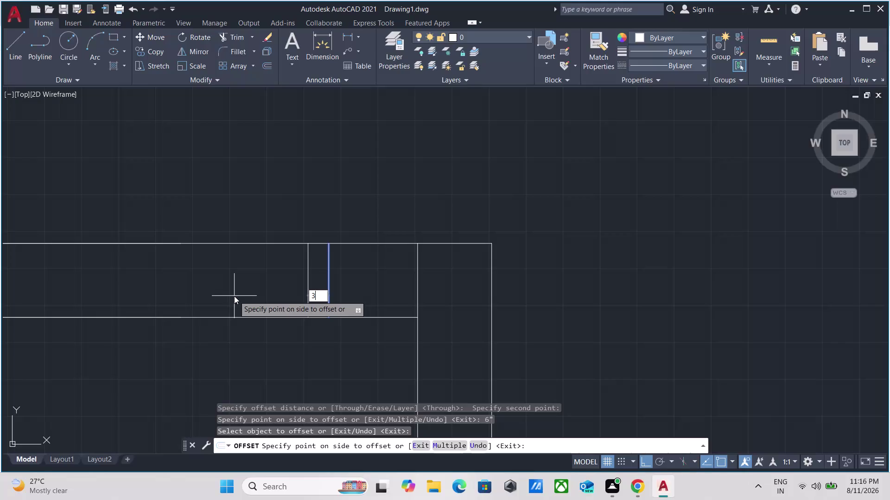
Confirm the 3' offset distance to place the parallel wall line.
key(Return)
scroll(down, 3)
middle_drag(235, 296, 264, 296)
key(Escape)
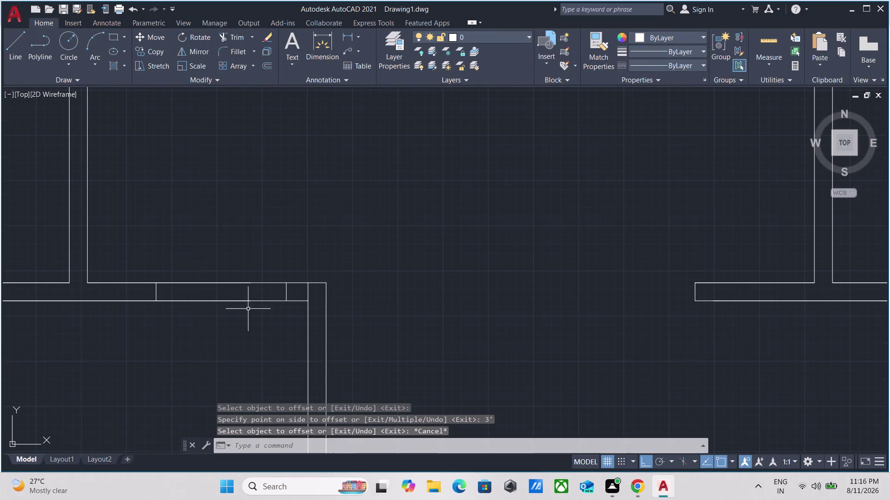
Trim the wall lines between the cross lines to open the doorway.
text(TR)
key(Return)
drag(229, 347, 225, 340)
click(243, 224)
scroll(up, 3)
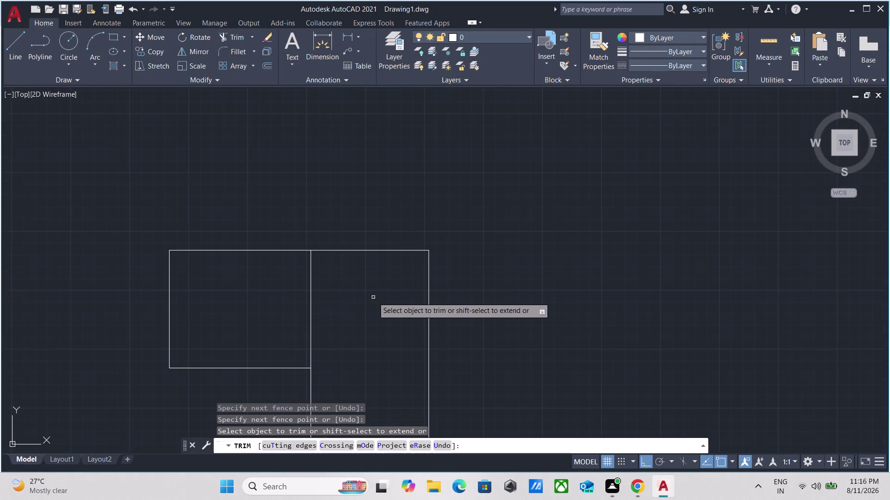
click(373, 298)
click(267, 300)
scroll(down, 3)
key(Escape)
Pan to the next interior wall and start a LINE command there.
scroll(down, 3)
middle_drag(311, 254, 373, 246)
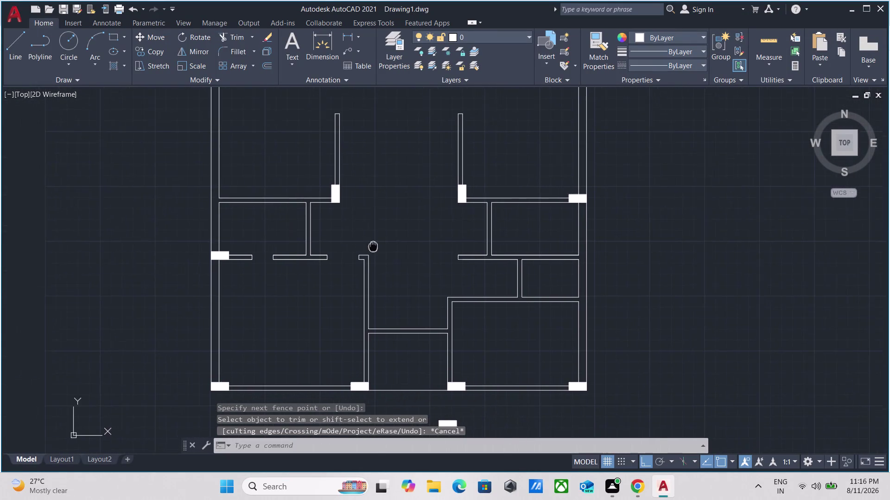
middle_drag(373, 246, 382, 247)
scroll(up, 3)
scroll(down, 3)
middle_drag(481, 278, 389, 344)
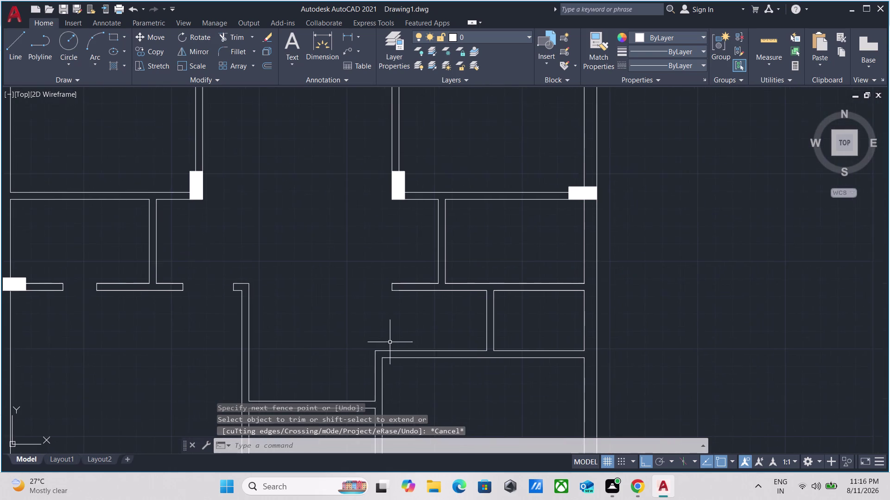
scroll(down, 3)
scroll(up, 3)
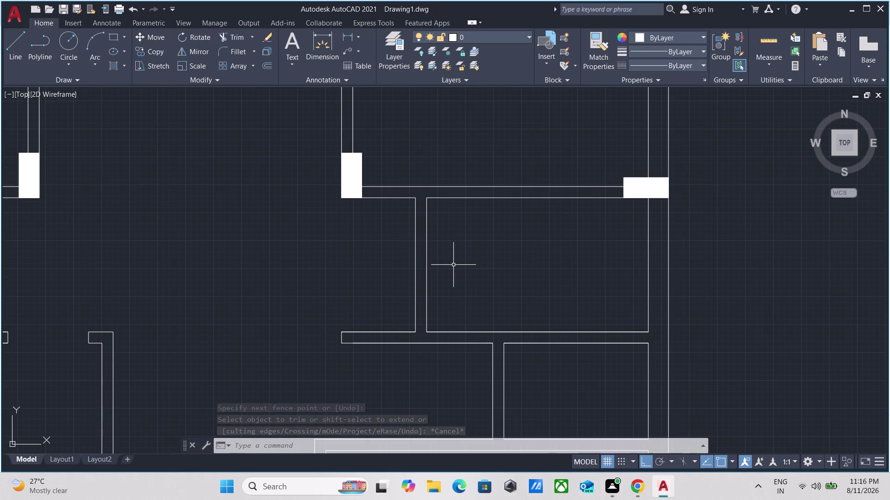
key(l)
key(Return)
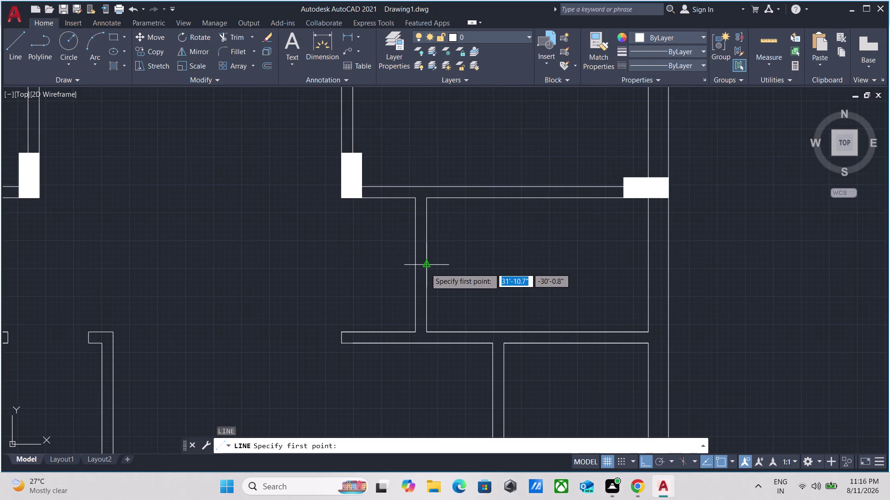
Draw a cross line across the short vertical wall's thickness.
click(425, 268)
scroll(up, 3)
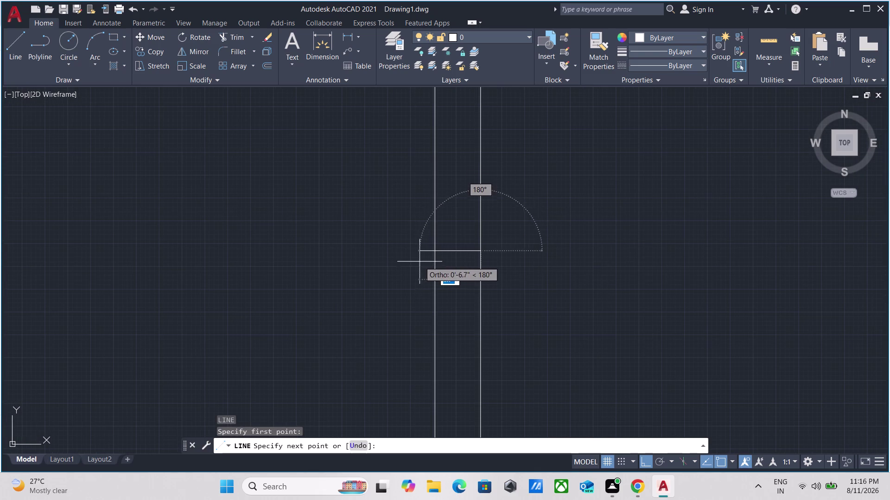
click(433, 253)
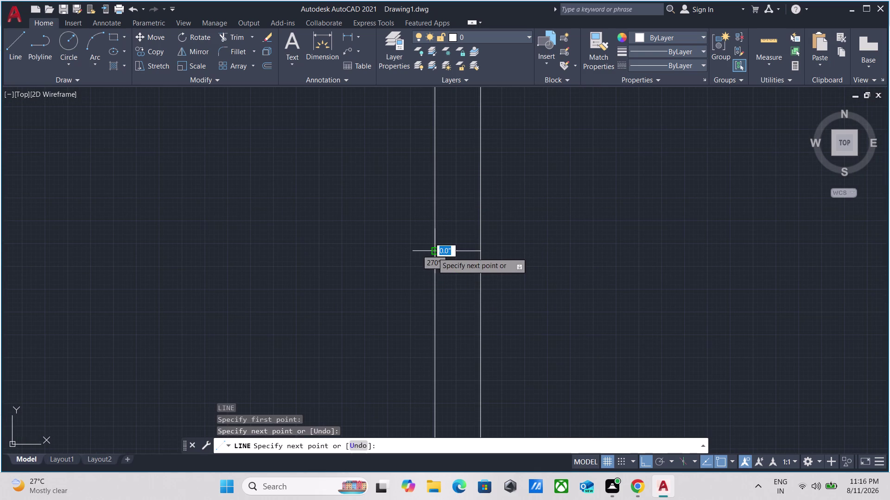
key(Escape)
scroll(up, 3)
drag(468, 273, 467, 264)
click(432, 171)
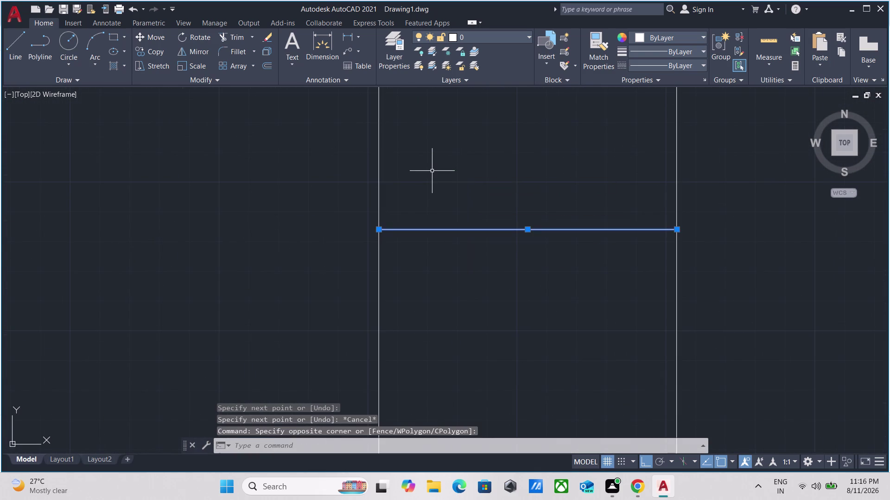
Offset the cross line 1' twice to mark the opening edges.
key(o)
key(Return)
scroll(down, 3)
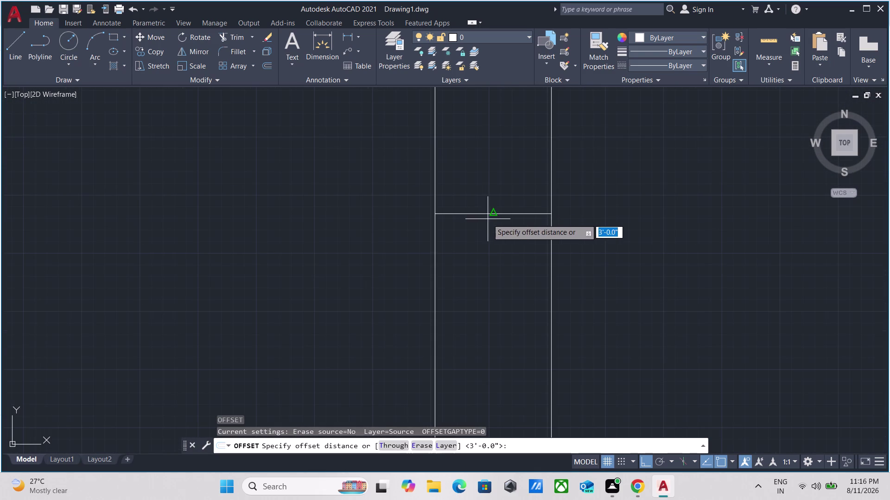
click(490, 216)
click(480, 146)
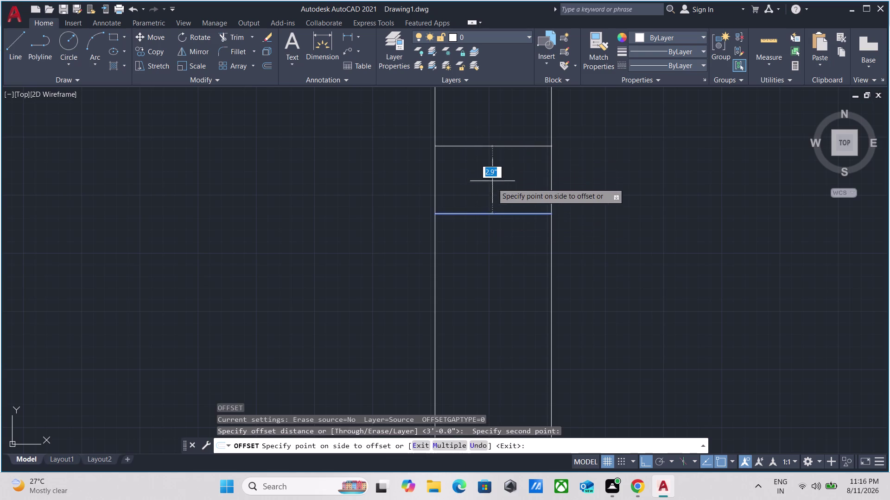
middle_drag(491, 169, 473, 284)
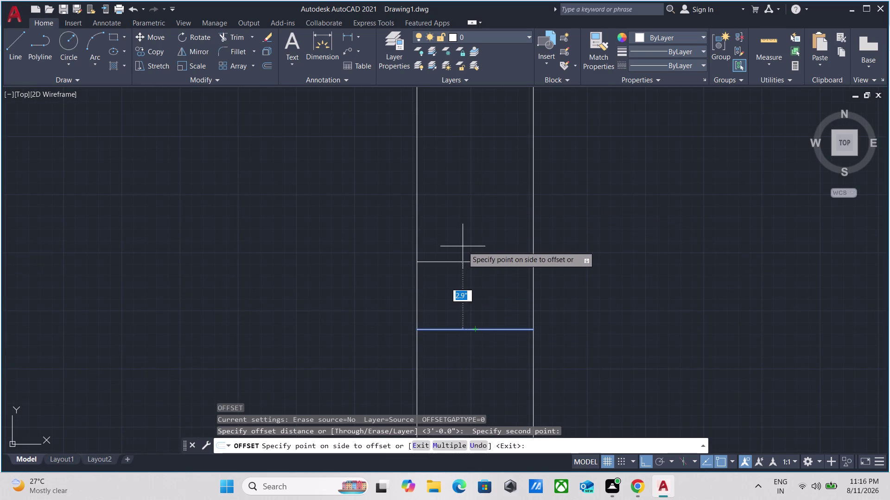
key(1)
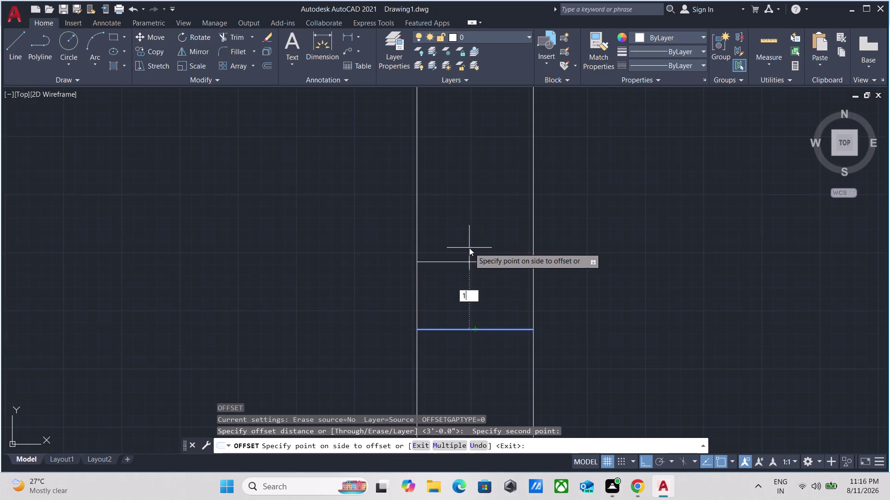
key(apostrophe)
key(Return)
scroll(down, 3)
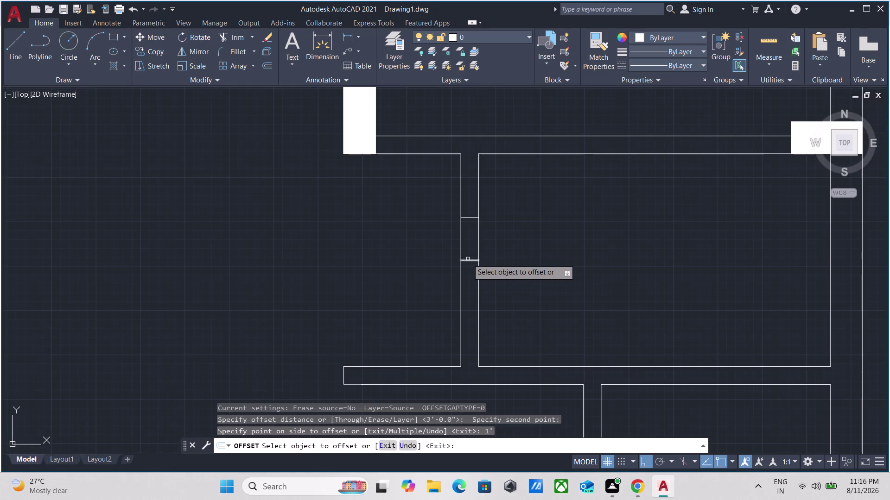
click(468, 261)
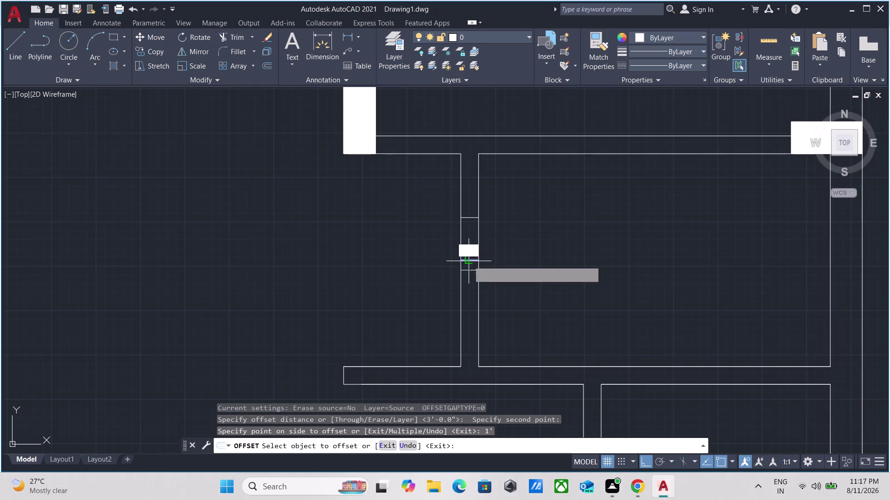
text(1')
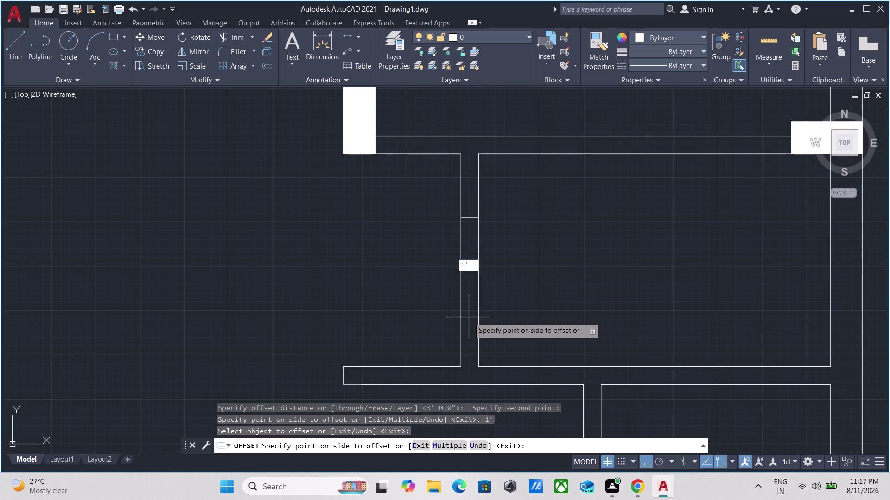
key(Return)
key(Escape)
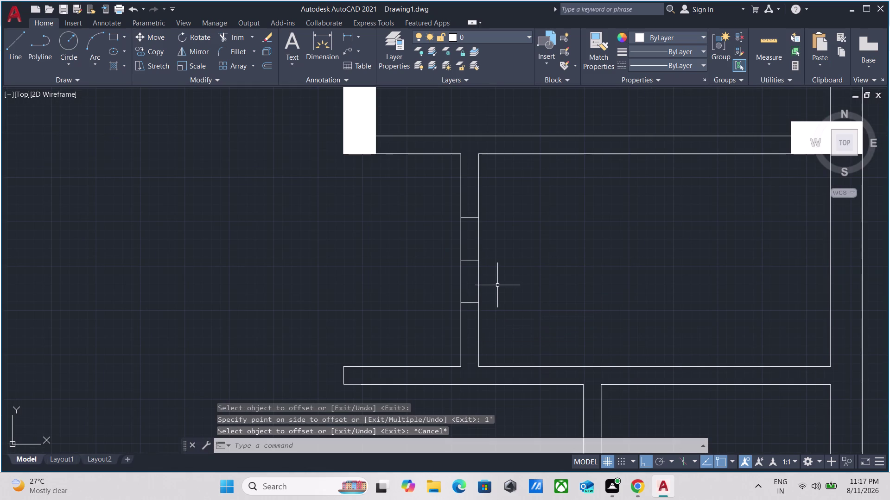
Trim the wall edges and the middle line with a fence to open the gap.
text(TR)
key(Return)
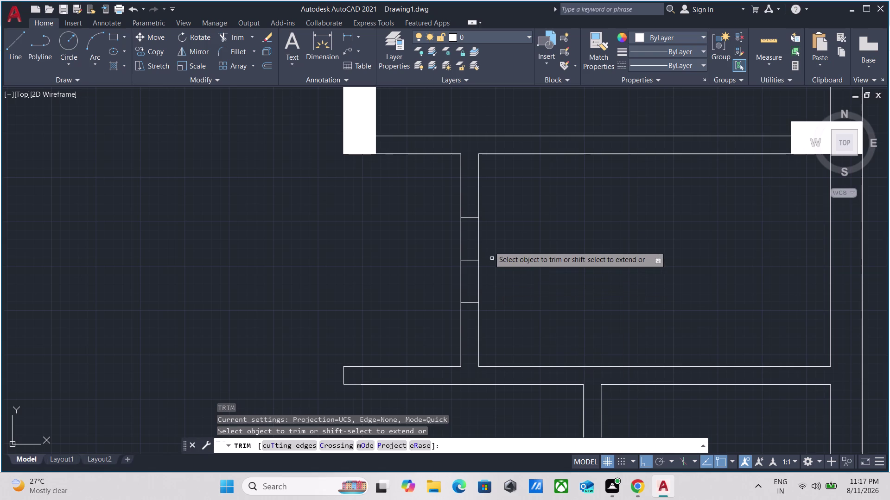
click(487, 237)
click(392, 235)
click(541, 282)
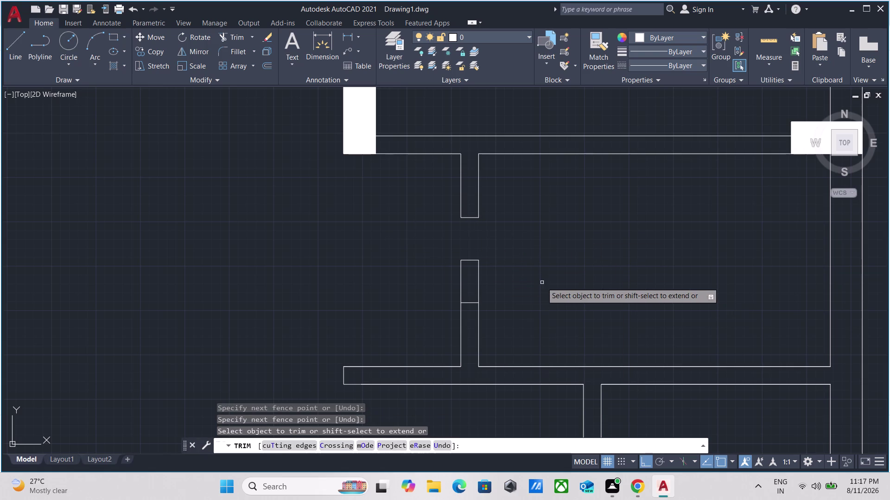
click(402, 274)
click(460, 268)
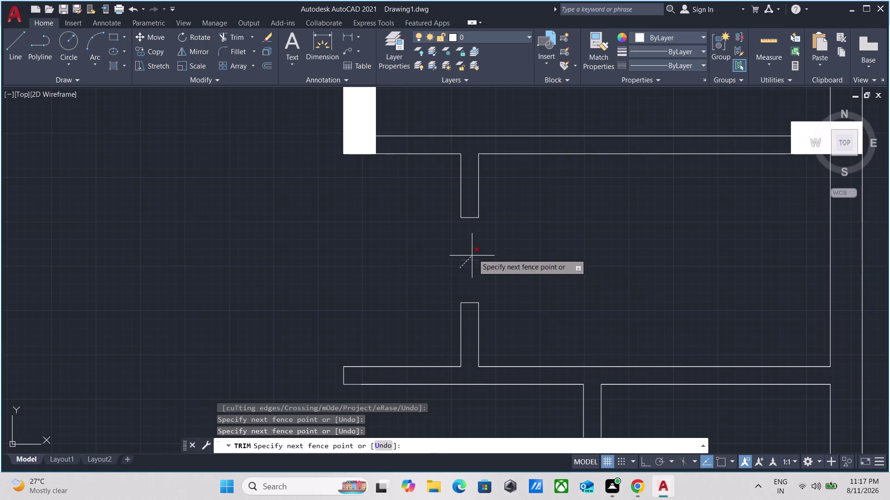
click(473, 251)
scroll(down, 3)
key(Escape)
scroll(up, 3)
scroll(up, 3)
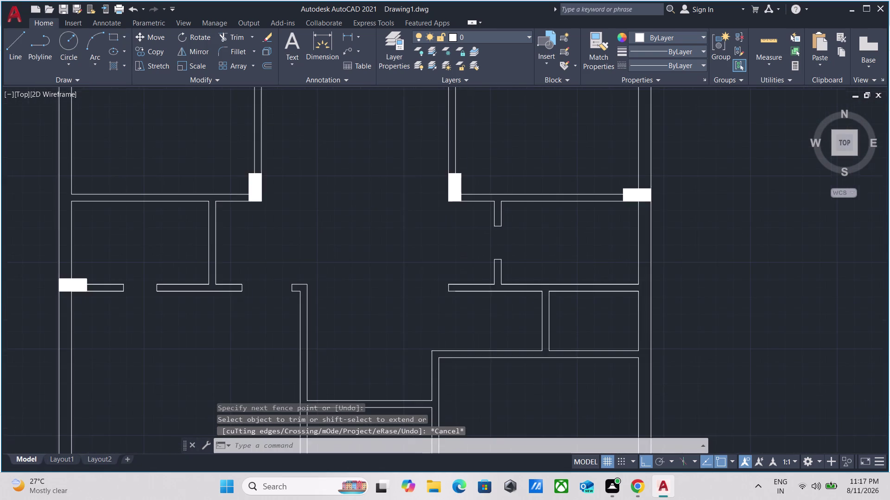
scroll(down, 3)
middle_drag(429, 267, 439, 228)
Draw a cross line across the wall near the middle of the plan.
scroll(up, 3)
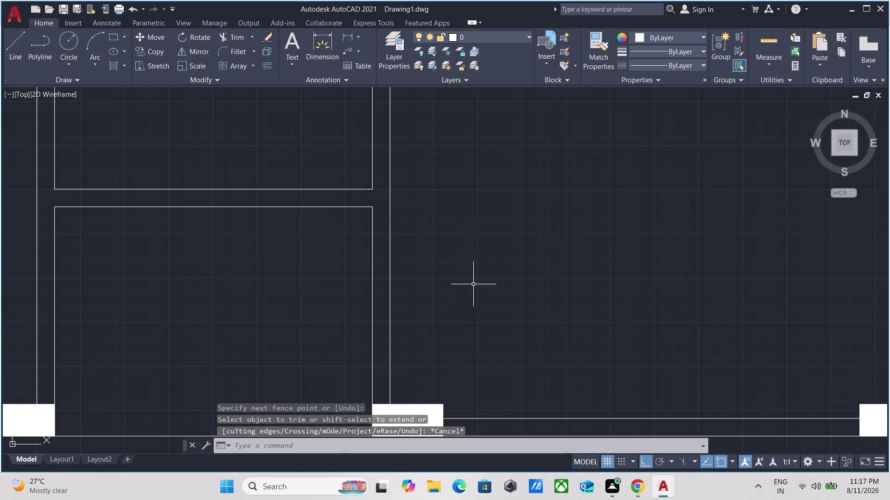
middle_drag(474, 284, 481, 383)
key(l)
key(Return)
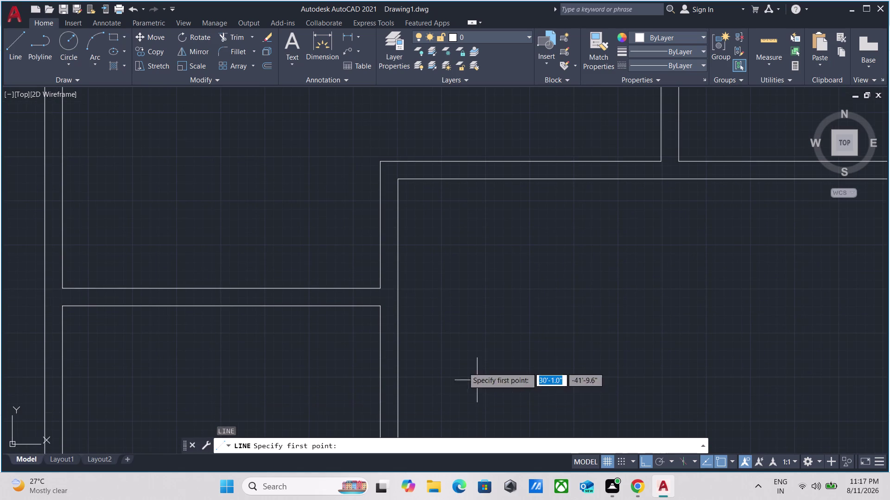
scroll(up, 3)
click(399, 149)
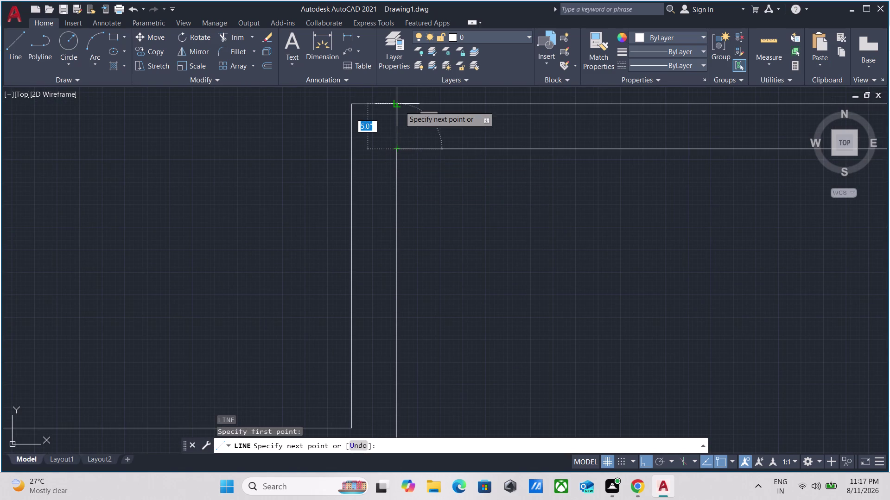
click(399, 102)
key(Escape)
scroll(up, 3)
drag(435, 149, 426, 148)
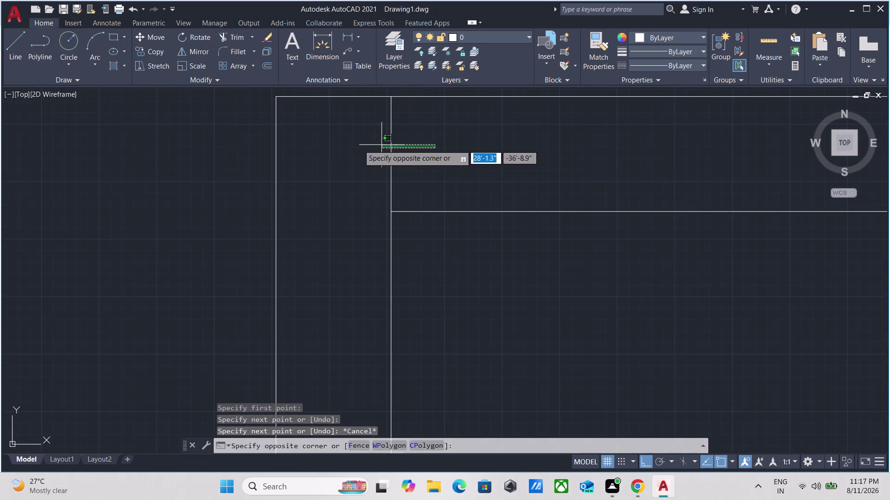
click(335, 144)
Offset the cross line 4' to mark the other side of the opening.
key(o)
key(Return)
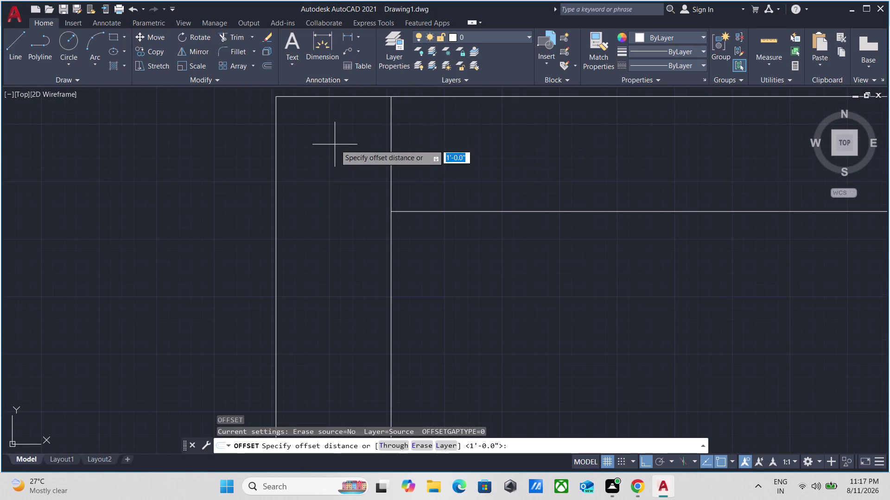
click(393, 153)
click(487, 169)
scroll(down, 3)
middle_drag(308, 156, 238, 169)
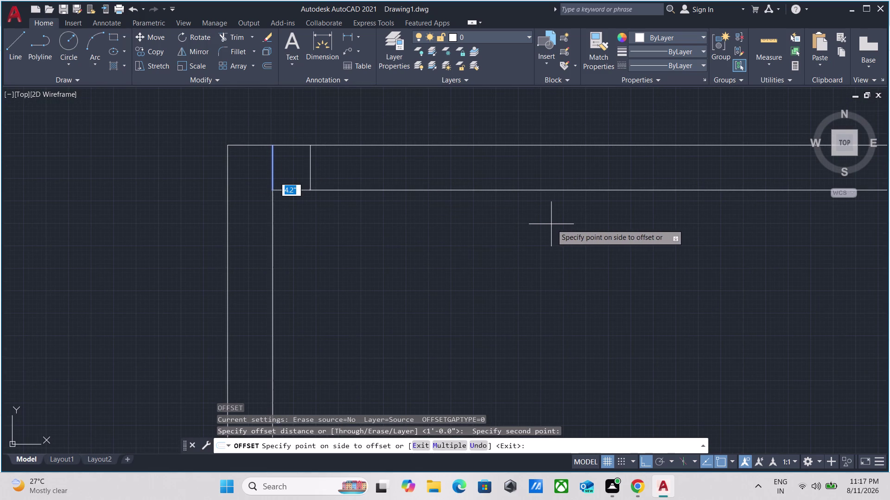
text(4')
key(Return)
scroll(down, 3)
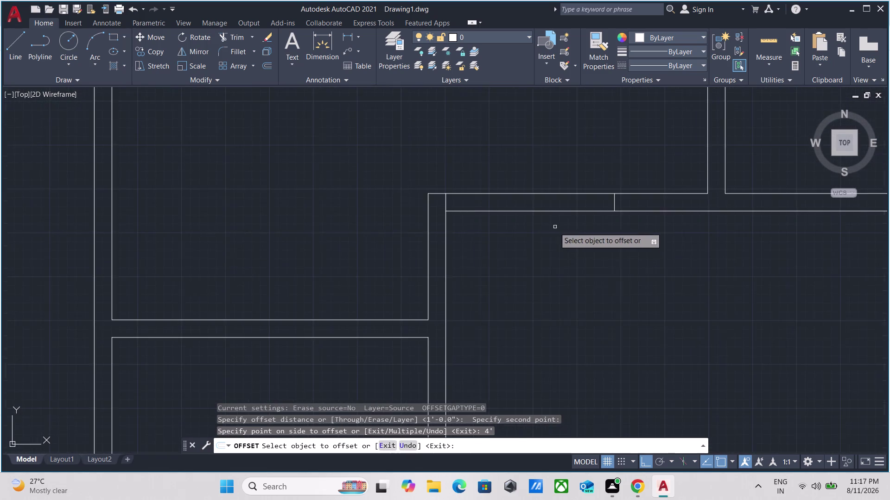
scroll(down, 3)
middle_drag(554, 228, 527, 326)
key(Escape)
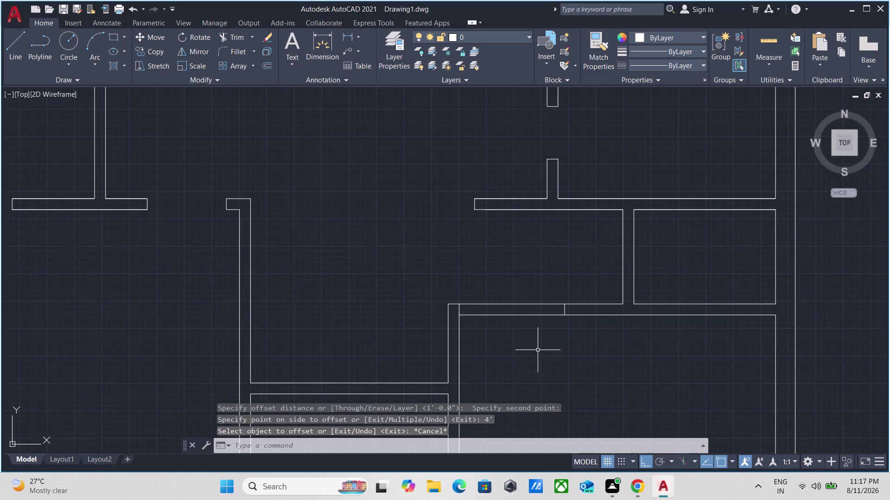
Trim the wall edges with a fence to open the doorway.
text(TR)
key(Return)
click(529, 335)
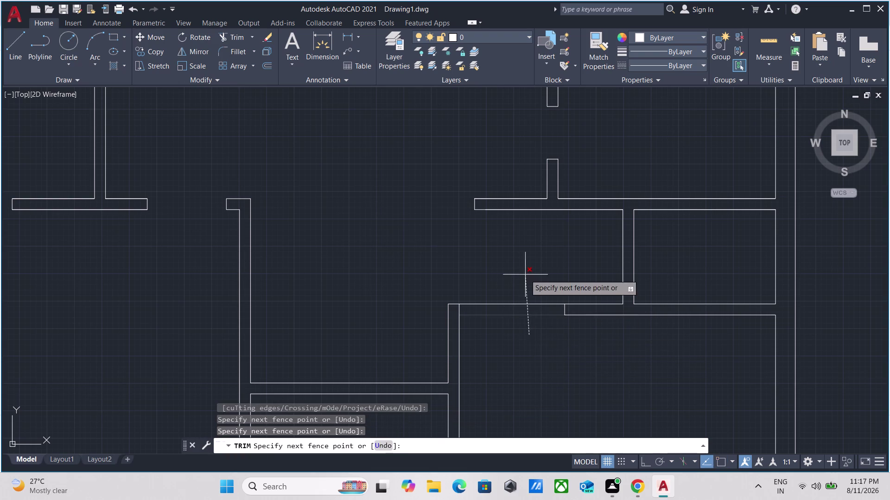
click(525, 267)
key(Escape)
Pan and zoom to bring the plan's walls back into view.
scroll(down, 3)
middle_drag(501, 336, 478, 289)
scroll(up, 3)
scroll(up, 3)
scroll(down, 3)
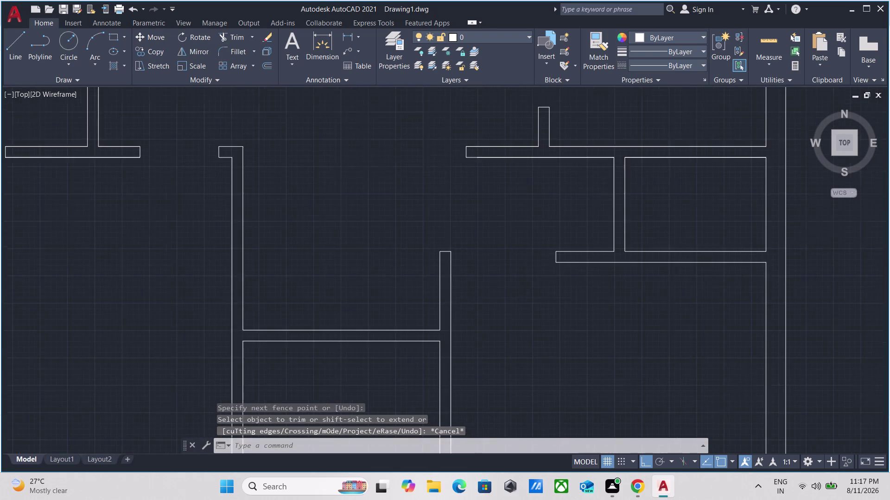
scroll(down, 3)
scroll(up, 3)
middle_drag(475, 282, 407, 305)
scroll(down, 3)
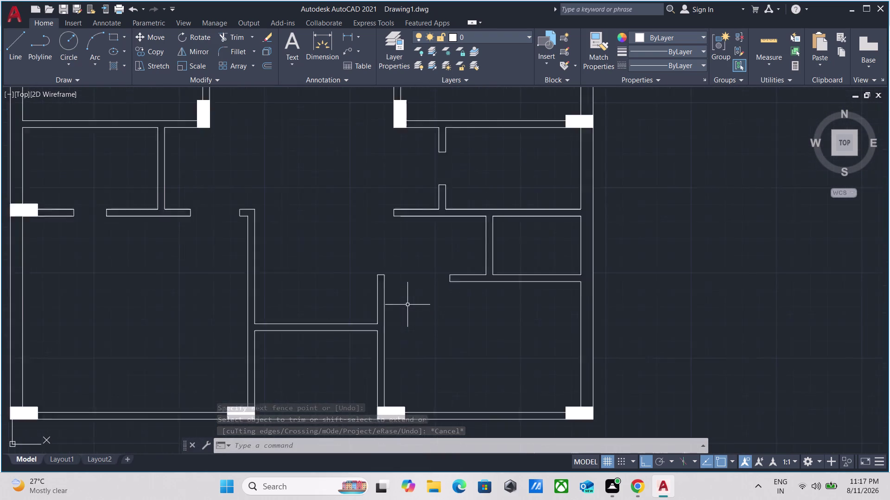
scroll(down, 3)
scroll(up, 3)
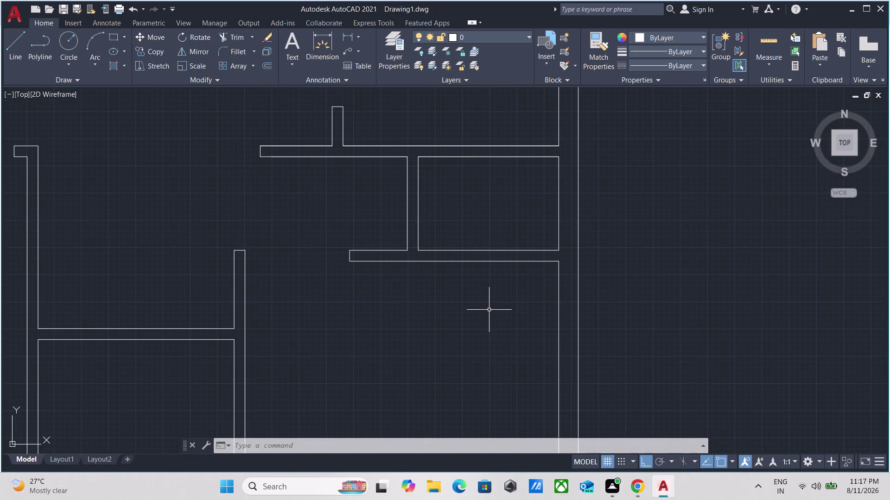
Draw a line across the horizontal interior wall of the right-hand rooms.
key(l)
key(Return)
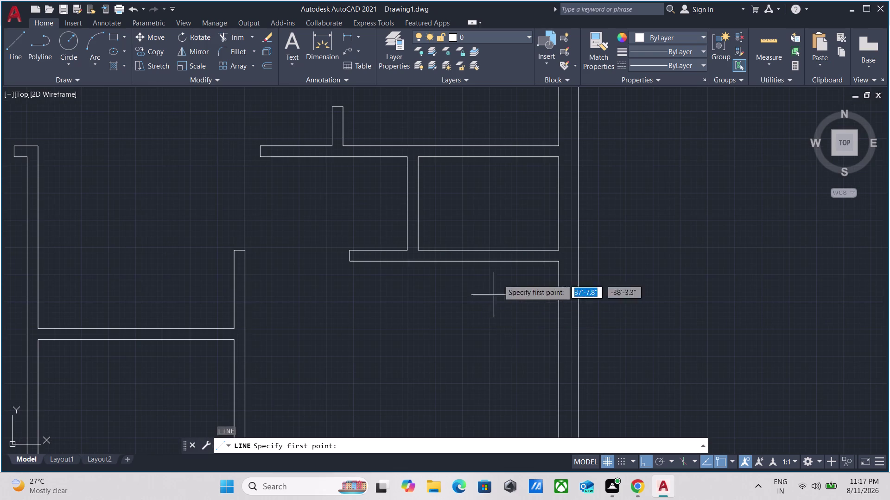
click(486, 250)
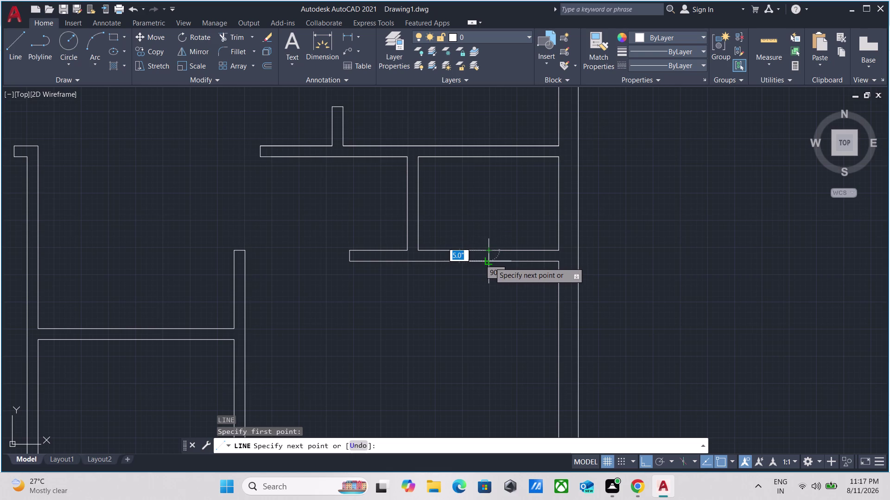
click(489, 262)
scroll(up, 3)
key(Escape)
click(499, 249)
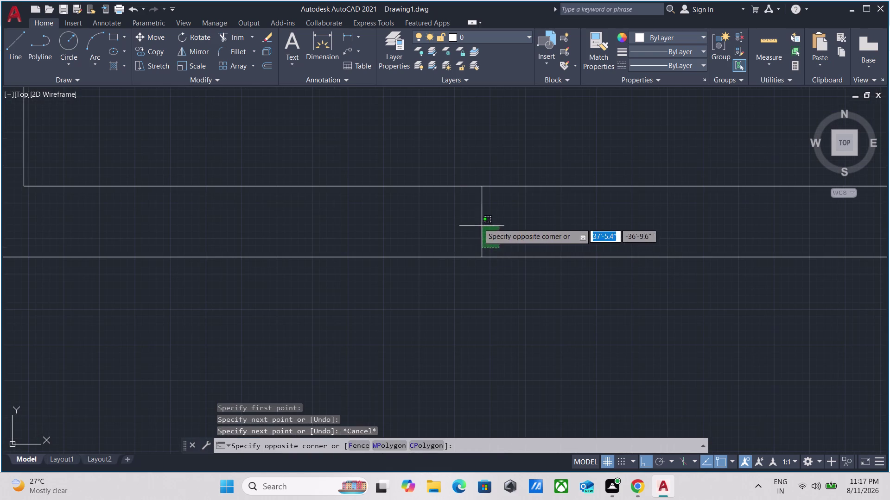
click(443, 204)
Offset that line 1' to the right and 1' to the left.
key(o)
key(Return)
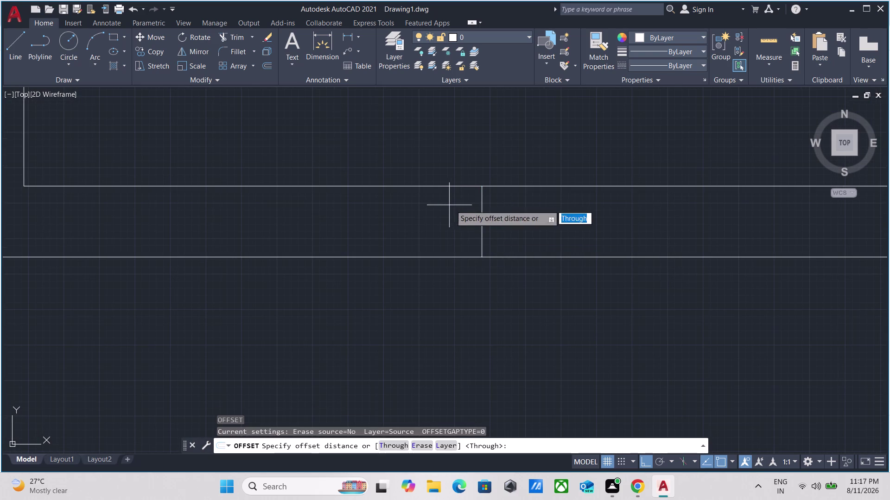
click(480, 221)
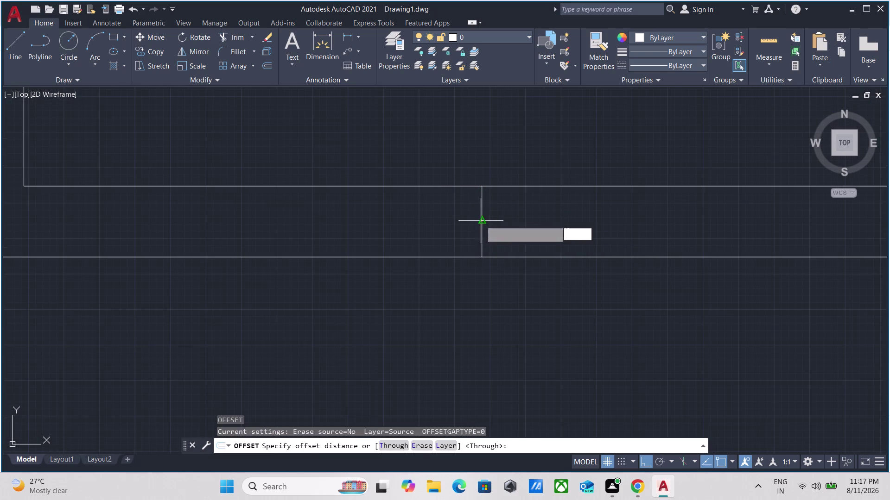
click(549, 220)
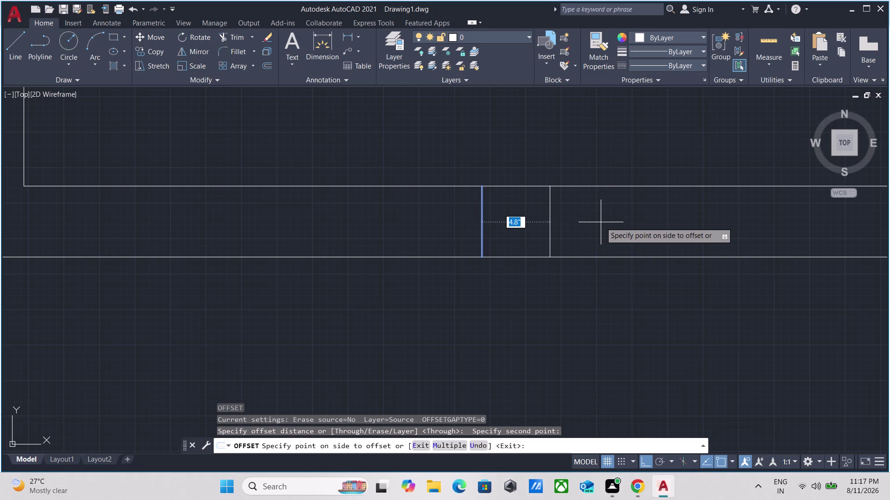
text(1')
key(Return)
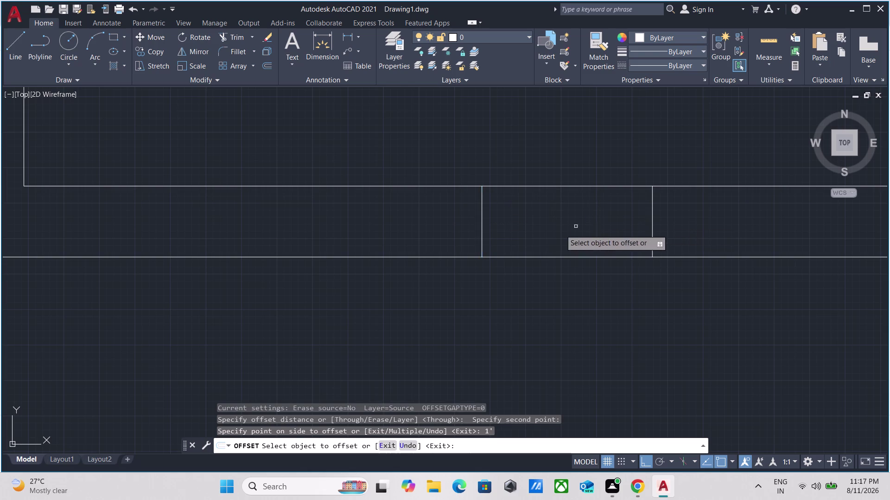
scroll(down, 3)
click(488, 229)
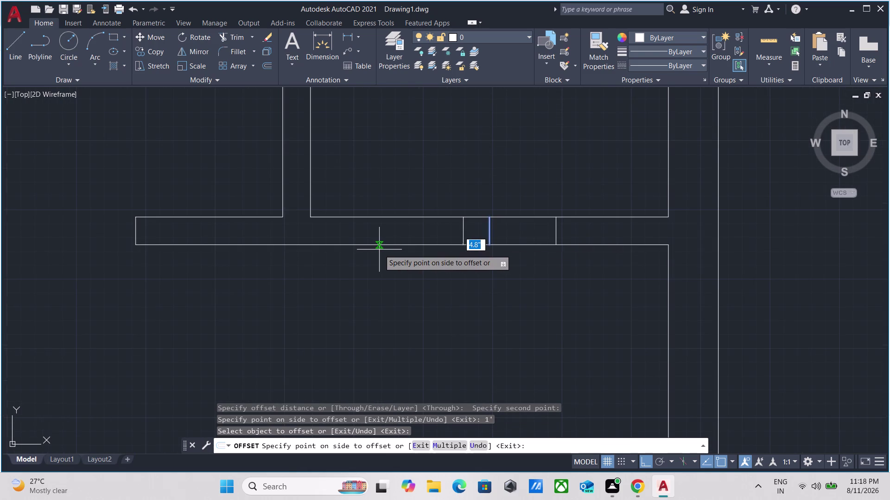
key(1)
key(apostrophe)
key(Return)
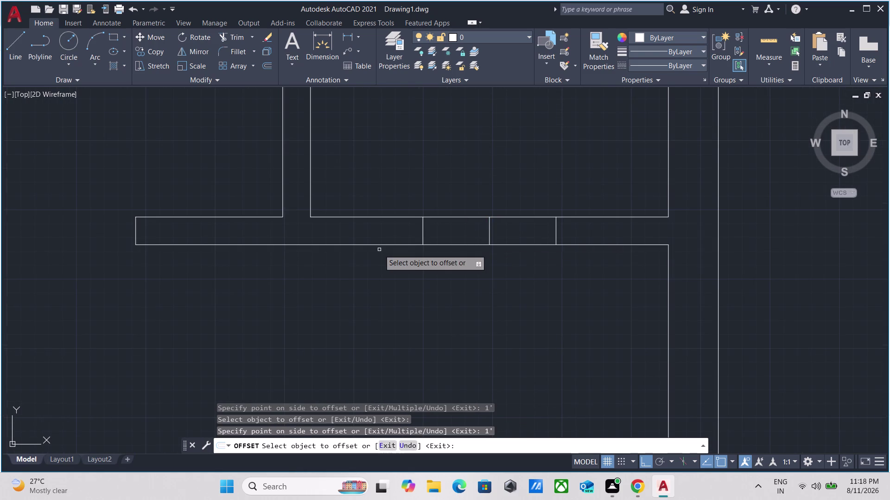
key(Escape)
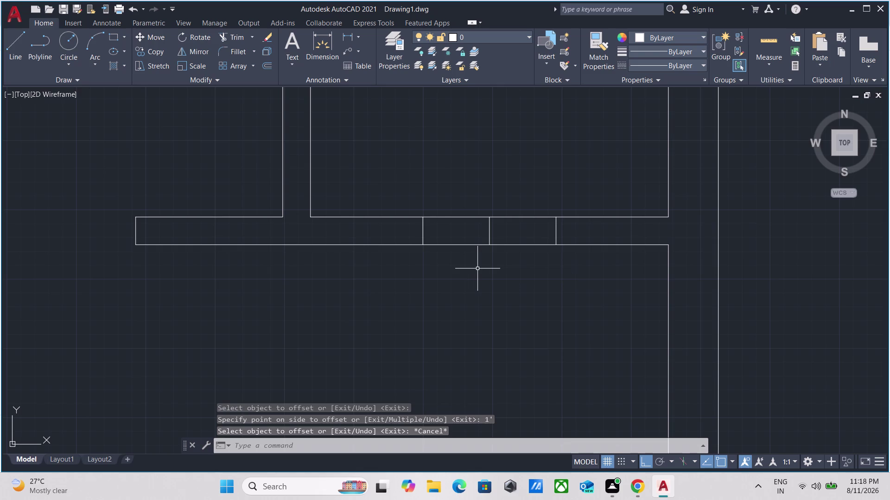
Fence-trim the wall between the offsets and remove the leftover piece.
text(TR)
key(Return)
click(477, 266)
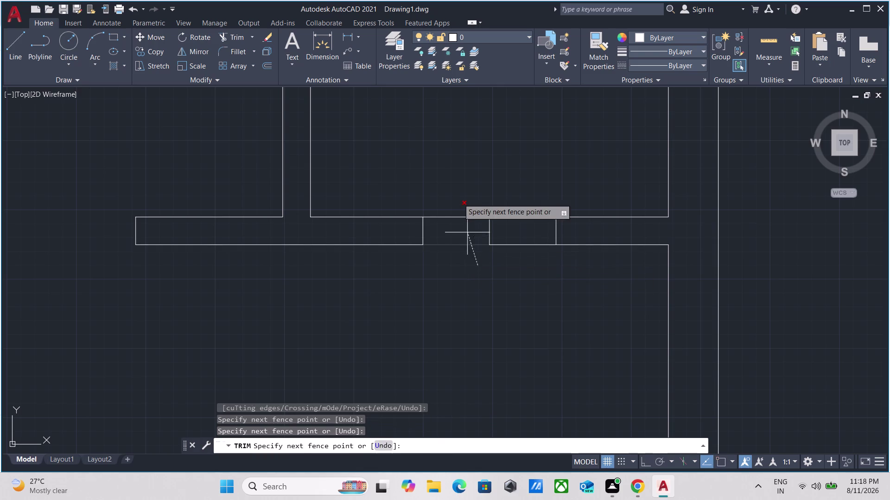
click(456, 175)
drag(509, 260, 509, 253)
drag(501, 158, 502, 166)
click(508, 214)
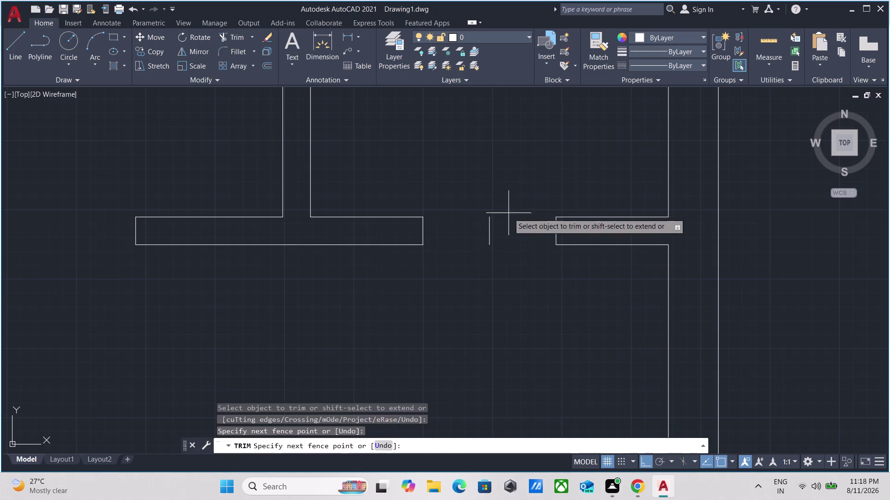
click(443, 239)
scroll(down, 3)
scroll(down, 3)
middle_drag(462, 199, 461, 206)
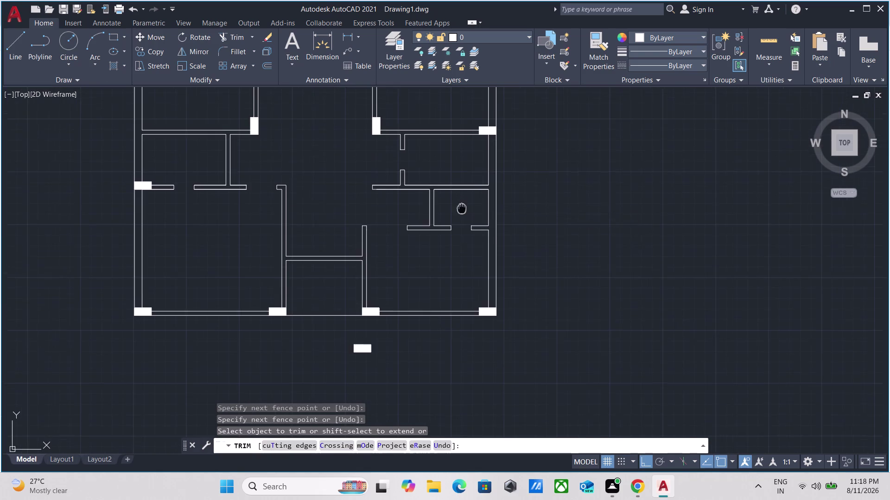
middle_drag(462, 206, 463, 235)
key(Escape)
scroll(up, 3)
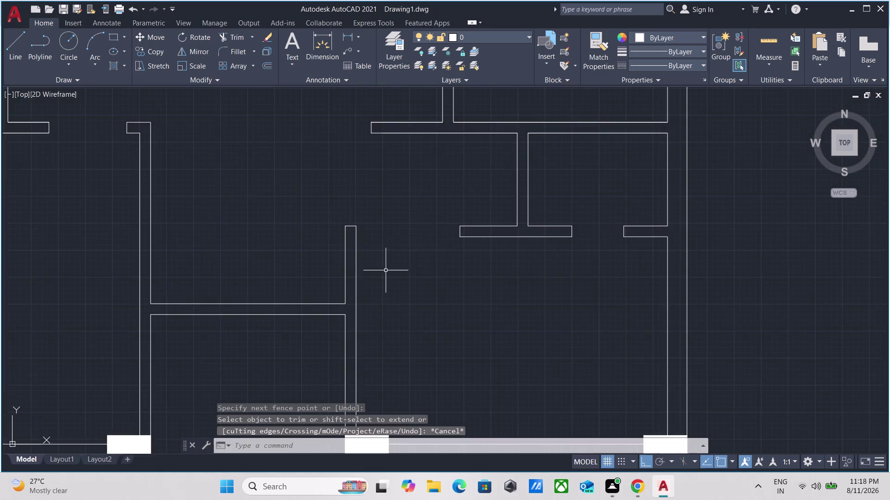
scroll(down, 3)
middle_drag(386, 269, 429, 300)
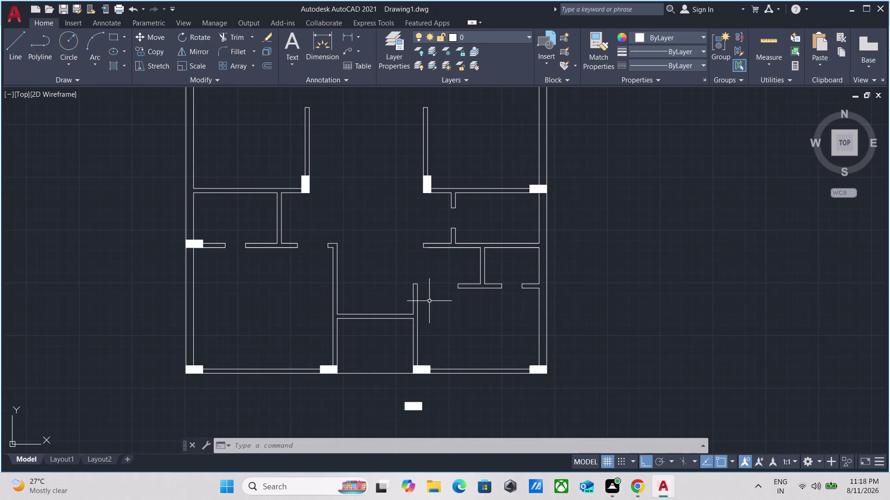
scroll(down, 3)
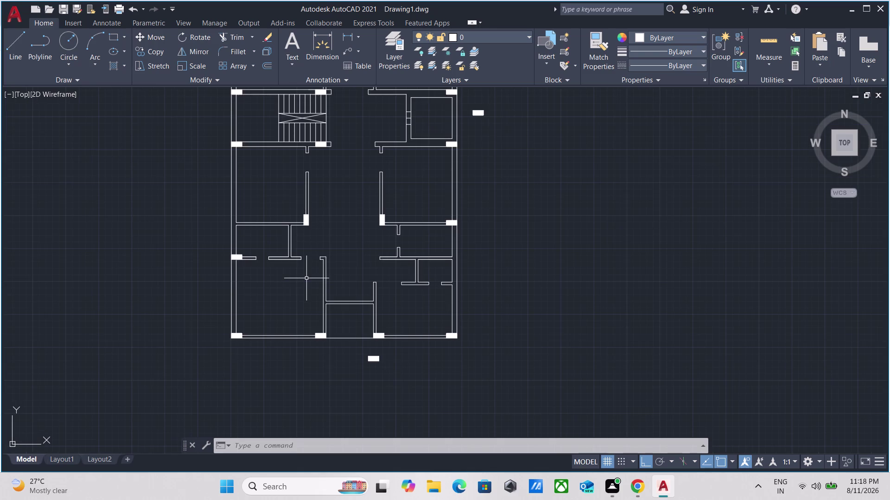
scroll(down, 3)
middle_drag(306, 279, 290, 307)
scroll(up, 3)
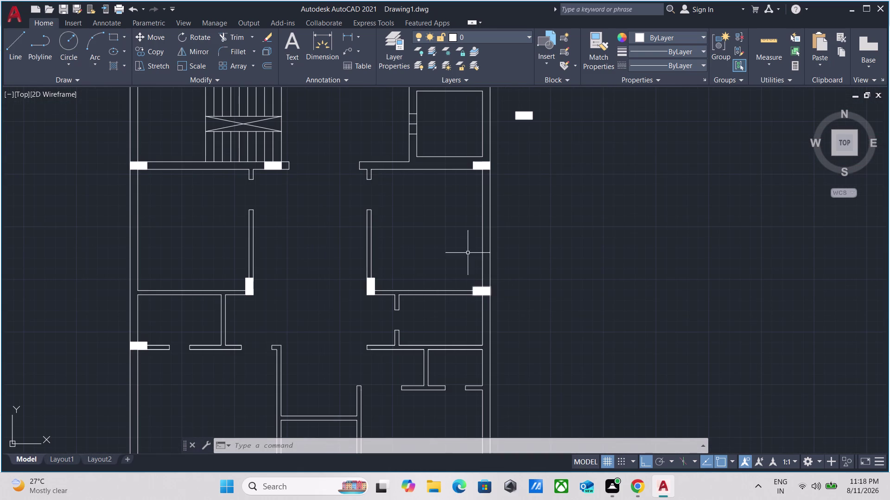
scroll(down, 3)
scroll(up, 3)
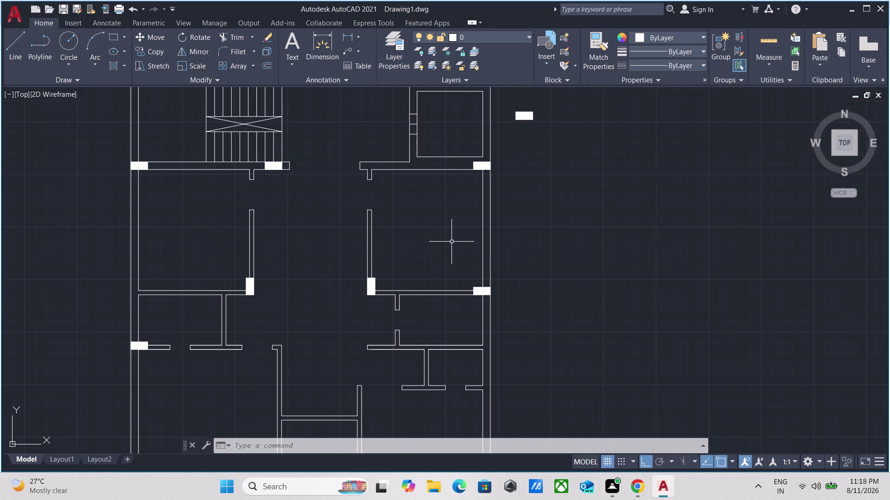
scroll(down, 3)
middle_drag(449, 242, 444, 258)
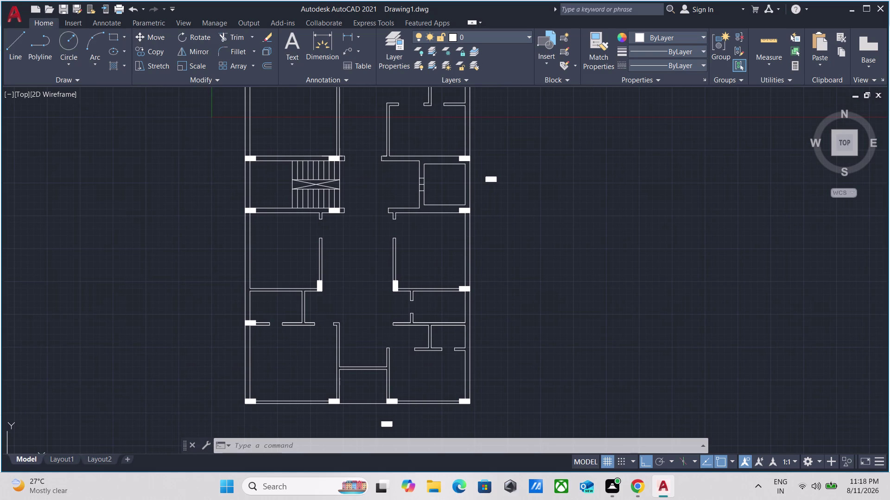
scroll(down, 3)
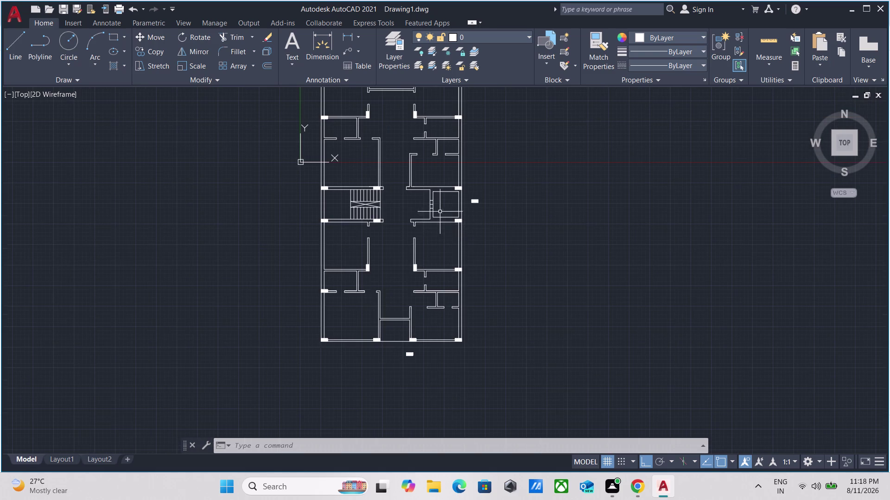
scroll(up, 3)
scroll(down, 3)
middle_drag(396, 148, 366, 277)
scroll(up, 3)
scroll(down, 3)
scroll(down, 3)
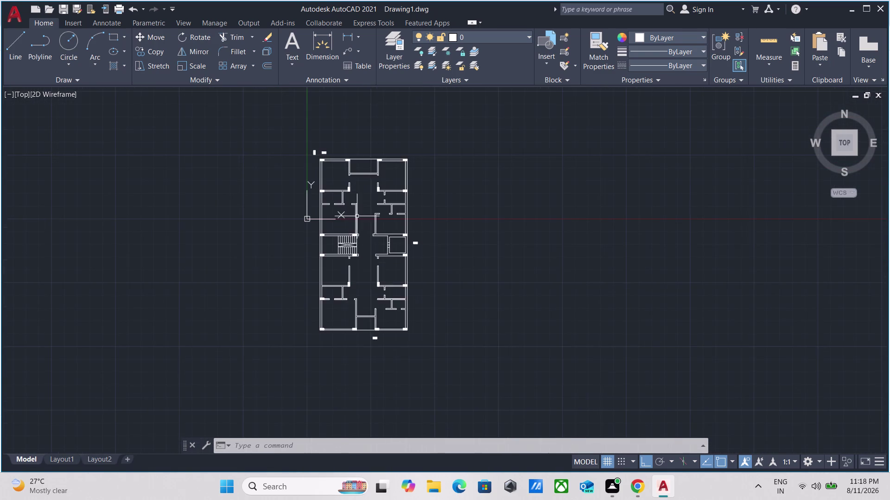
scroll(up, 3)
scroll(up, 3)
scroll(up, 3)
scroll(down, 3)
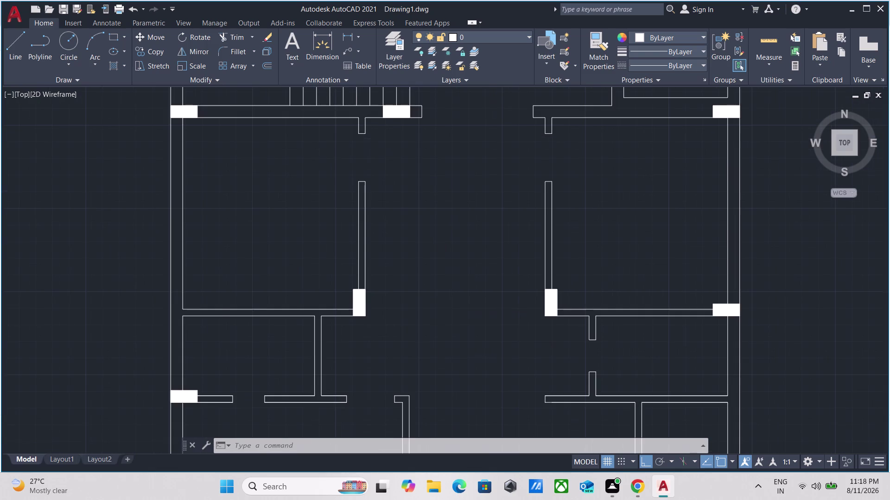
middle_drag(264, 171, 240, 288)
scroll(down, 3)
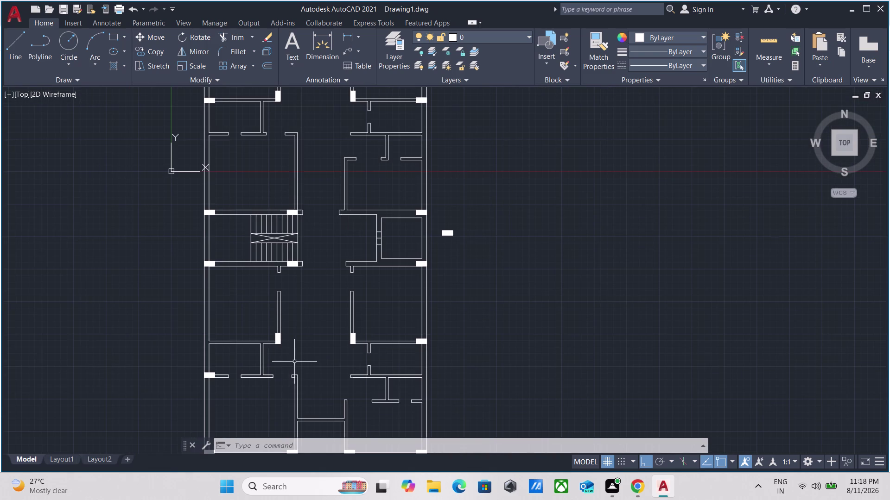
middle_drag(295, 360, 350, 233)
scroll(up, 3)
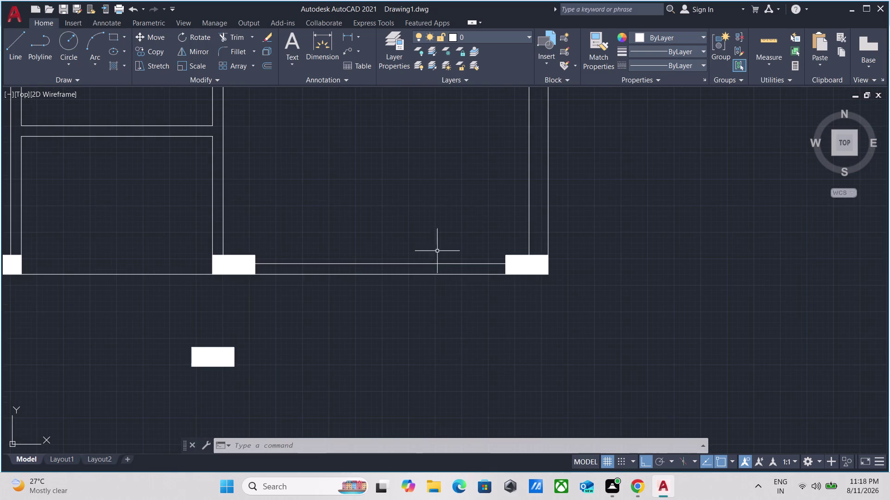
scroll(down, 3)
middle_drag(430, 225, 424, 416)
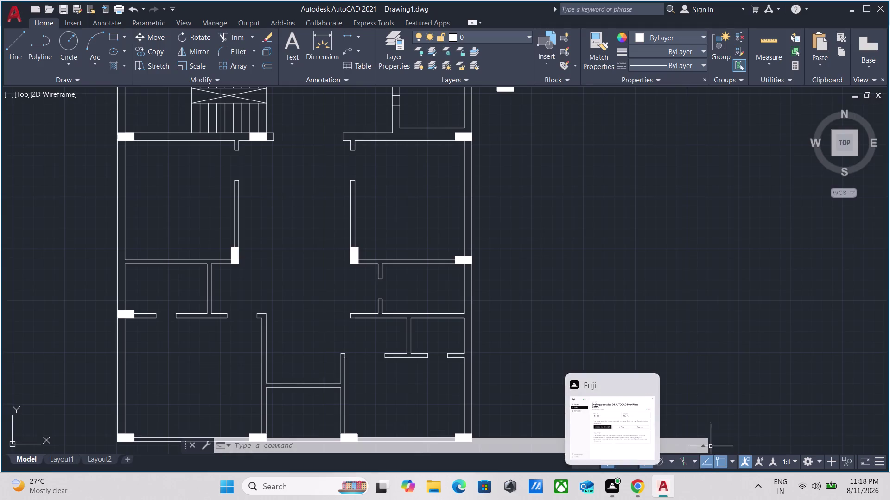
scroll(down, 3)
middle_drag(300, 210, 381, 396)
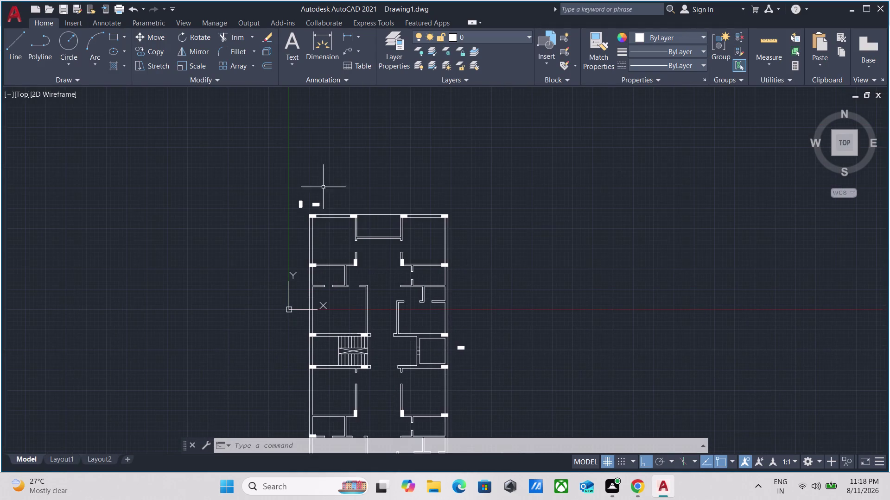
scroll(up, 3)
middle_drag(335, 238, 433, 174)
Select the small stray blocks above and to the right of the floor plan.
drag(473, 285, 462, 280)
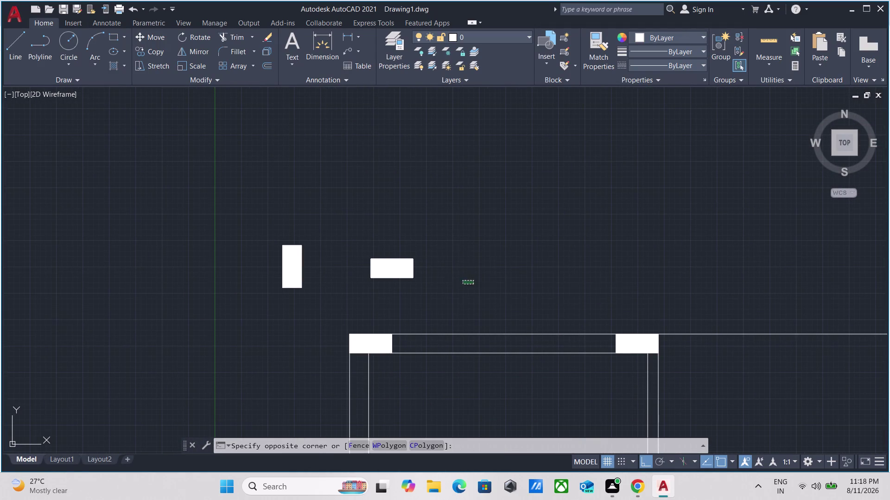
click(213, 208)
scroll(down, 3)
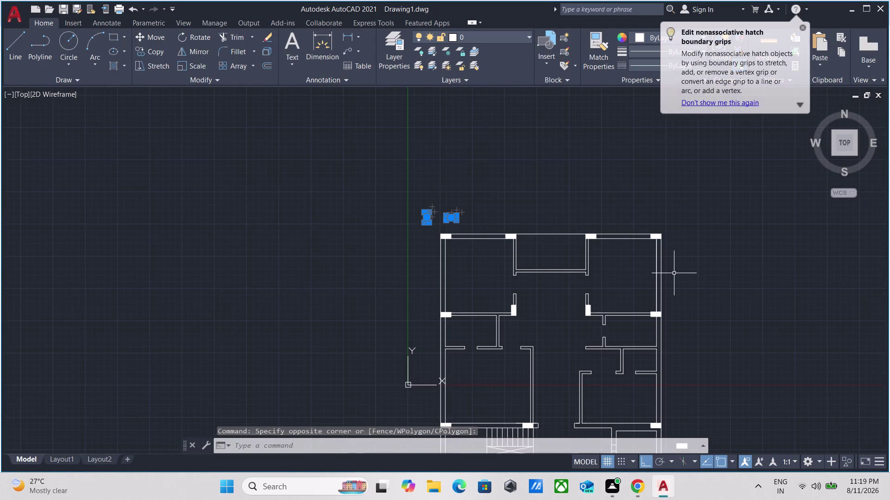
middle_drag(683, 270, 586, 198)
middle_drag(622, 269, 621, 268)
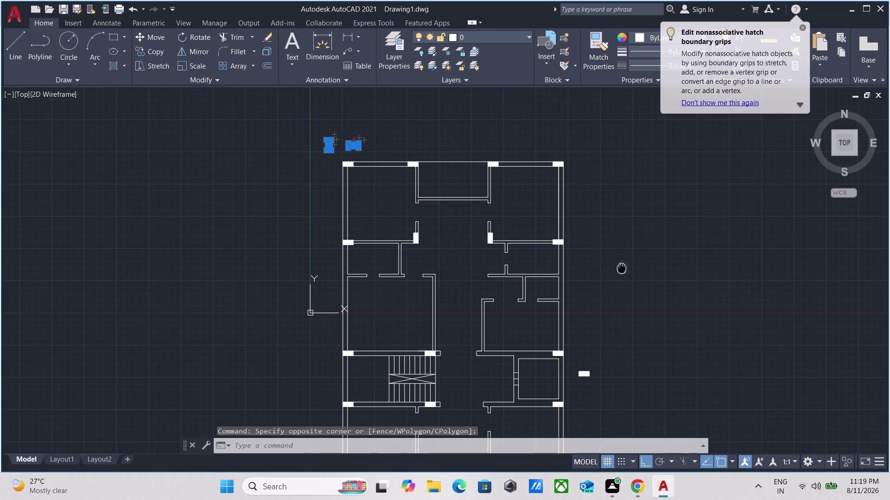
middle_drag(621, 267, 580, 167)
click(573, 305)
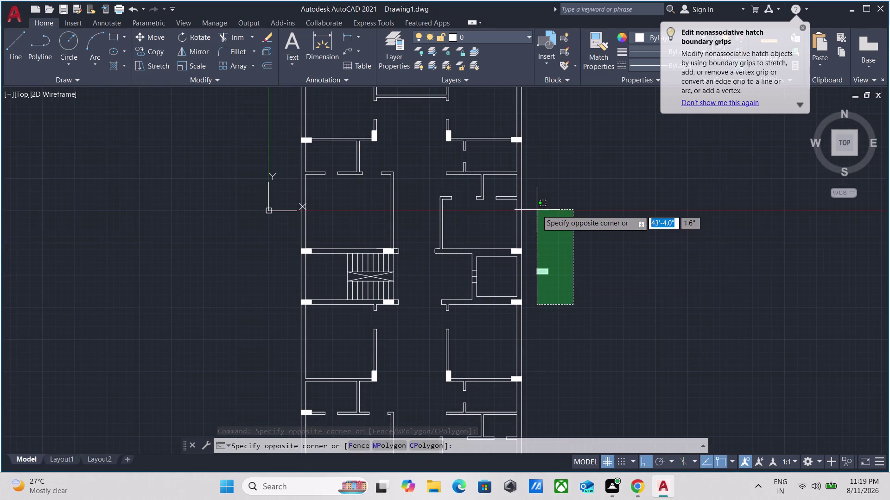
click(537, 209)
scroll(down, 3)
scroll(up, 3)
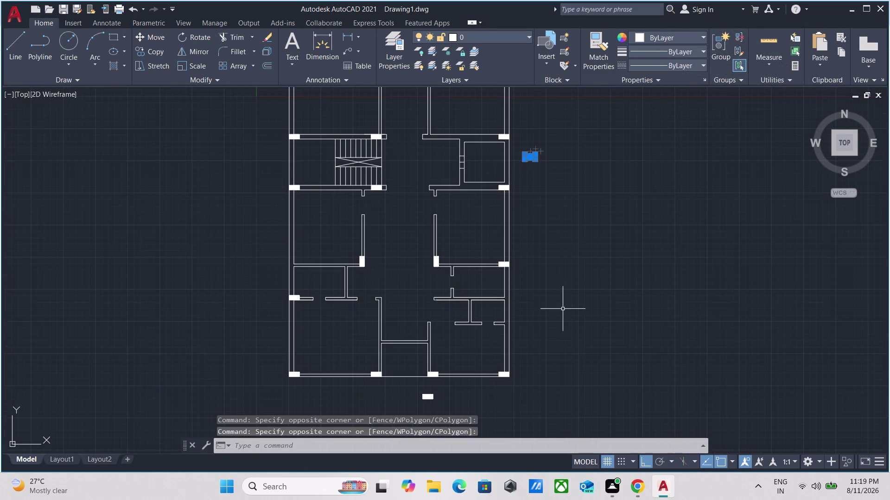
middle_drag(562, 309, 601, 175)
Add the remaining stray hatch pieces below the plan to the selection.
drag(506, 290, 482, 284)
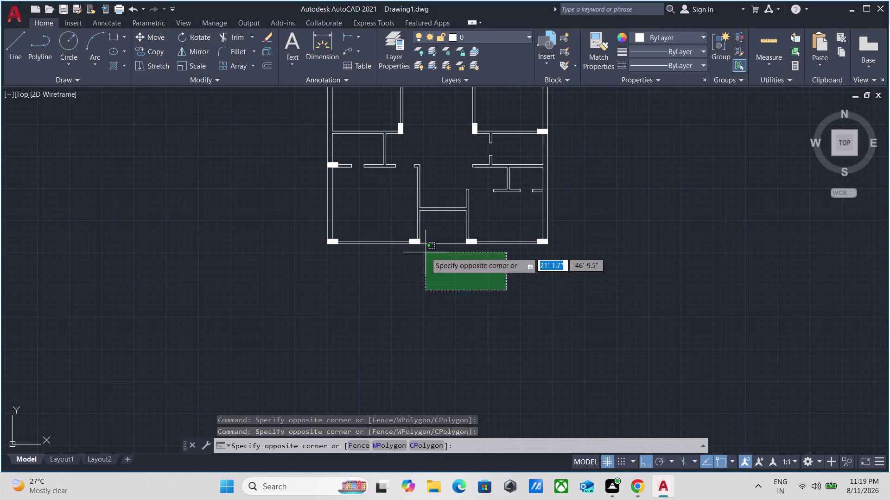
click(425, 252)
scroll(down, 3)
middle_drag(547, 299, 554, 363)
scroll(up, 3)
middle_drag(135, 148, 625, 248)
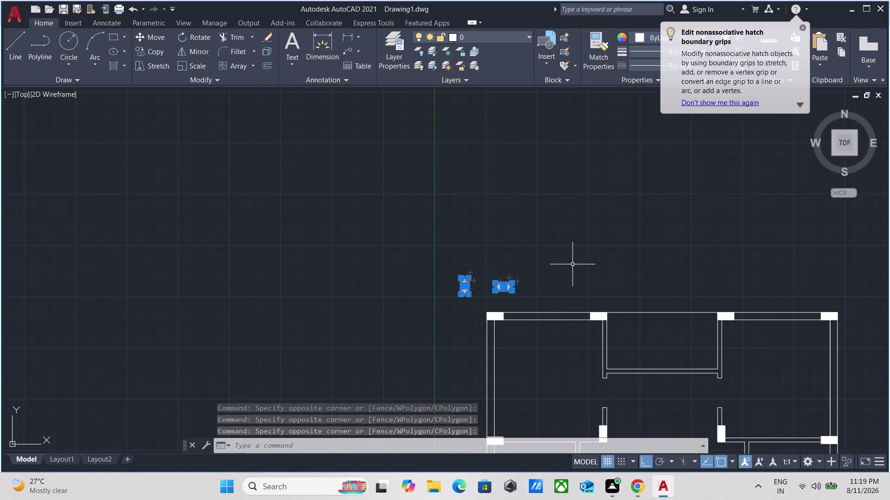
scroll(up, 3)
scroll(down, 3)
middle_drag(491, 266, 511, 201)
scroll(up, 3)
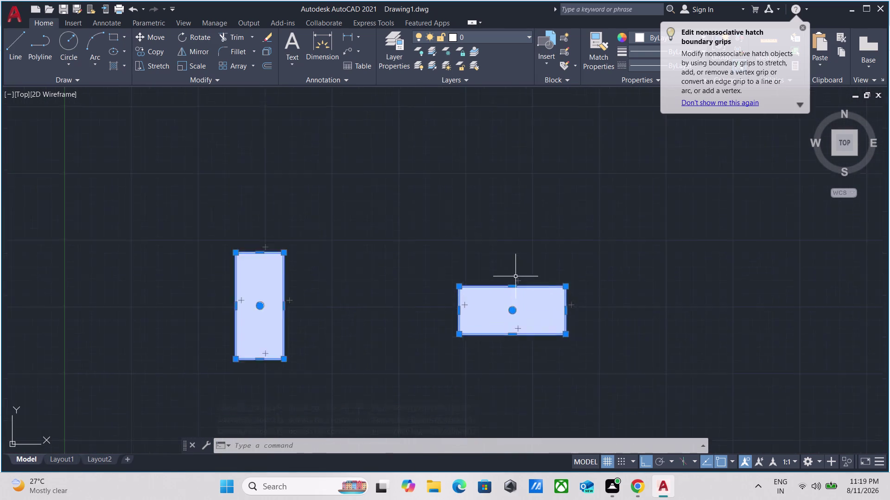
scroll(up, 3)
scroll(down, 3)
scroll(down, 3)
middle_drag(514, 270, 425, 160)
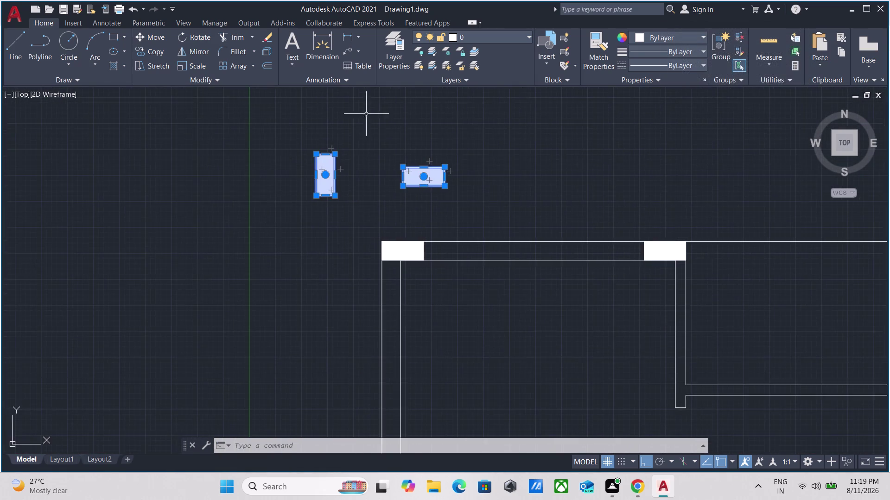
scroll(down, 3)
scroll(down, 3)
middle_drag(689, 230, 688, 180)
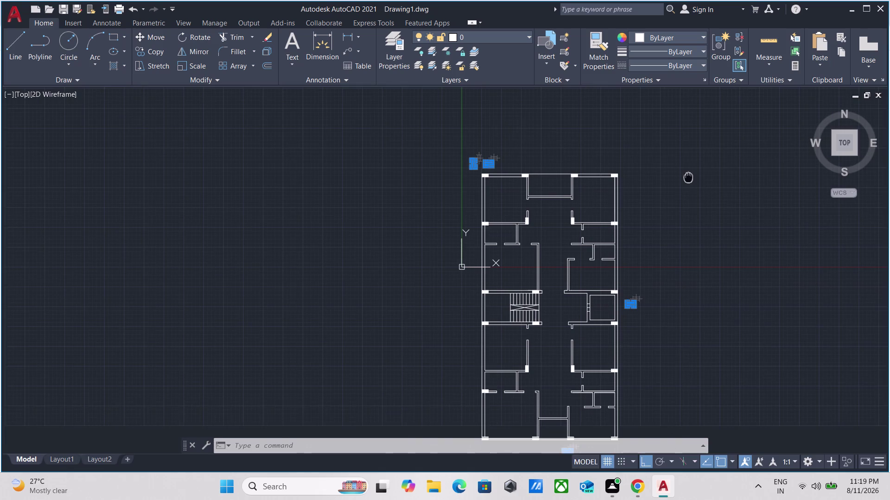
middle_drag(688, 181, 687, 166)
scroll(down, 3)
middle_drag(679, 205, 679, 162)
Erase the eight selected stray hatch pieces from the right-click menu.
right_click(678, 165)
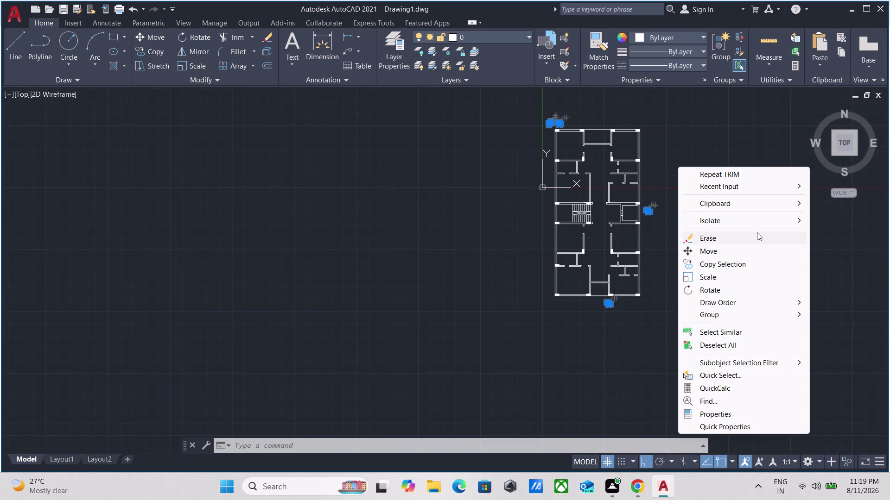
click(757, 232)
scroll(up, 3)
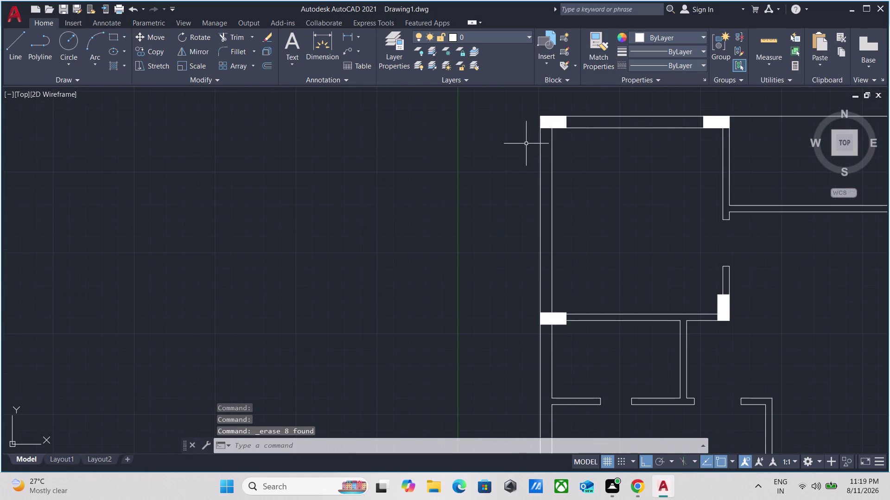
scroll(down, 3)
middle_drag(462, 148, 353, 189)
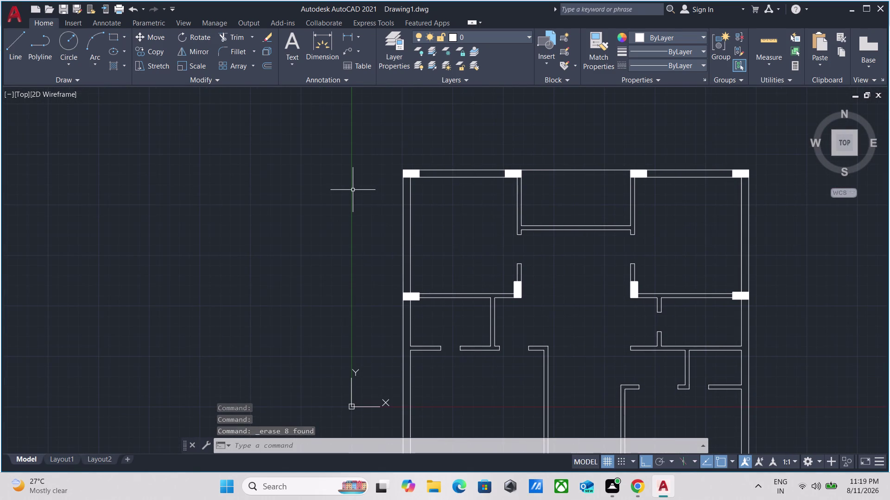
scroll(down, 3)
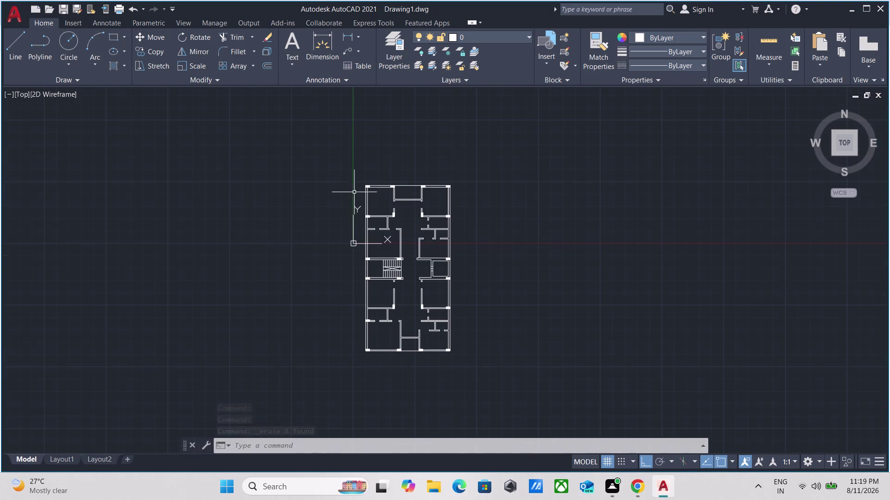
scroll(up, 3)
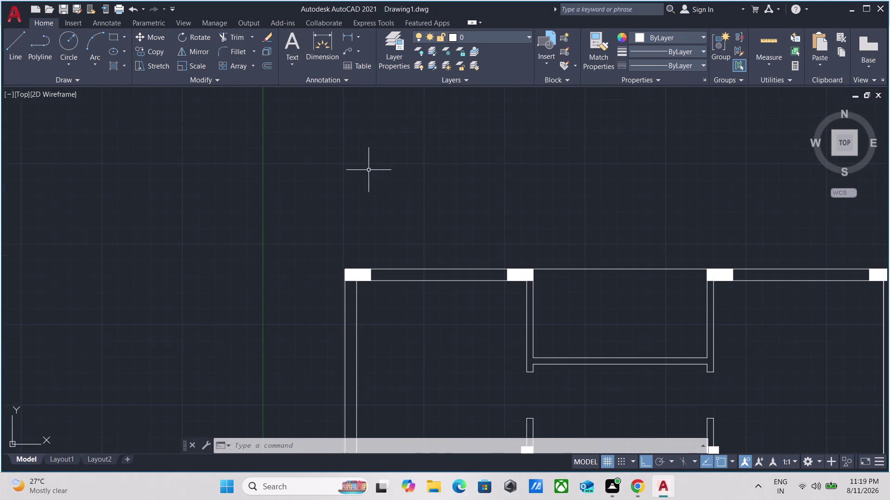
scroll(down, 3)
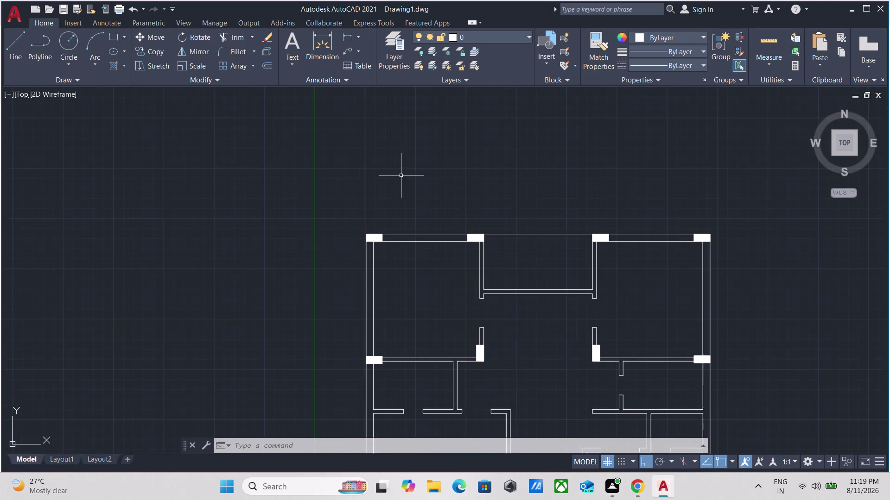
middle_drag(401, 176, 409, 125)
scroll(up, 3)
scroll(down, 3)
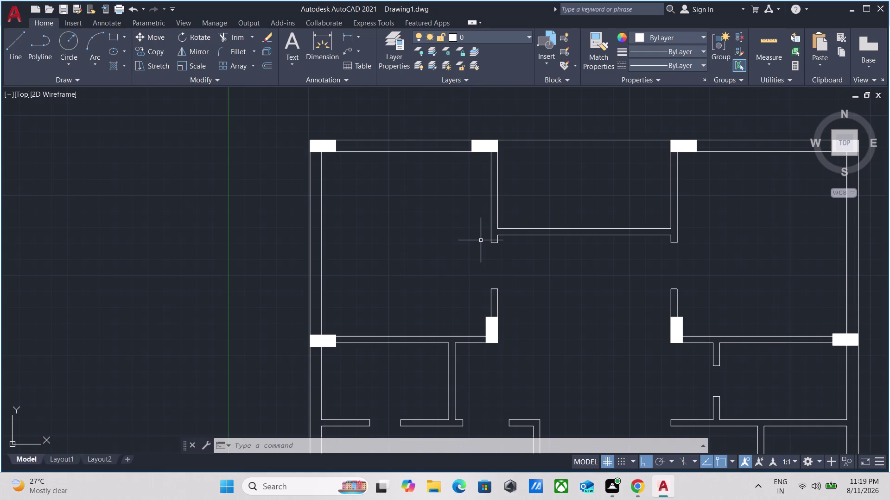
scroll(down, 3)
middle_drag(493, 172, 493, 172)
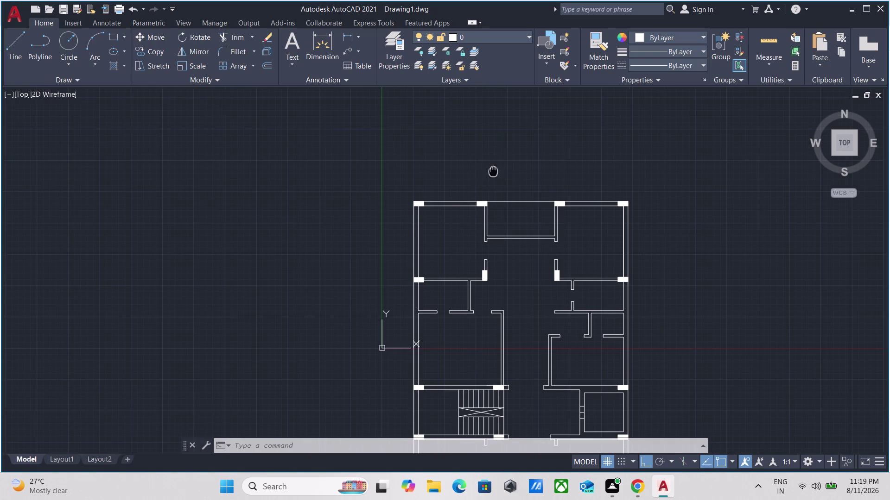
middle_drag(493, 171, 477, 186)
Make WINDOWS the current layer, keeping layer 0 turned on.
click(512, 37)
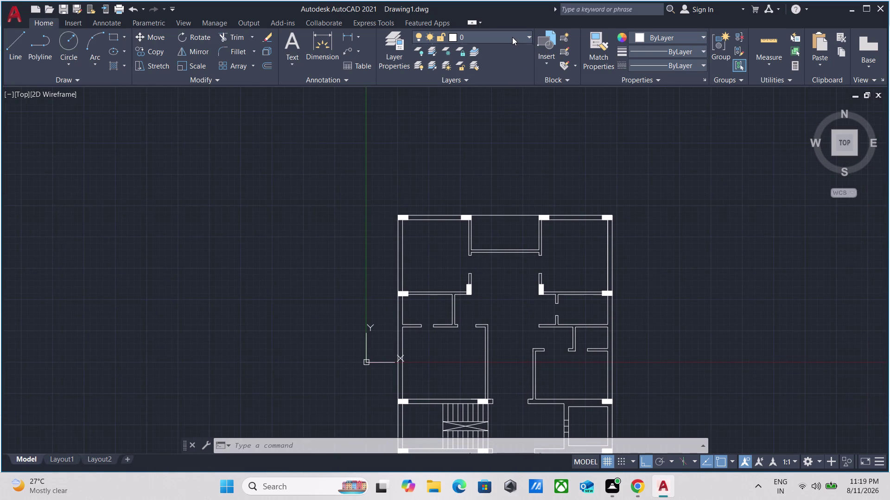
click(503, 120)
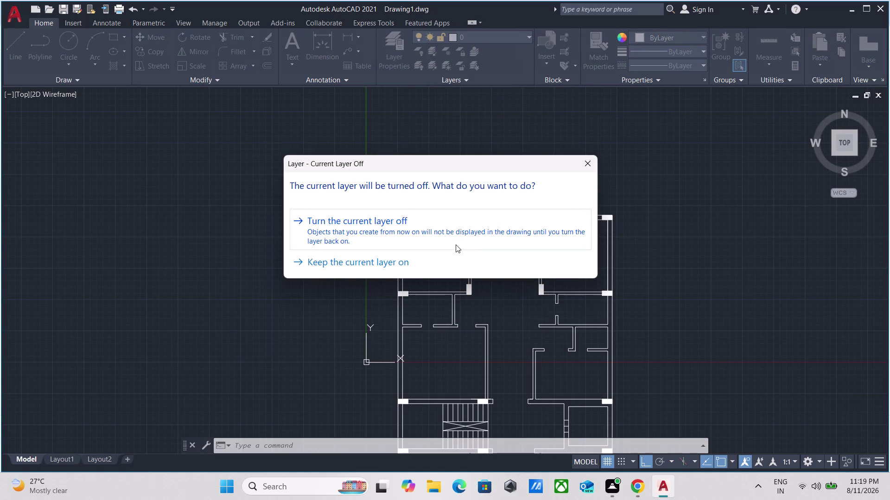
click(587, 163)
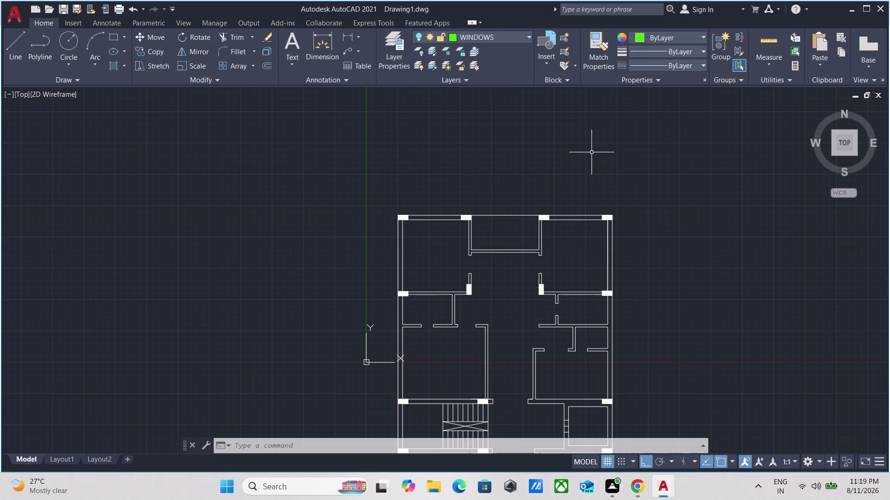
scroll(up, 3)
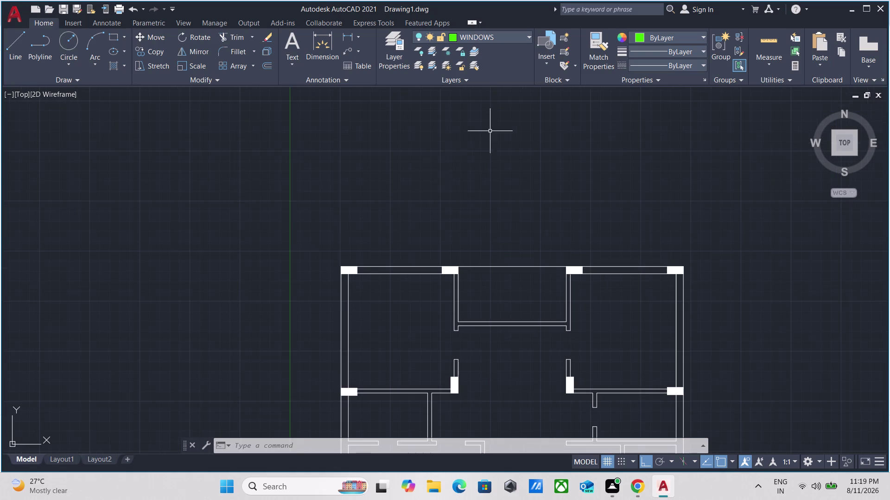
Start a rectangle above the plan, reconfirm WINDOWS as current, and cancel it.
text(RE)
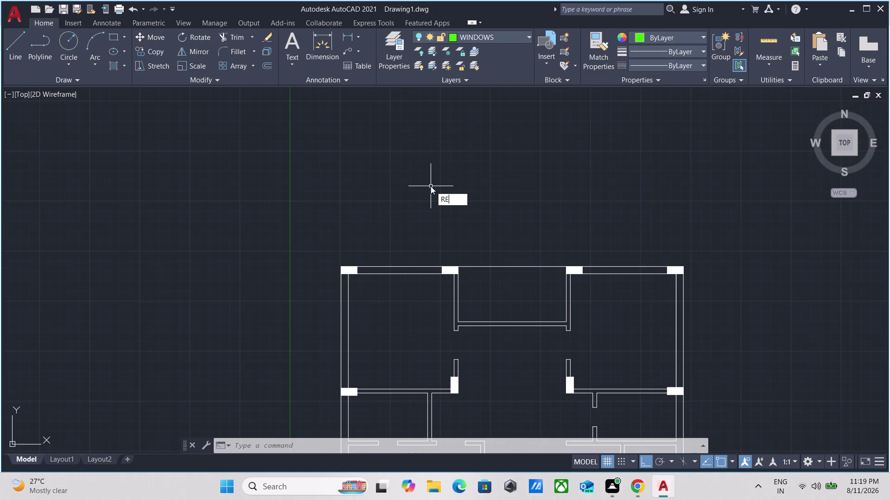
text(C)
key(Return)
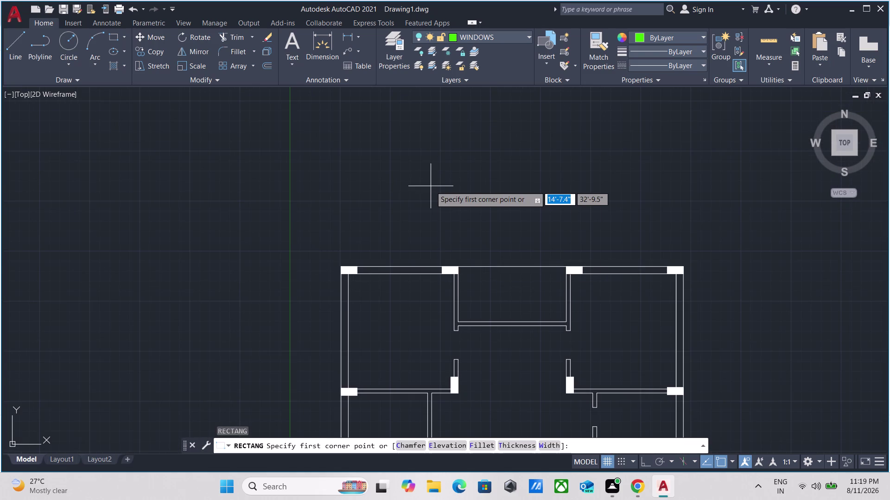
click(316, 170)
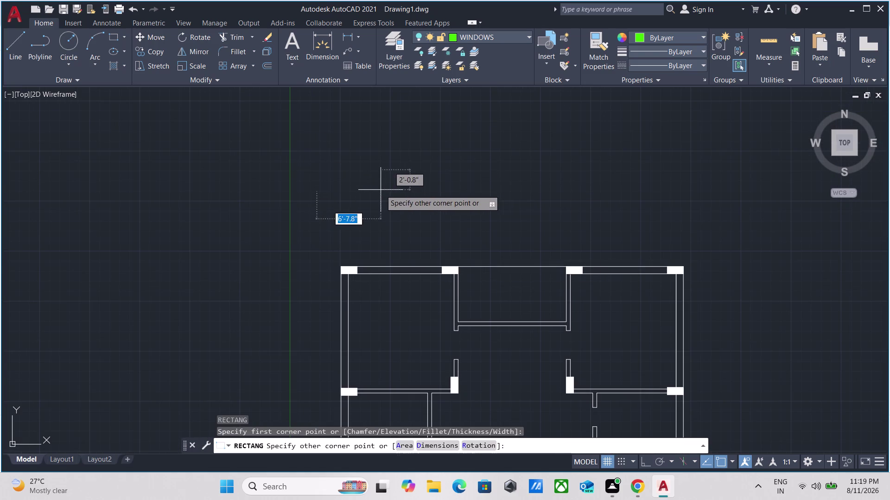
scroll(up, 3)
scroll(down, 3)
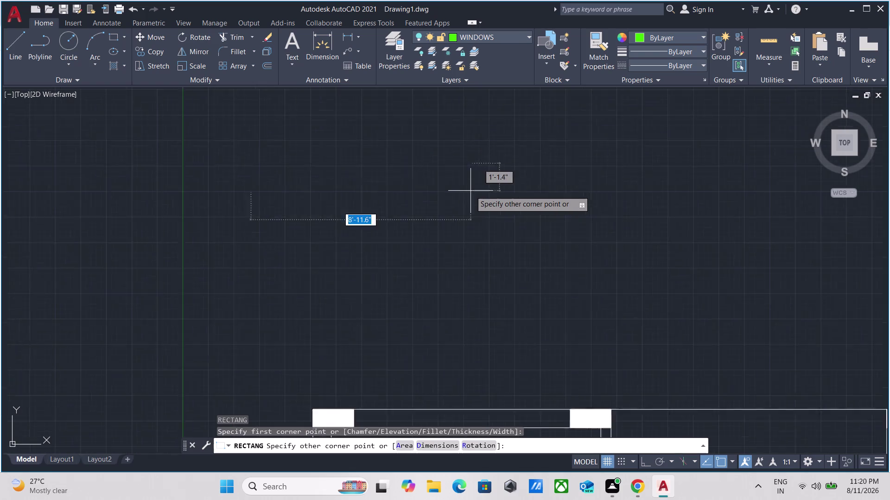
scroll(down, 3)
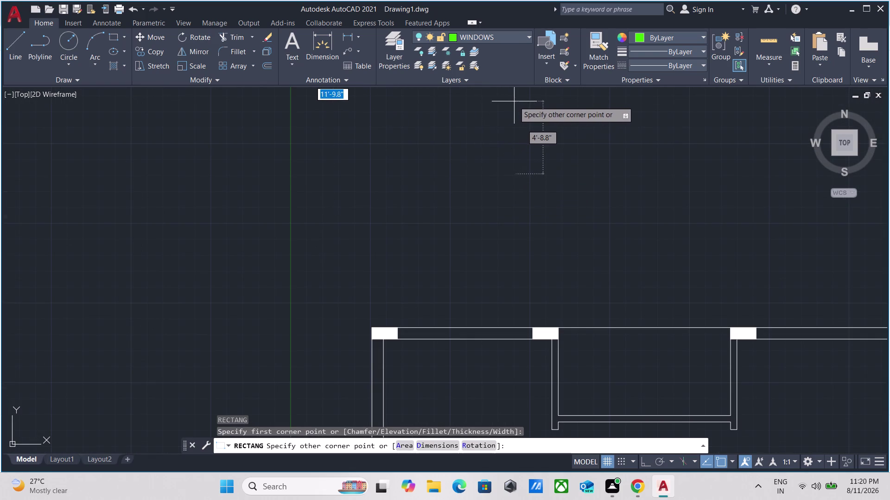
click(514, 37)
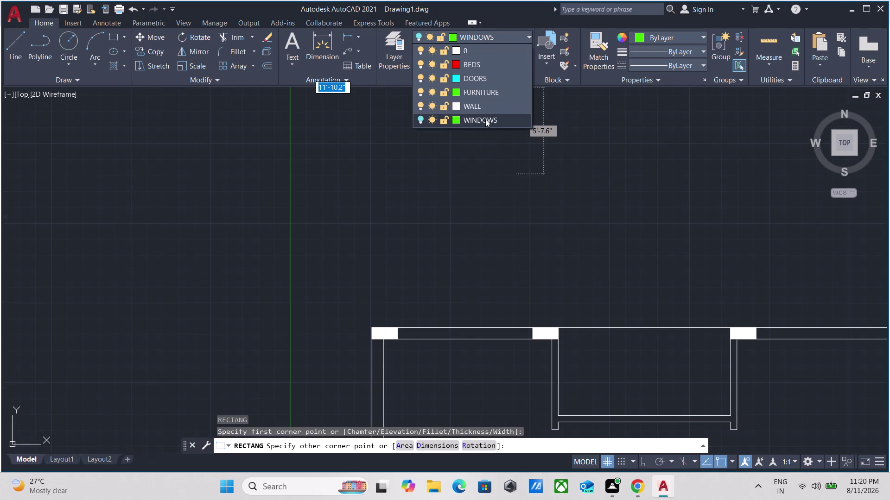
click(485, 116)
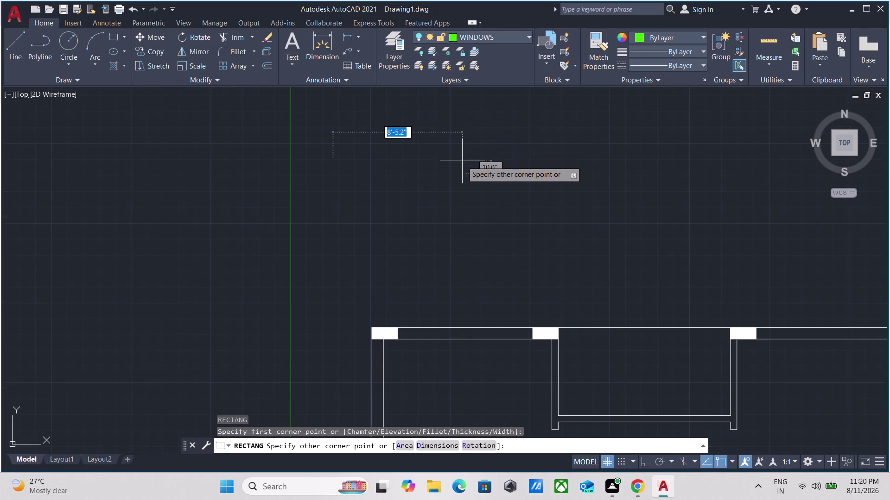
key(Escape)
click(421, 34)
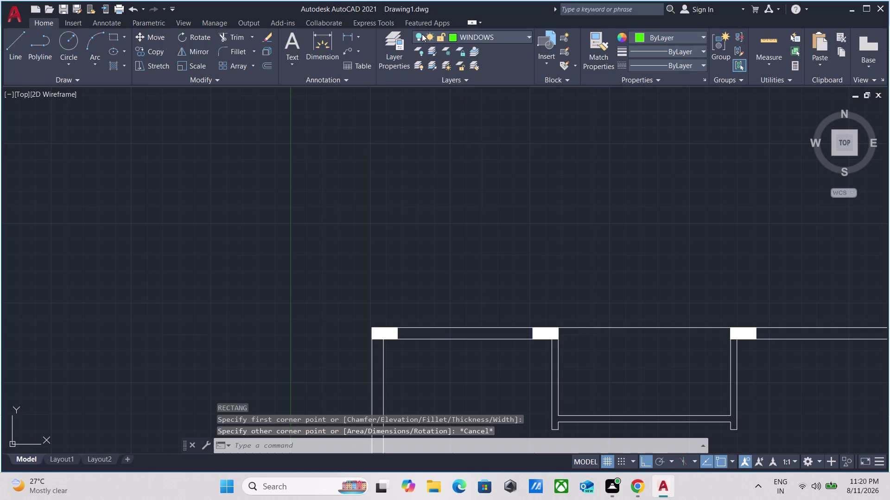
click(421, 117)
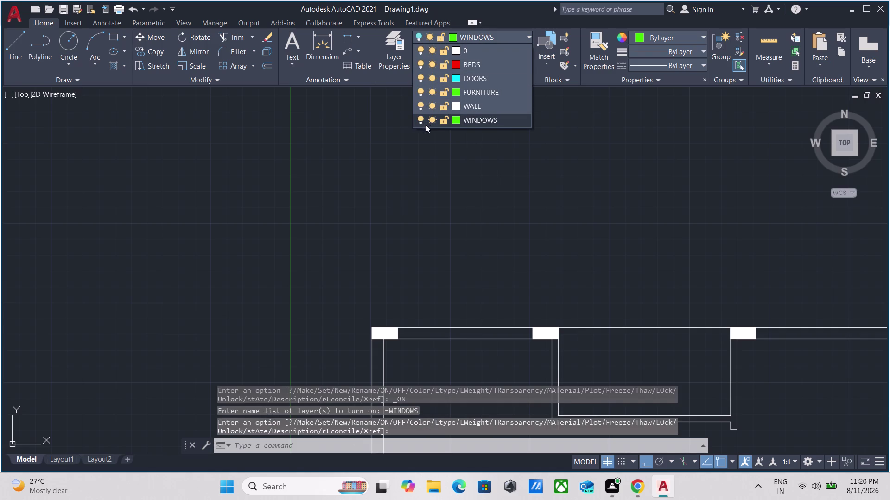
Start a RECTANG with its first corner above the floor plan.
key(Escape)
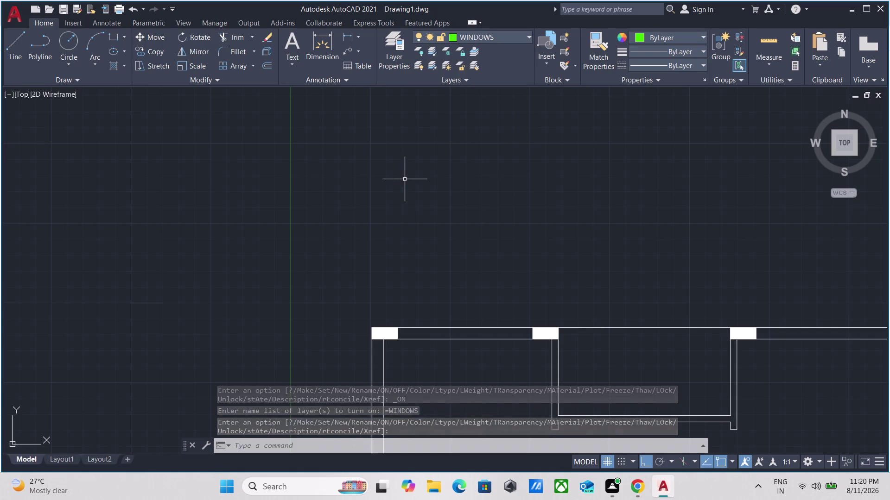
text(RE)
key(c)
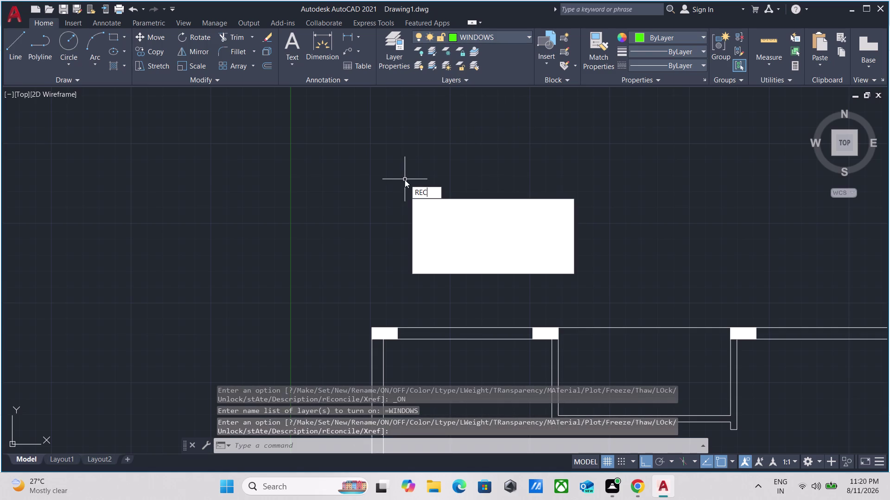
key(Return)
click(404, 179)
scroll(up, 3)
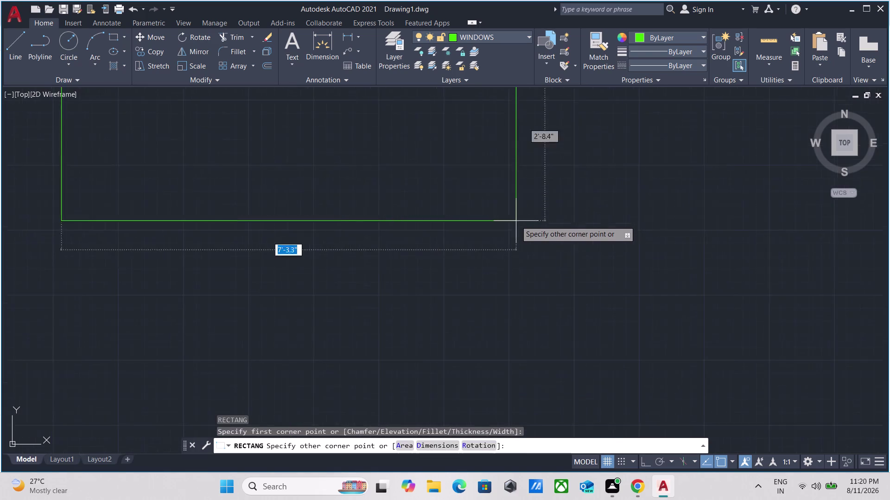
scroll(up, 3)
scroll(down, 3)
middle_drag(513, 216, 574, 240)
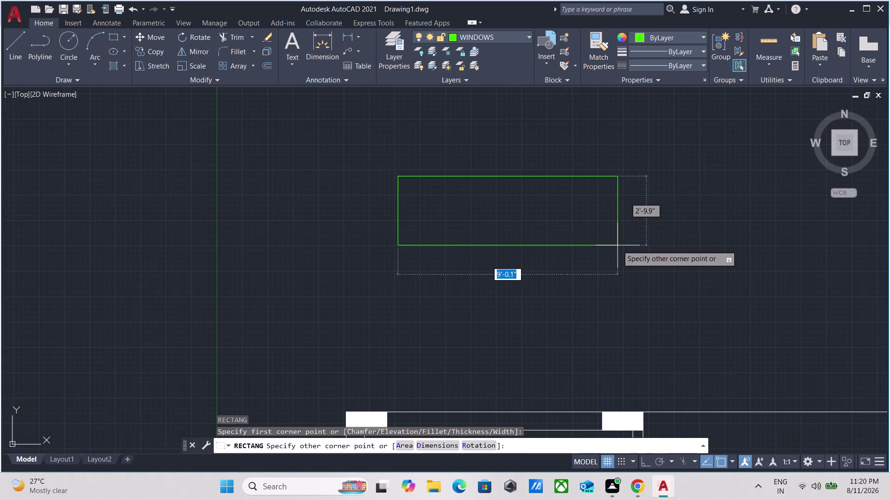
scroll(down, 3)
middle_drag(642, 239, 406, 200)
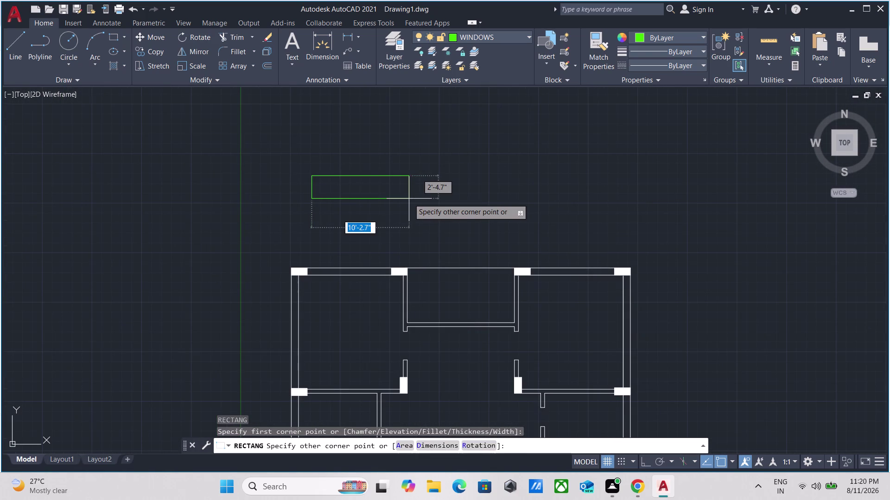
scroll(up, 3)
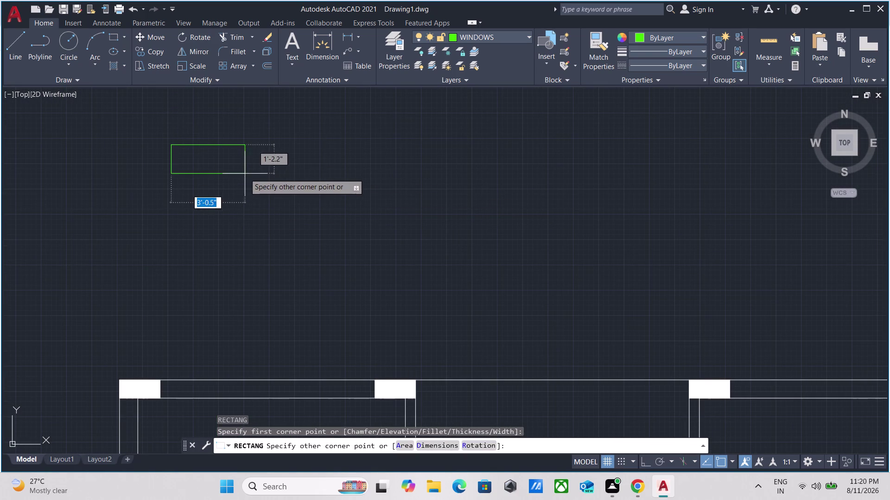
middle_drag(245, 172, 407, 209)
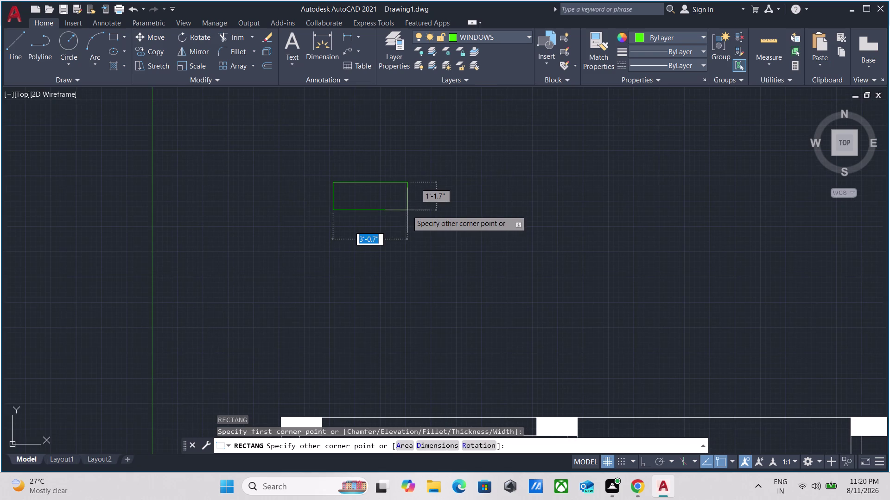
scroll(up, 3)
Size the rectangle 4' long by 9" wide.
text(4')
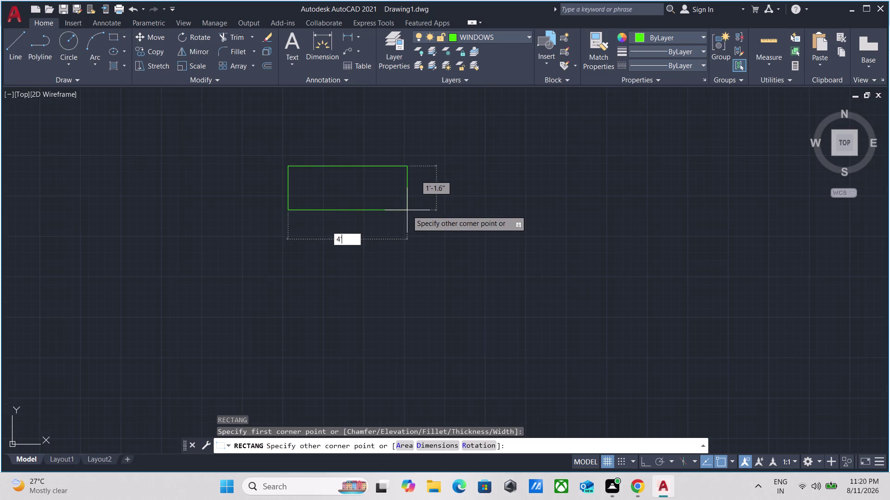
key(Tab)
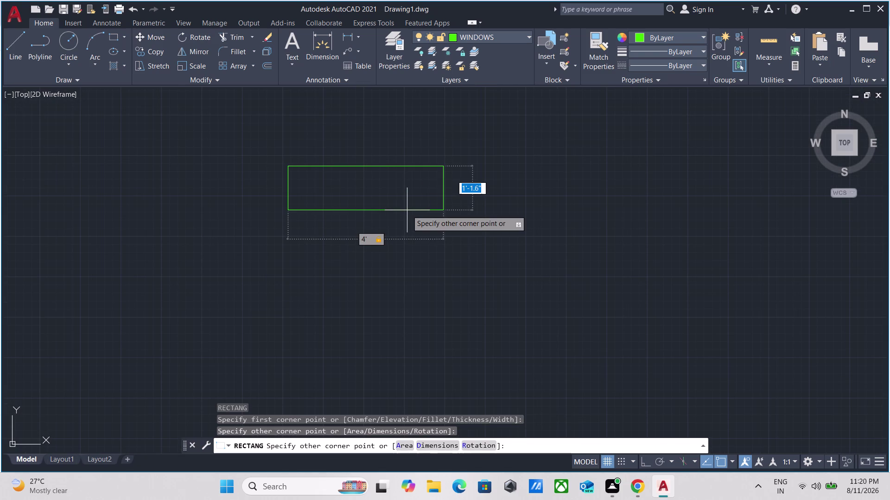
key(9)
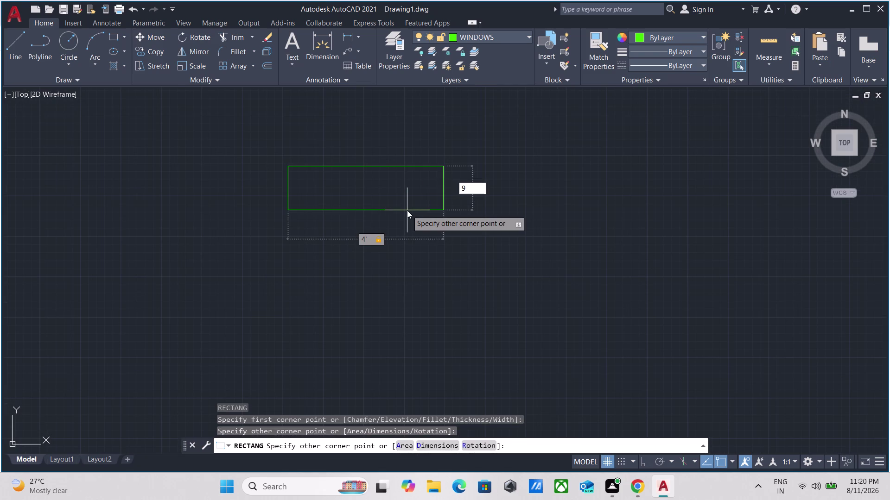
key(shift+quotedbl)
key(Return)
key(Escape)
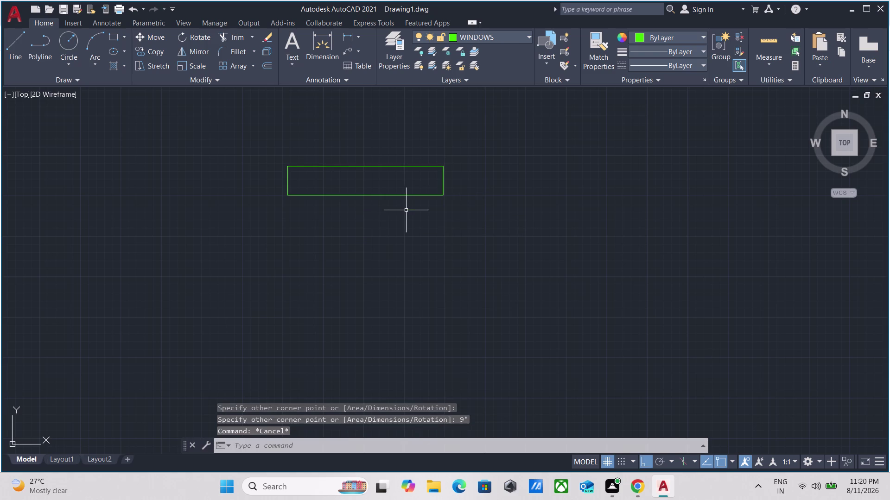
Window-select the new 4' by 9" rectangle.
scroll(up, 3)
middle_drag(406, 211, 390, 304)
drag(483, 285, 473, 271)
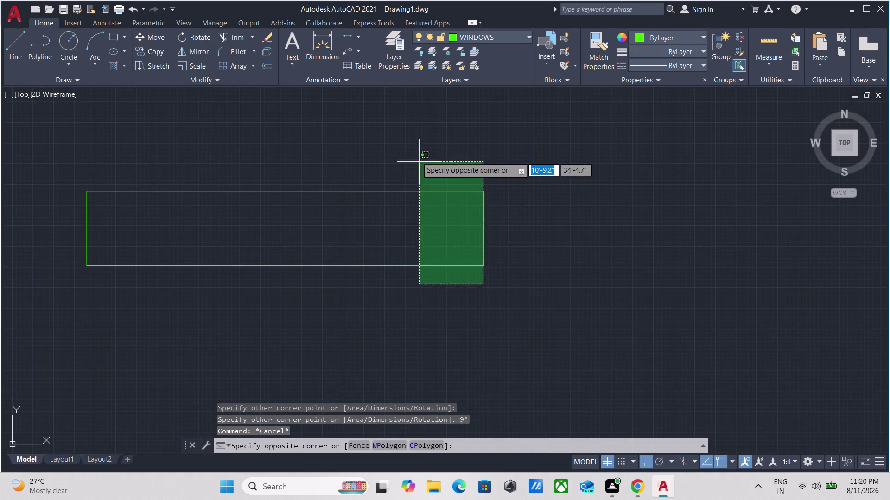
click(416, 156)
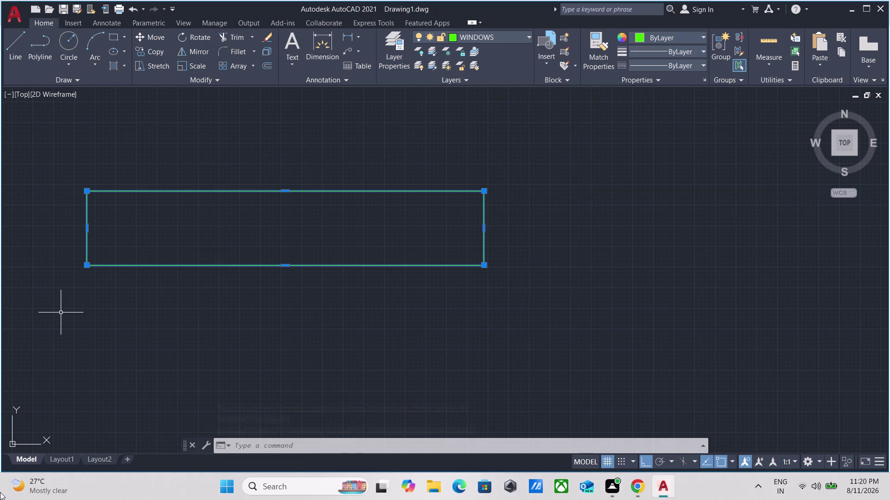
Explode the window rectangle into separate lines.
key(x)
key(Return)
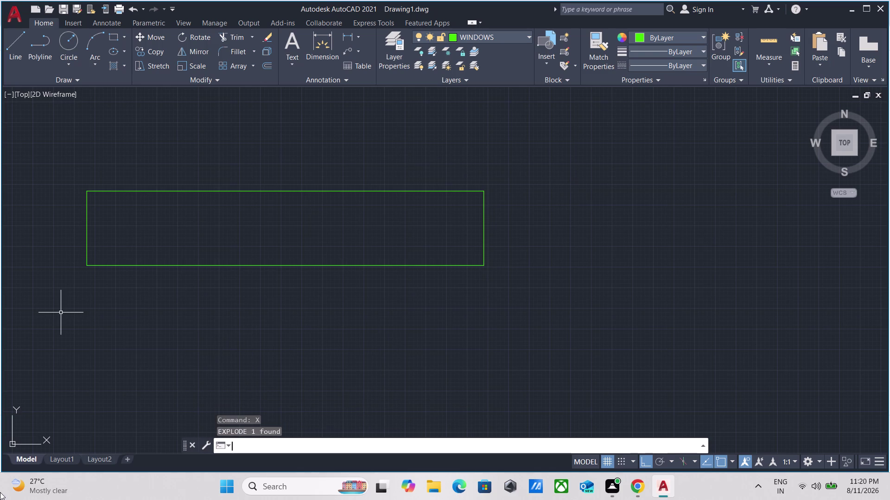
scroll(up, 3)
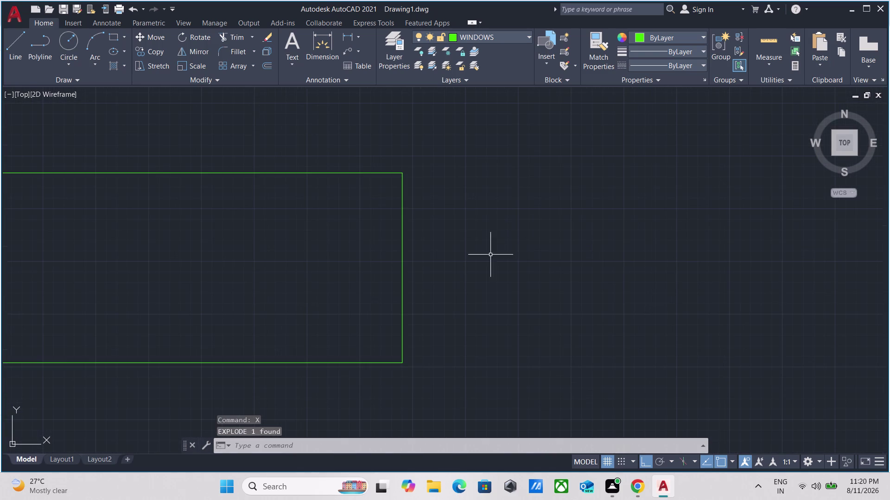
click(456, 285)
click(378, 262)
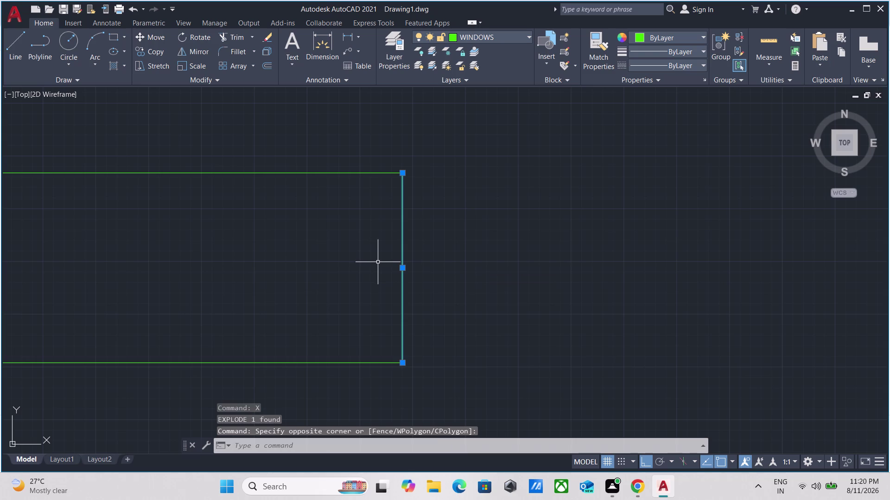
Offset the rectangle's right end line 2" inward.
key(o)
key(Return)
click(404, 268)
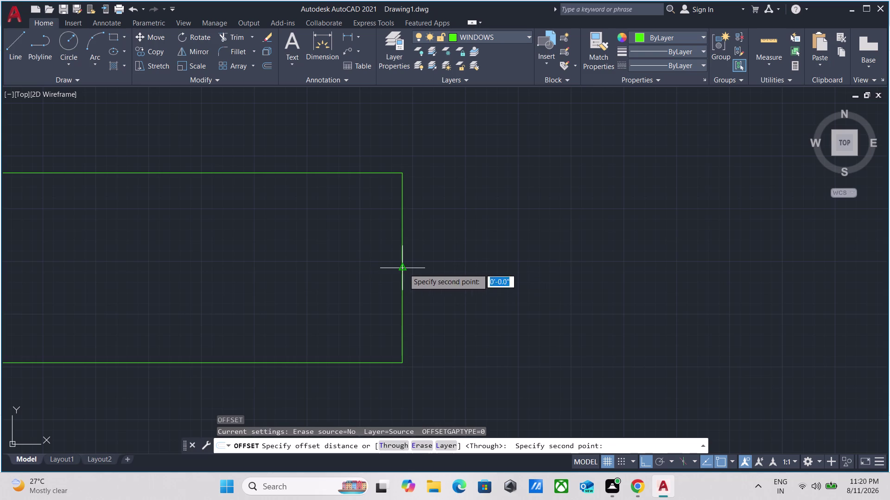
click(389, 272)
scroll(down, 3)
middle_drag(311, 288, 463, 286)
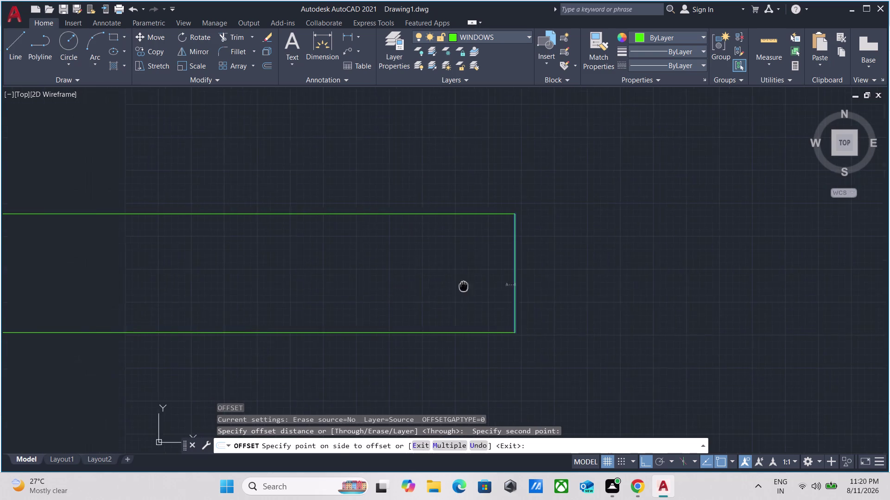
middle_drag(463, 285, 474, 285)
key(2)
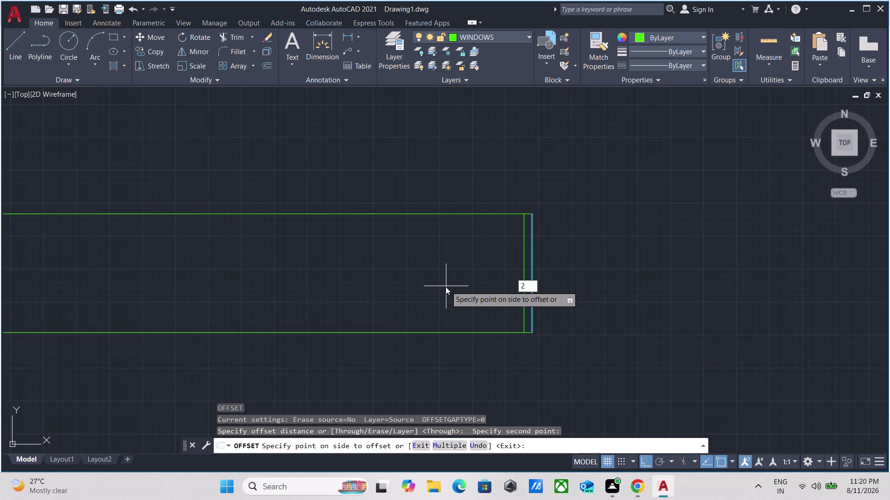
key(shift+quotedbl)
key(Return)
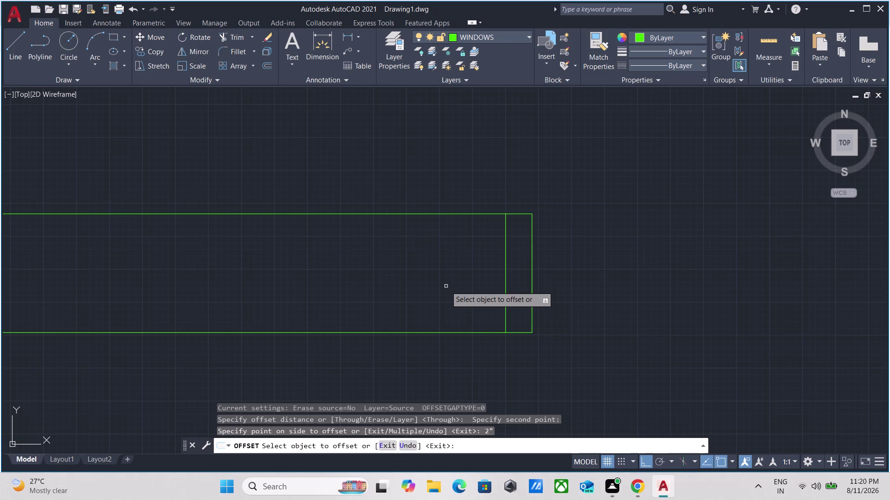
Offset the rectangle's left end line 2" inward.
scroll(down, 3)
scroll(down, 3)
middle_drag(323, 281, 499, 278)
scroll(up, 3)
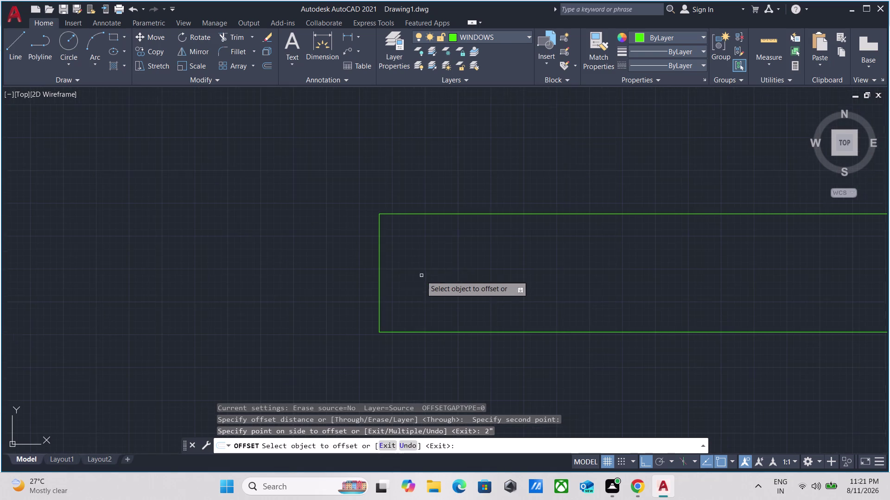
click(380, 264)
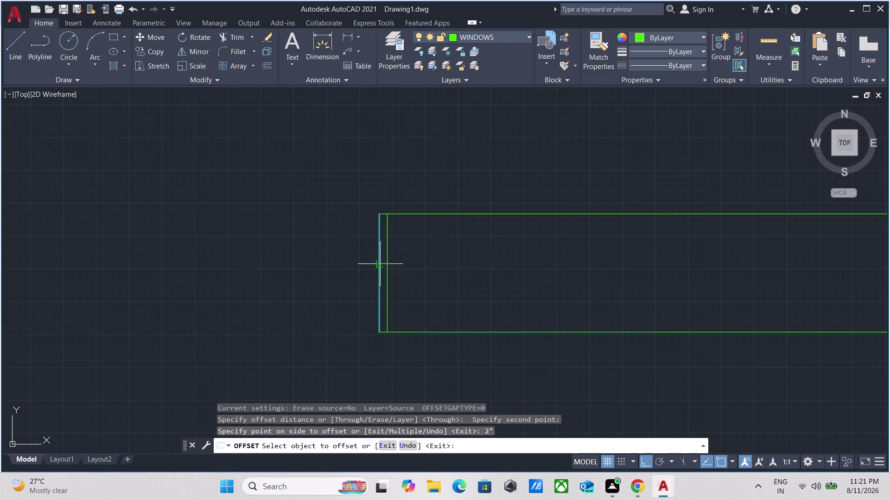
key(2)
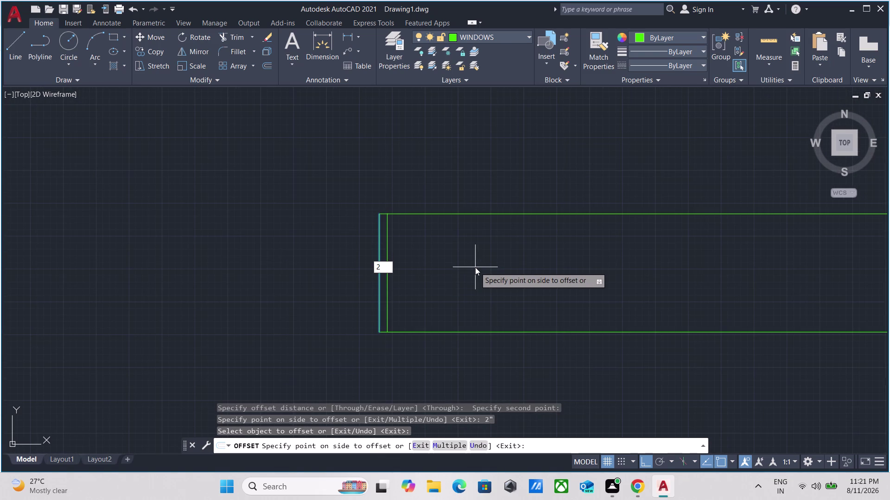
key(shift+quotedbl)
key(Return)
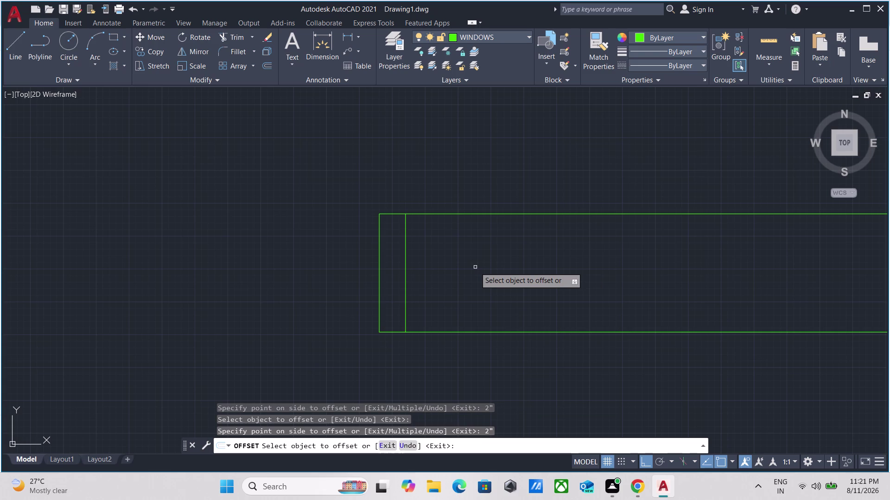
scroll(down, 3)
scroll(up, 3)
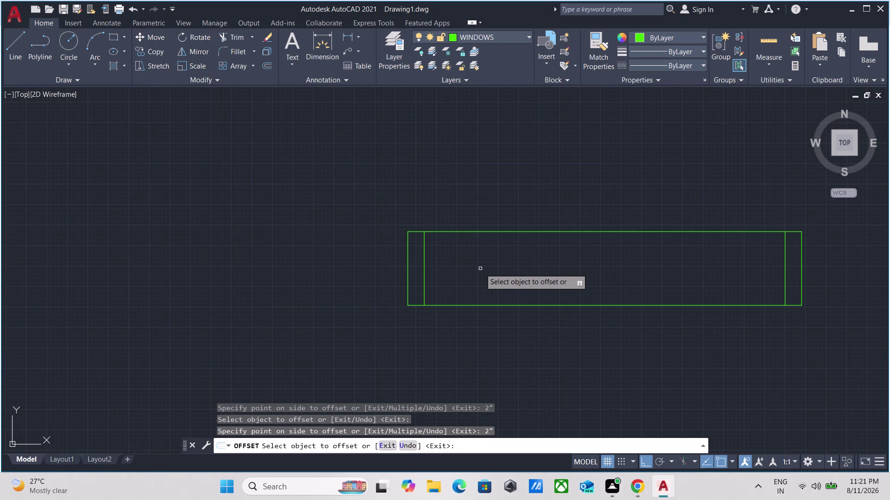
key(Escape)
Draw a horizontal line at mid-height between the two inner end lines.
key(l)
key(Return)
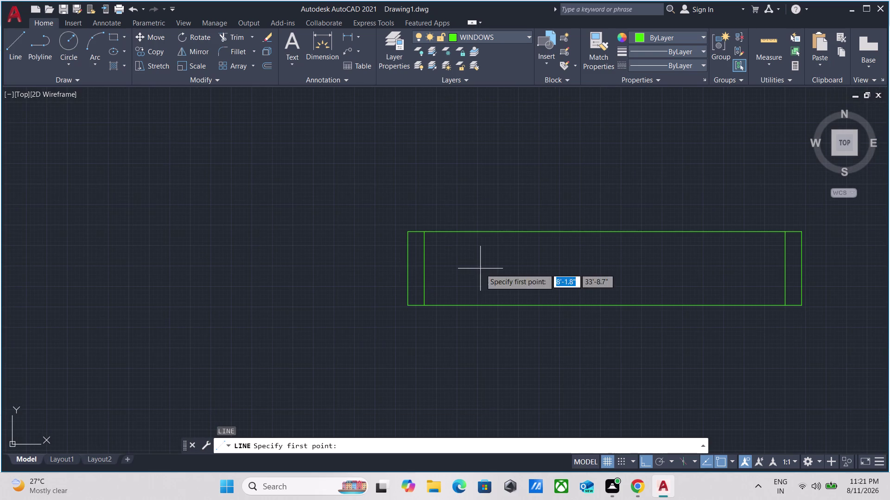
click(426, 266)
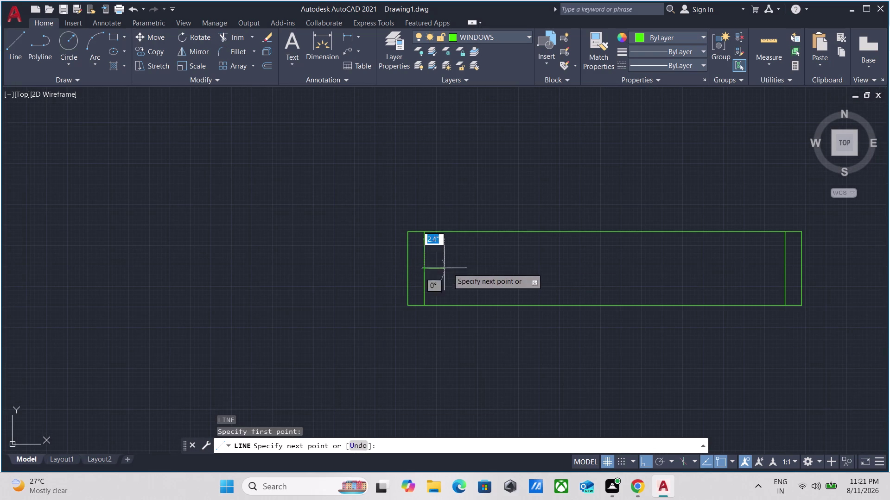
middle_drag(593, 267, 382, 293)
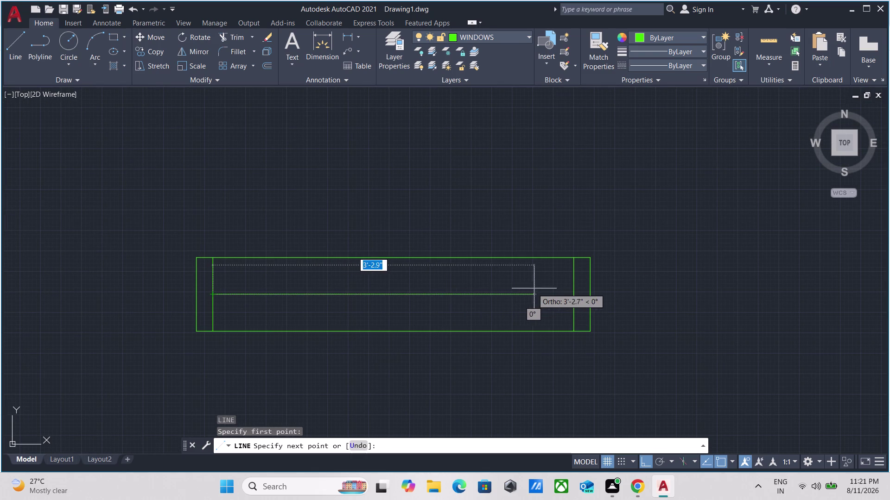
click(574, 294)
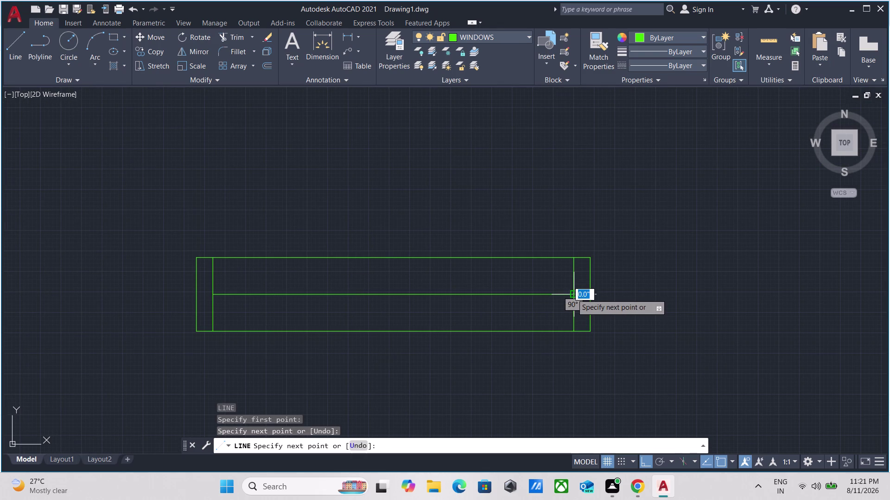
key(Escape)
scroll(up, 3)
click(518, 334)
click(493, 300)
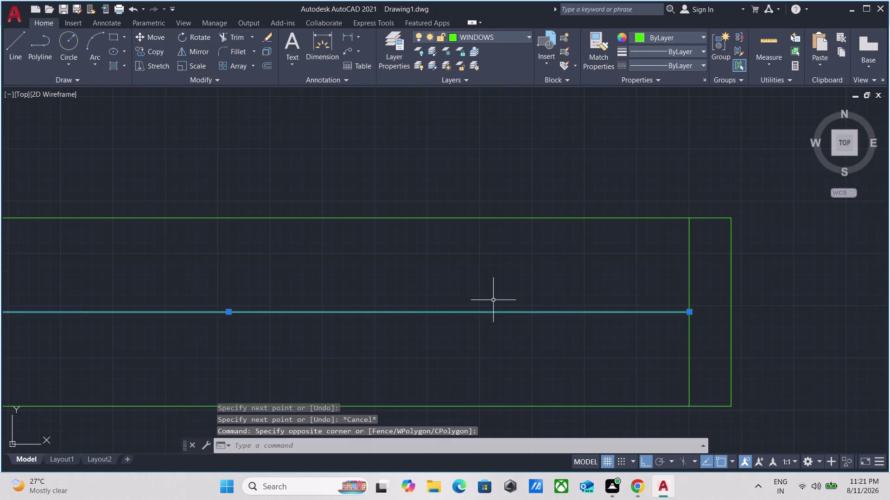
Offset the middle line 0.5" upward.
key(o)
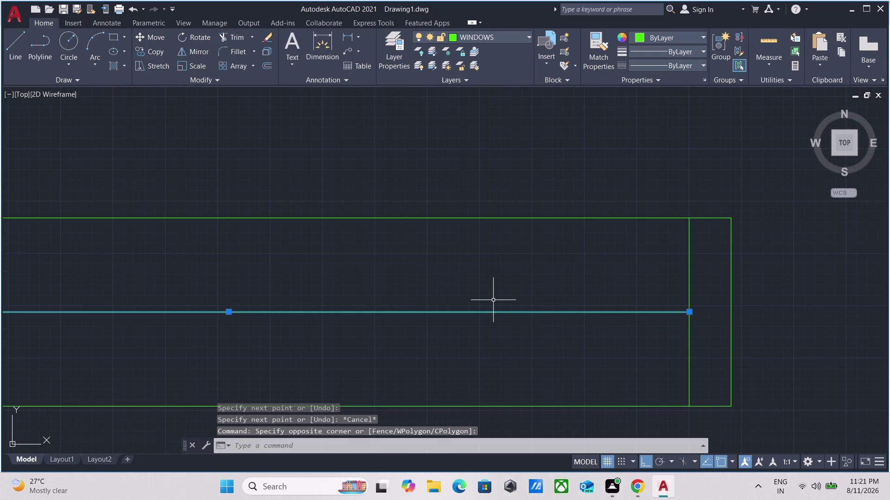
key(Return)
click(488, 310)
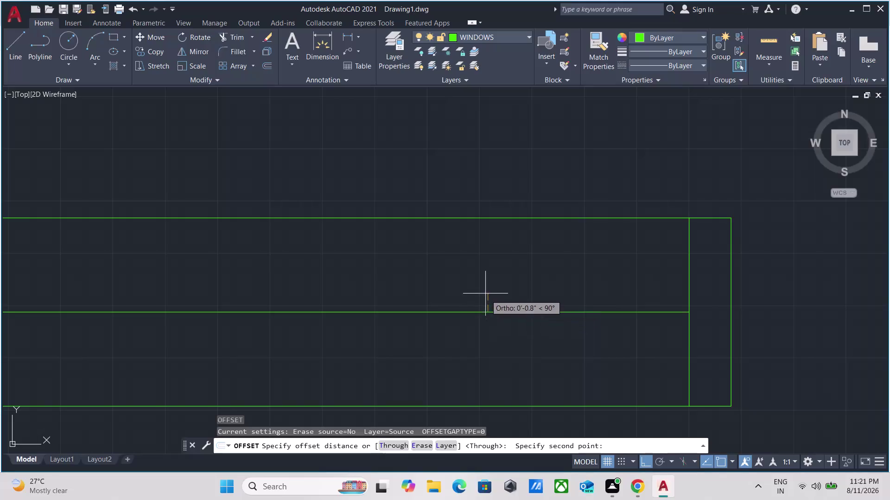
click(485, 291)
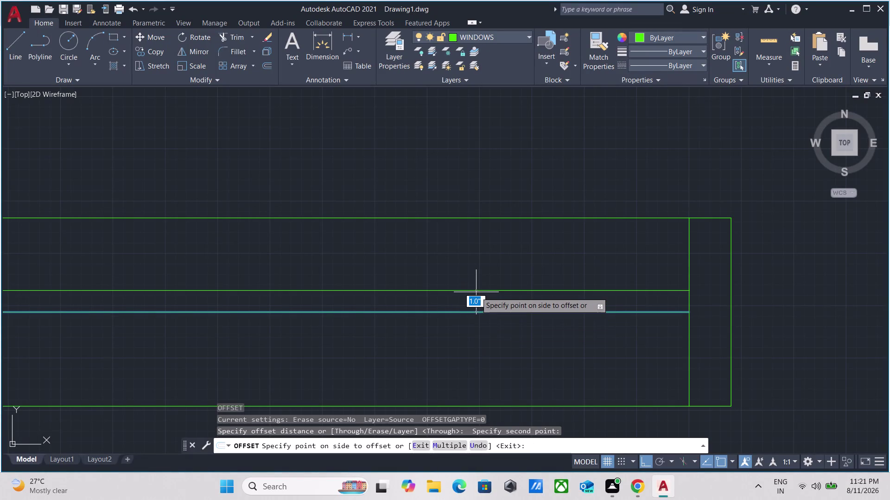
text(0.5)
key(shift+quotedbl)
key(Return)
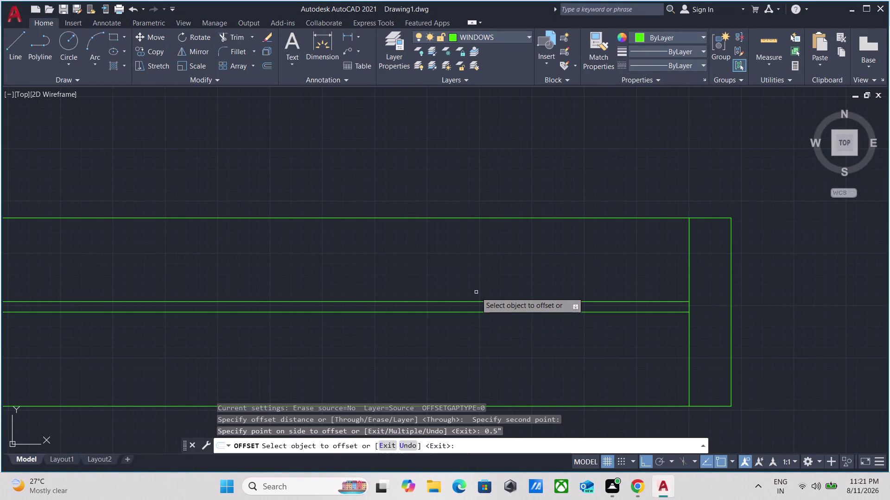
Offset the middle line 0.5" downward.
scroll(down, 3)
middle_drag(407, 329, 471, 320)
scroll(up, 3)
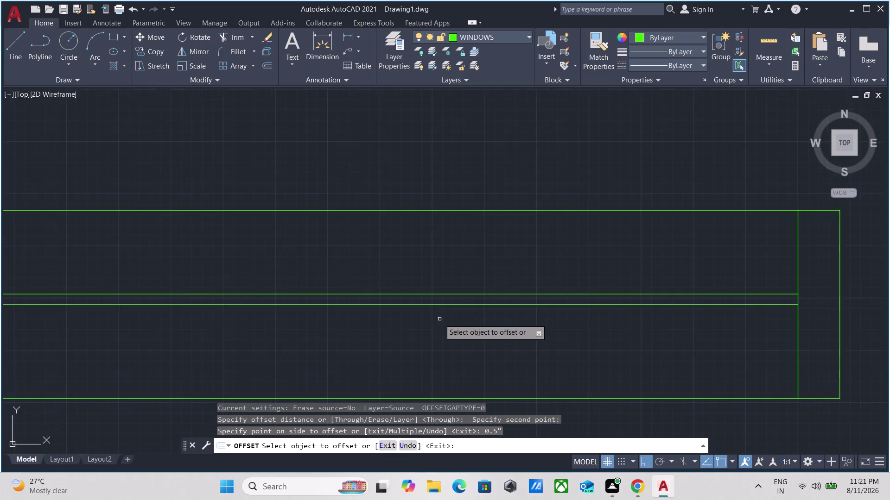
click(436, 305)
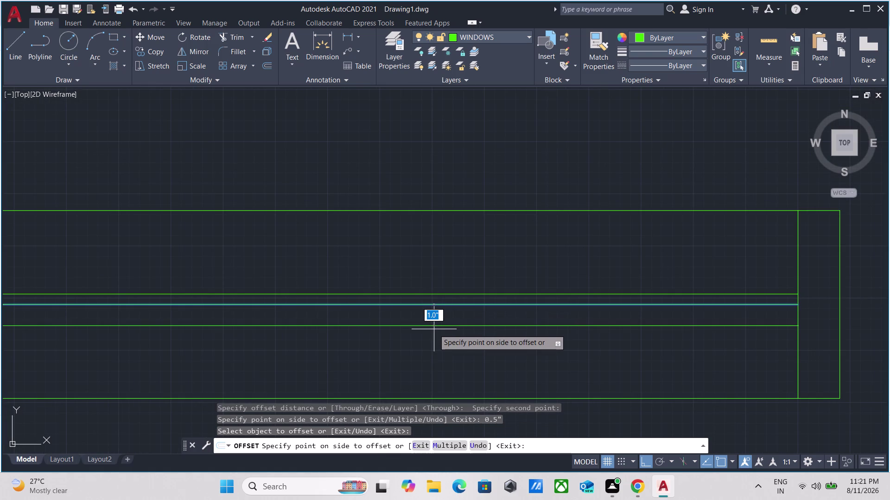
text(0.5)
key(shift+quotedbl)
key(Return)
key(Escape)
scroll(down, 3)
scroll(up, 3)
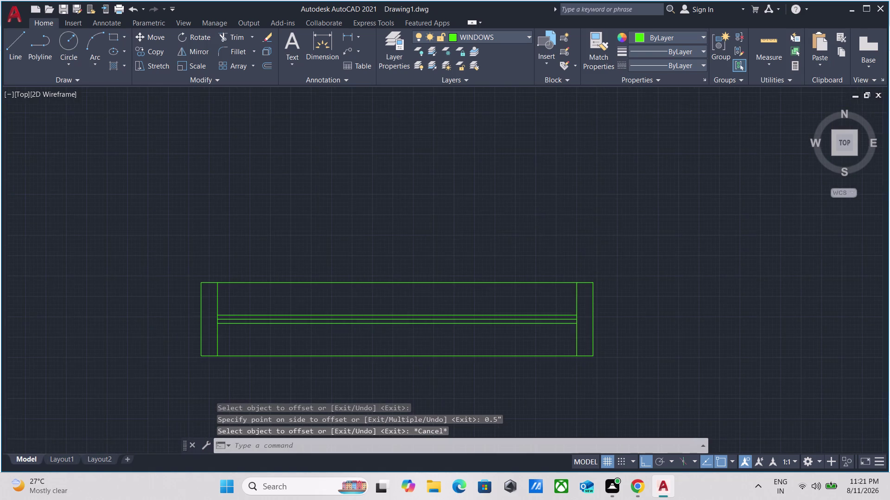
scroll(up, 3)
middle_drag(303, 328, 478, 339)
Offset the window frame's left vertical end line 0.5 inward.
scroll(up, 3)
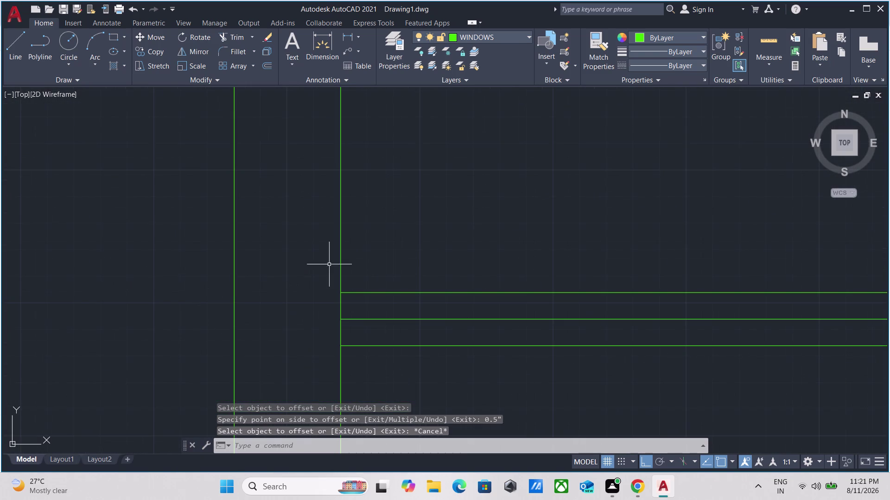
scroll(down, 3)
click(355, 245)
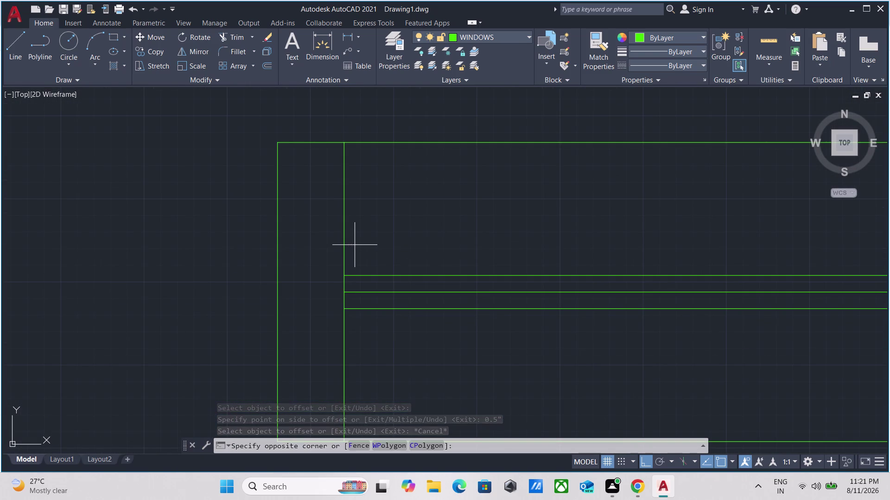
click(295, 233)
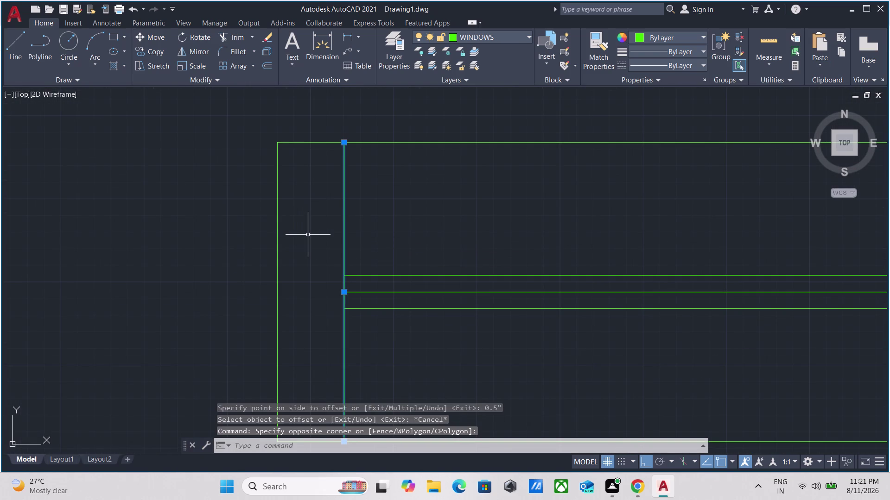
key(o)
key(Return)
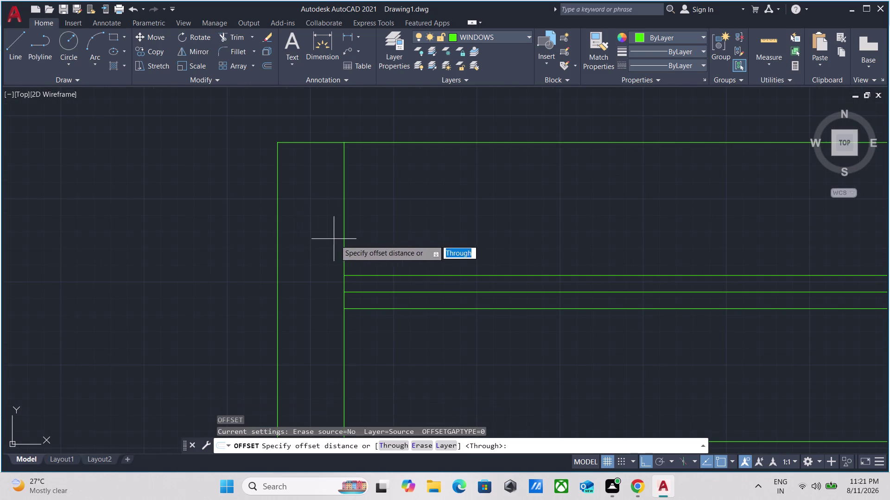
click(344, 242)
click(372, 238)
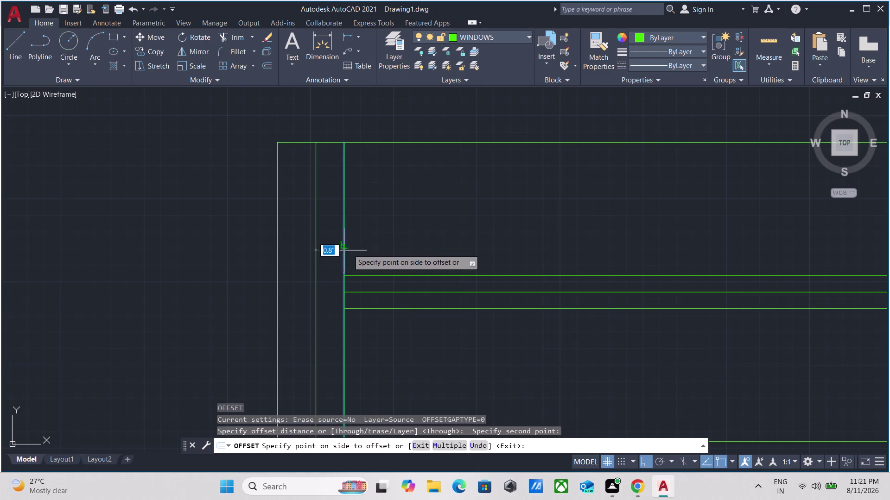
text(0)
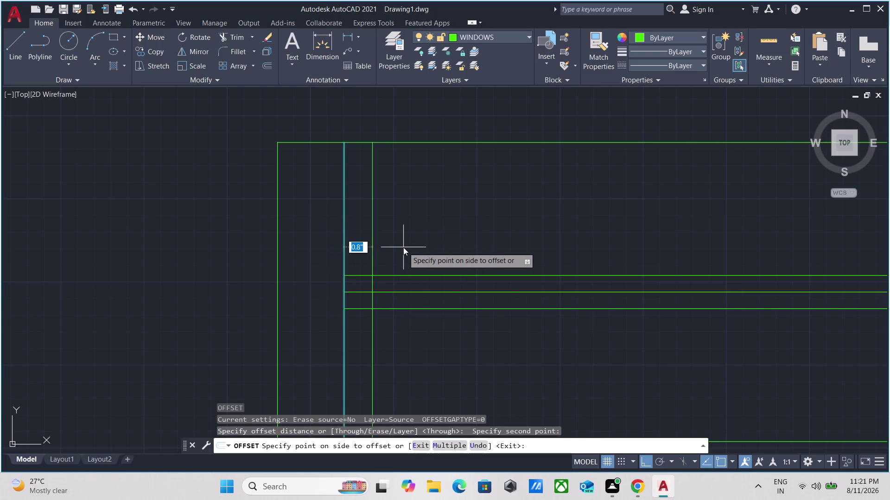
text(.)
key(5)
key(Return)
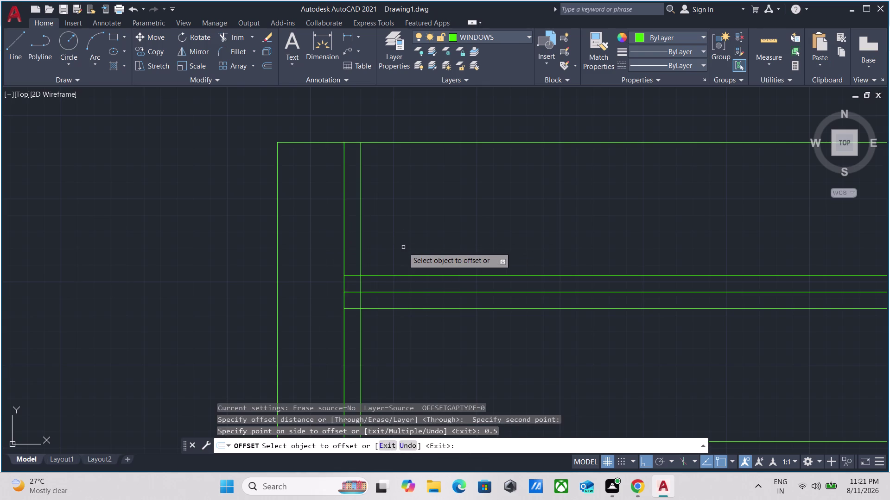
Offset the frame's right end line 0.5 toward the centre.
scroll(down, 3)
middle_drag(405, 248, 319, 243)
scroll(up, 3)
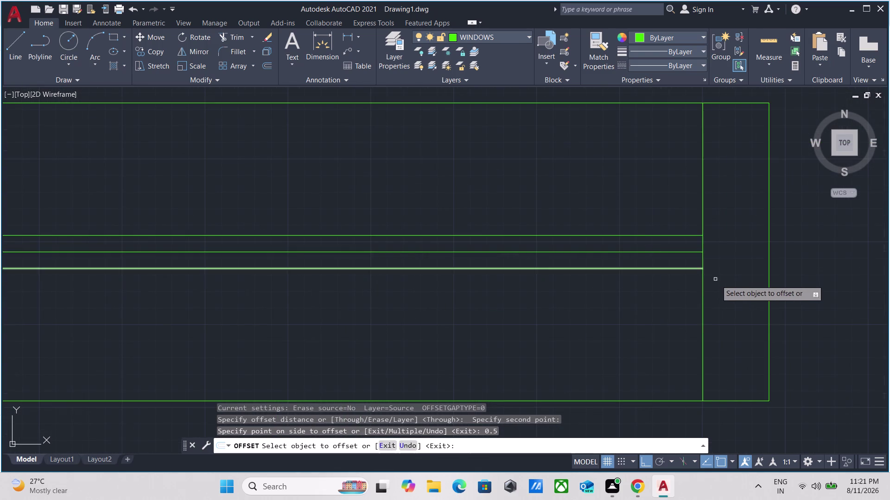
click(704, 306)
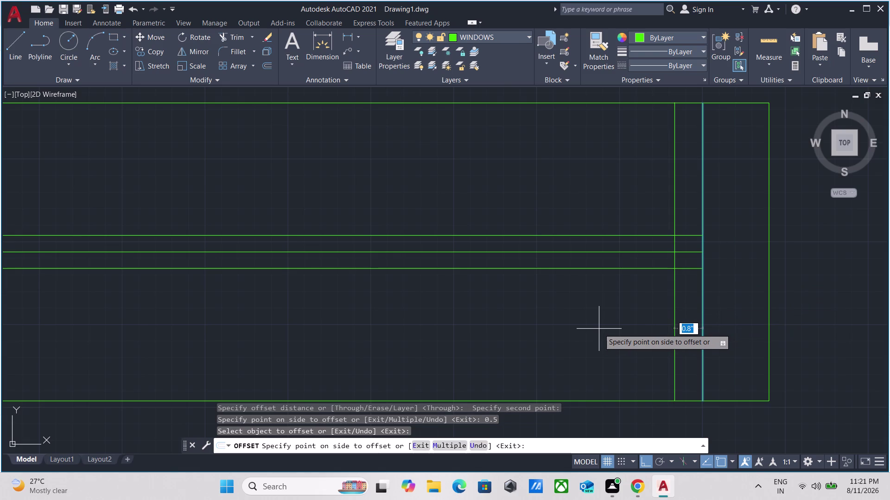
text(0.5)
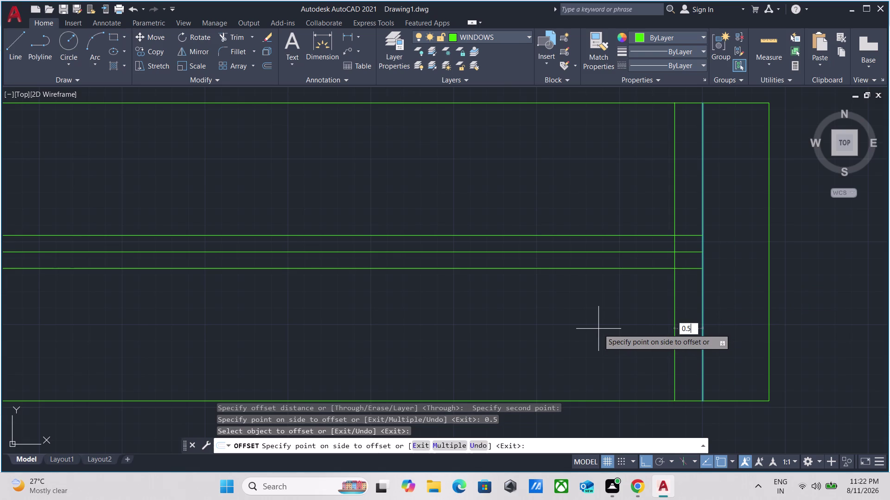
key(Return)
key(Escape)
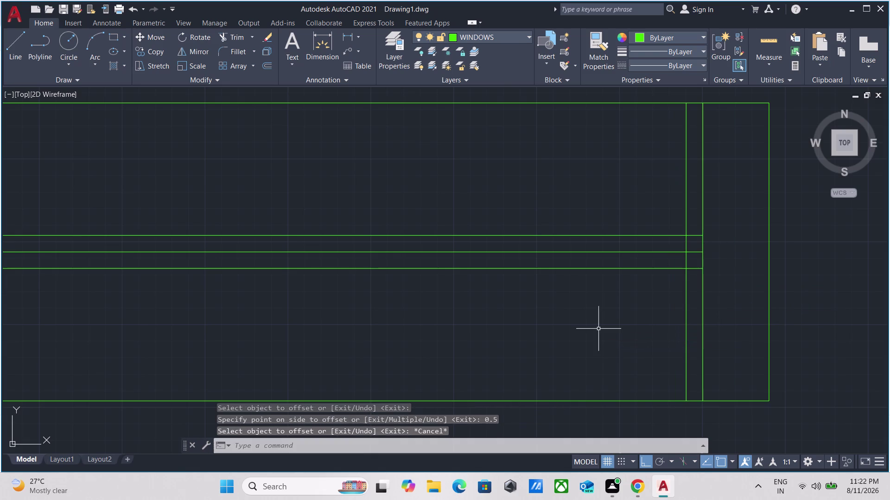
scroll(down, 3)
scroll(up, 3)
Erase the window frame's middle horizontal line.
scroll(up, 3)
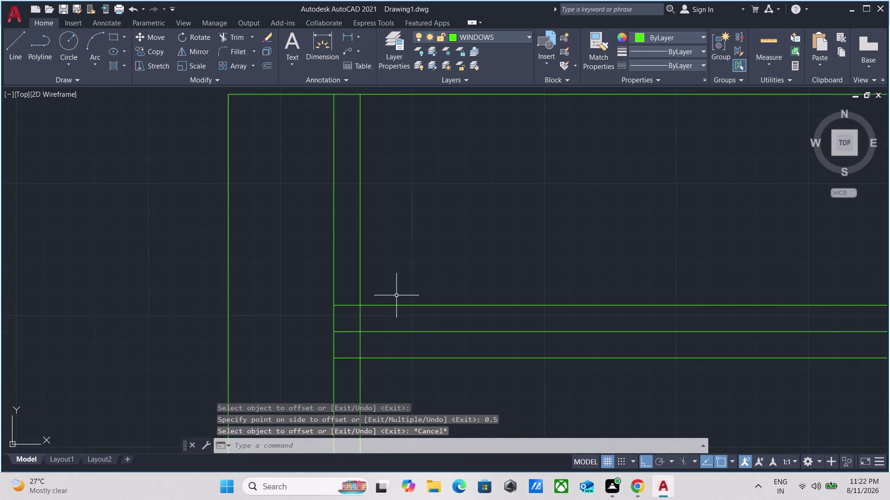
click(446, 349)
click(435, 322)
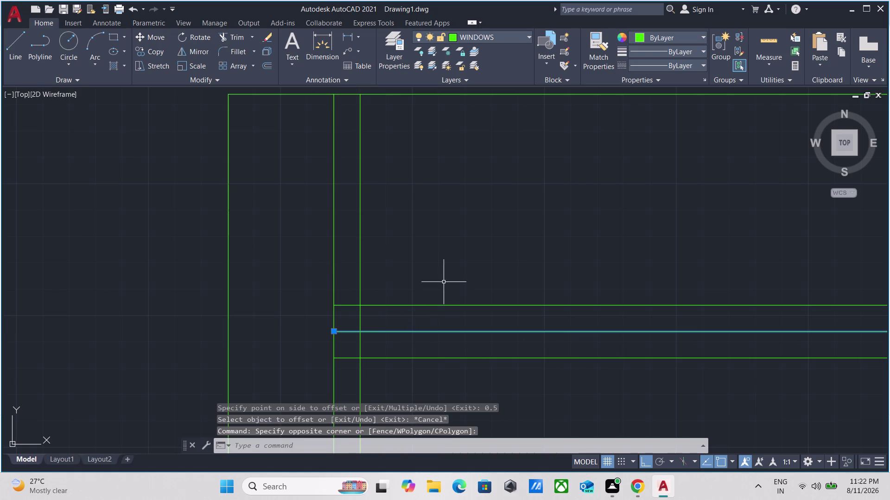
right_click(443, 281)
click(485, 254)
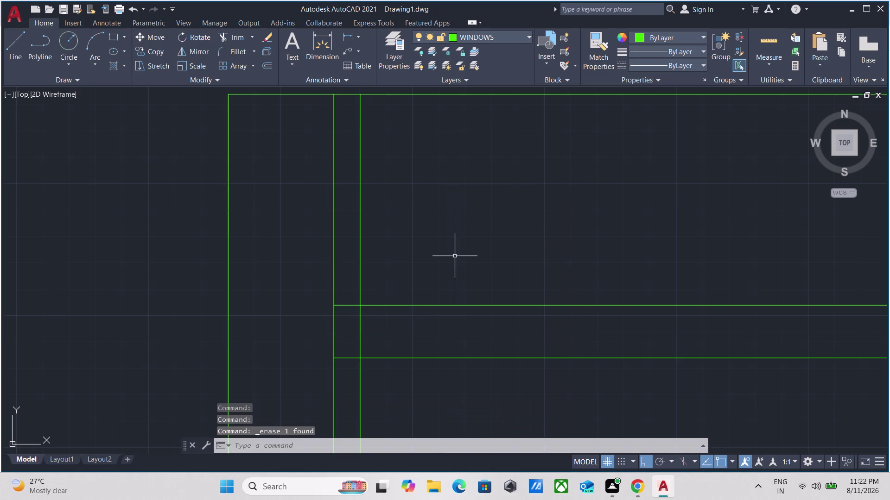
scroll(down, 3)
key(Escape)
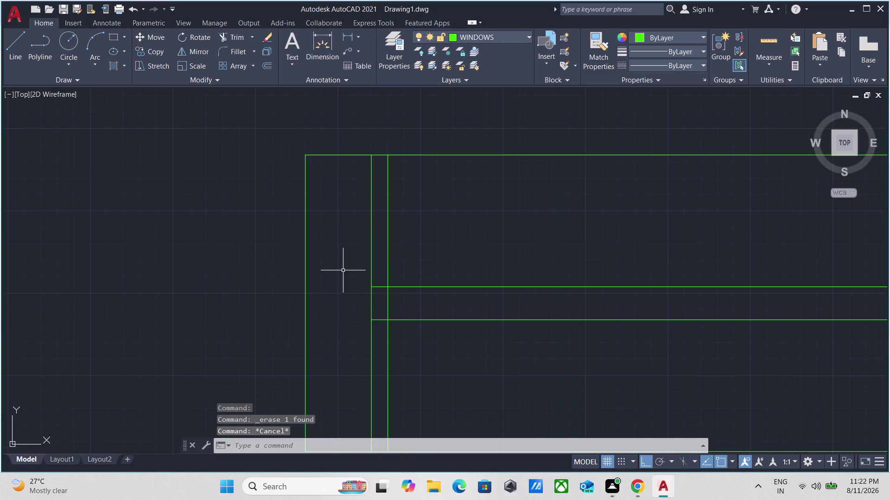
Trim the crossing line segments at the frame's left end with TR.
text(TR)
key(Return)
click(346, 269)
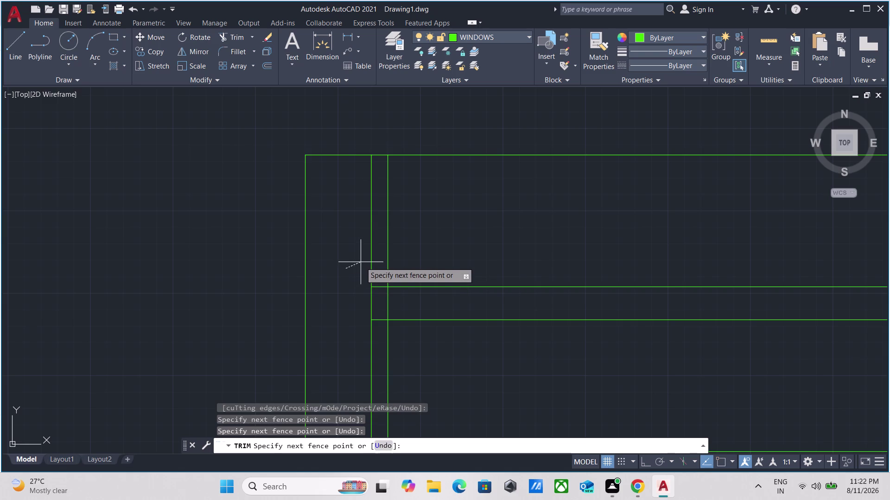
click(378, 260)
click(378, 270)
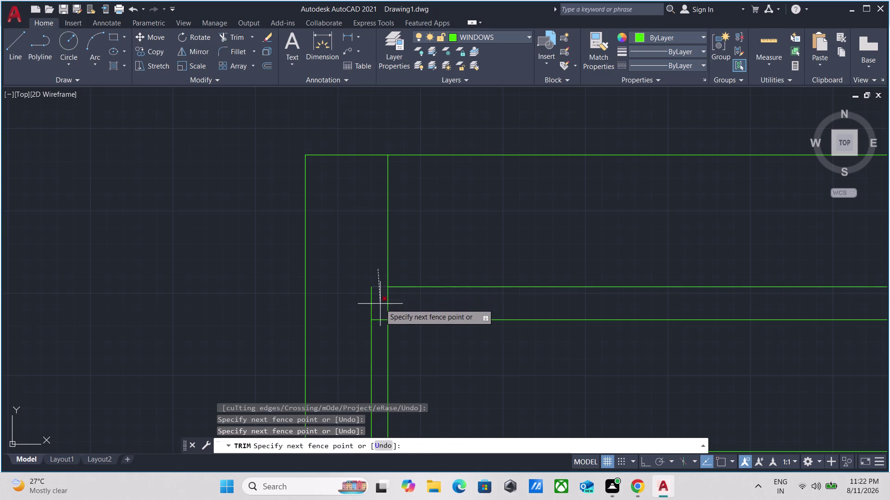
click(380, 304)
click(378, 305)
click(350, 304)
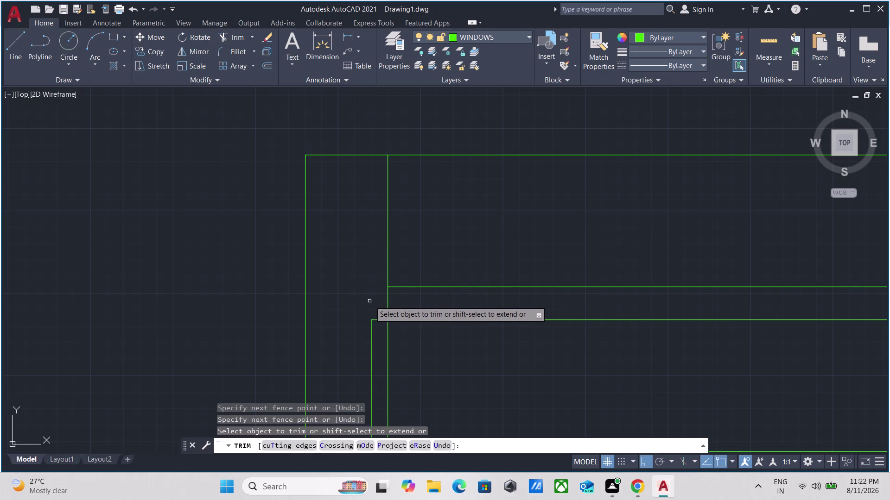
click(371, 301)
click(420, 298)
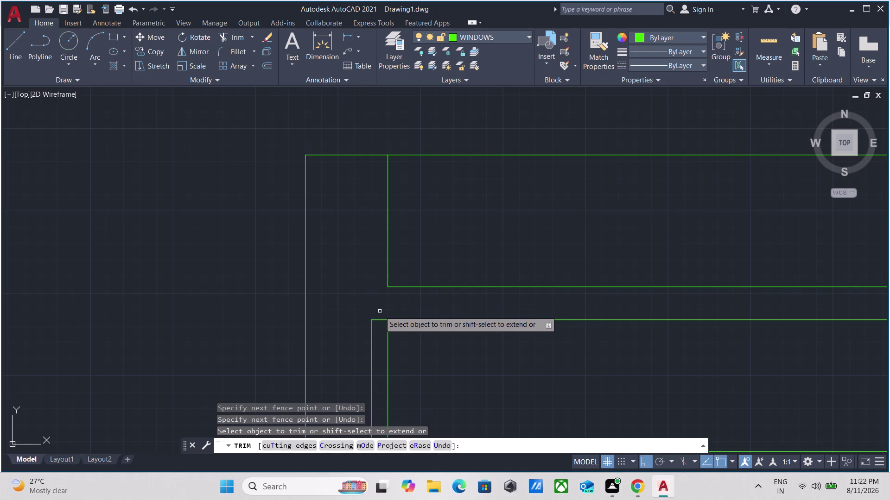
click(379, 312)
click(379, 334)
click(379, 335)
click(346, 342)
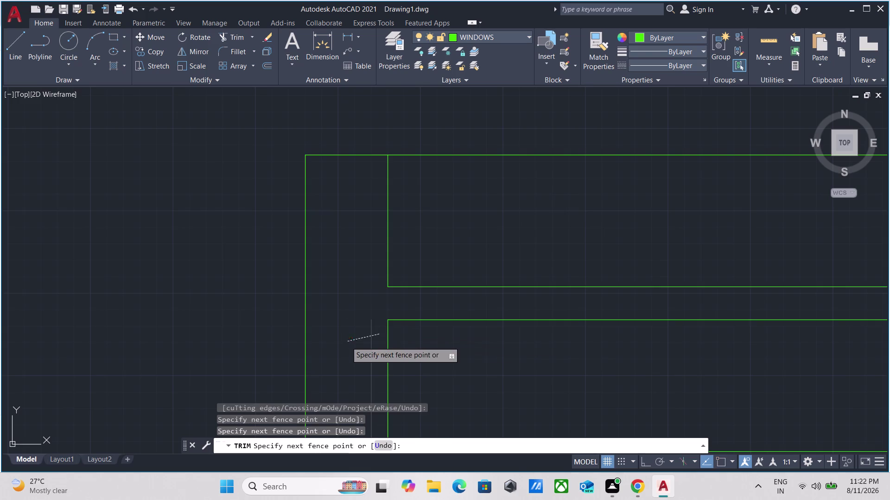
Trim the crossing segments at the frame's right end, leaving two enclosed panes.
scroll(down, 3)
scroll(down, 3)
middle_drag(477, 348, 323, 332)
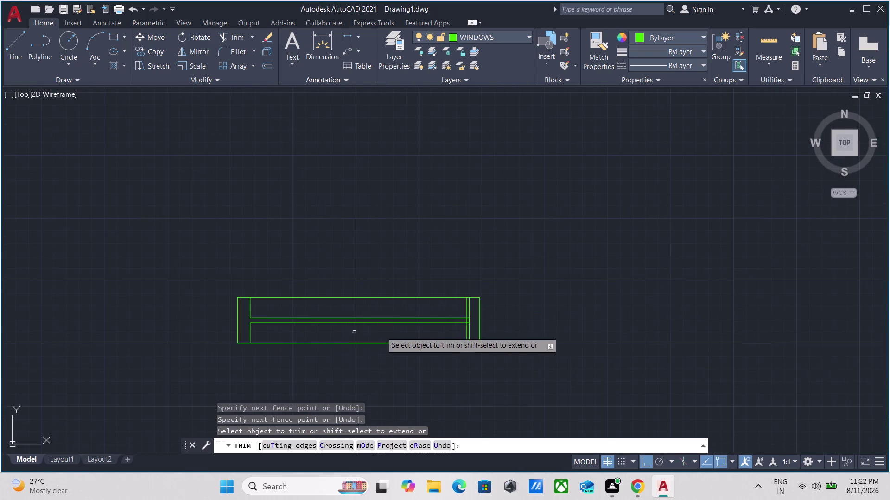
scroll(up, 3)
scroll(up, 3)
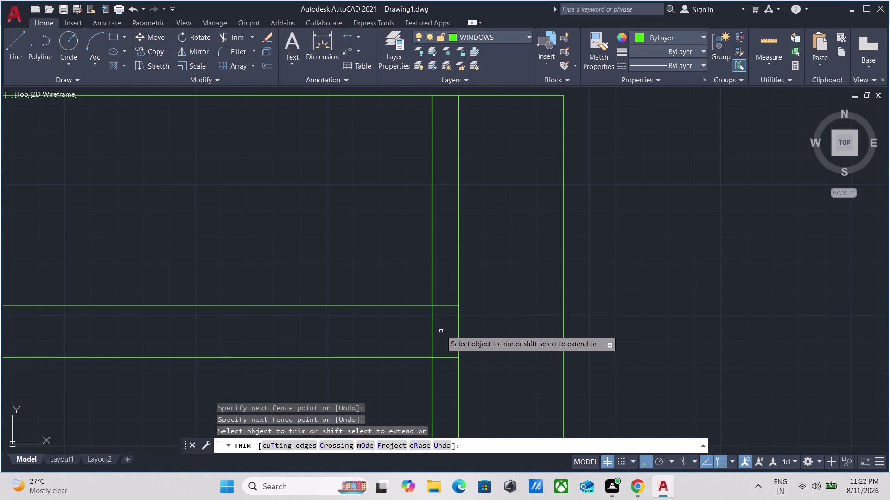
click(441, 330)
click(486, 323)
click(456, 330)
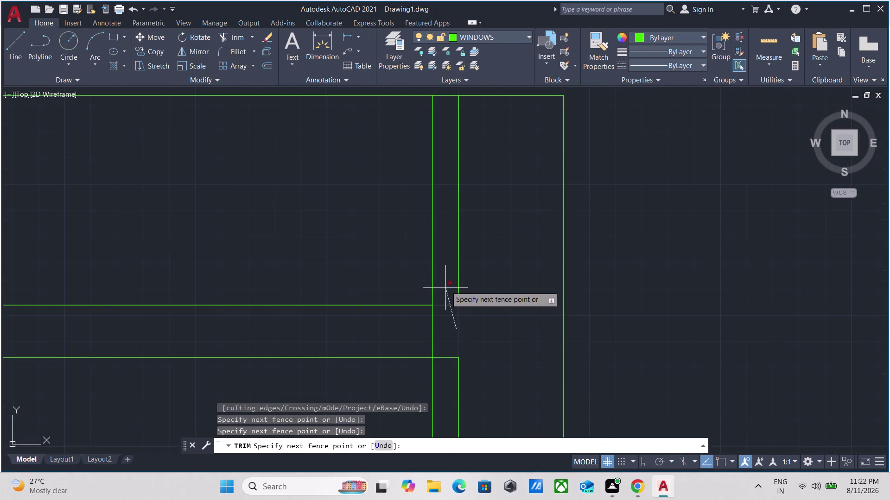
click(446, 285)
click(447, 310)
click(410, 339)
click(440, 339)
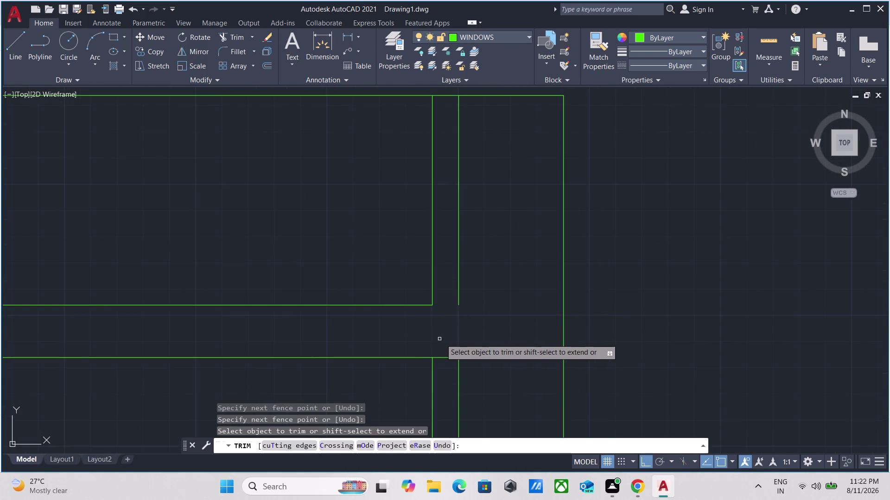
click(443, 374)
click(447, 291)
click(487, 272)
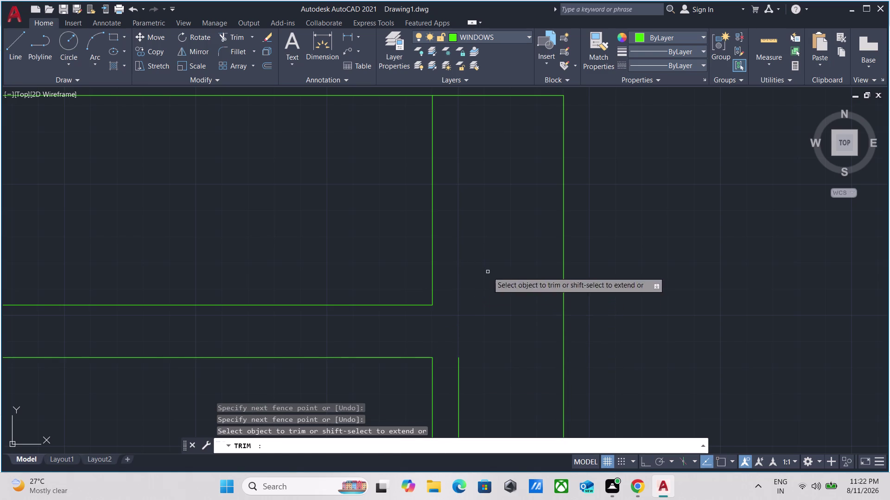
click(465, 394)
click(442, 362)
scroll(down, 3)
scroll(down, 3)
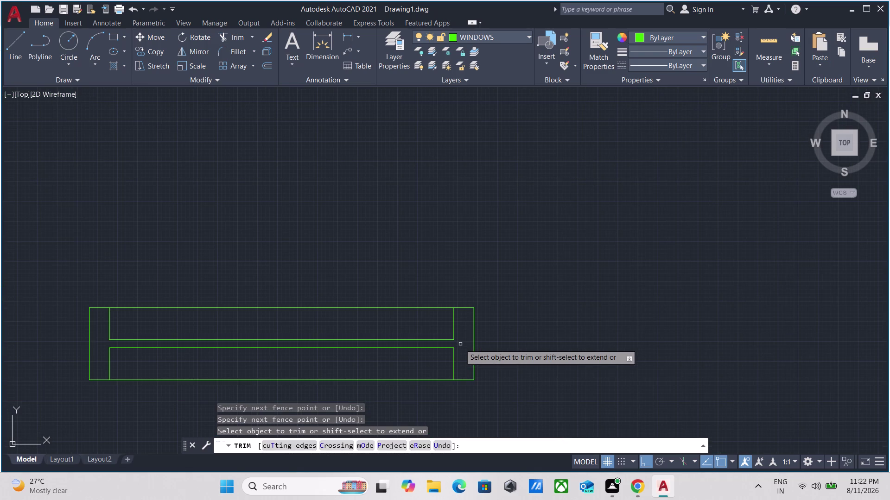
key(Escape)
scroll(down, 3)
middle_drag(504, 369, 559, 327)
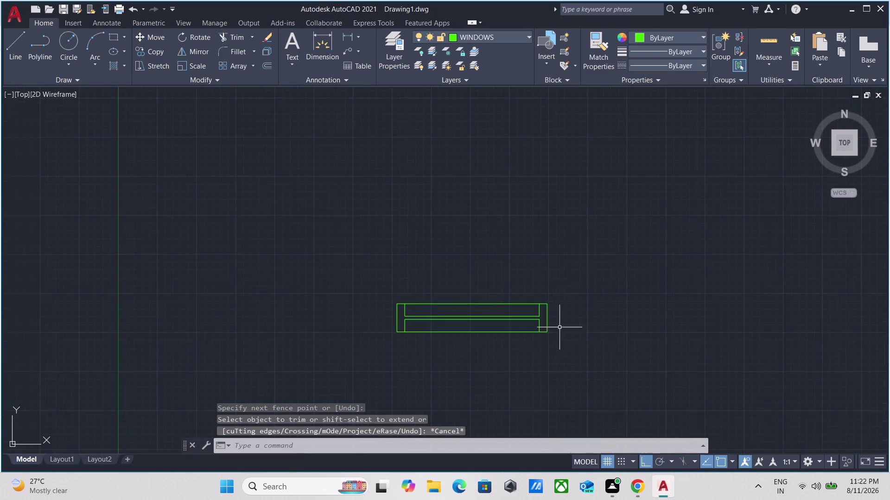
Copy the finished window frame to a spot below the original.
drag(559, 355, 556, 349)
click(314, 292)
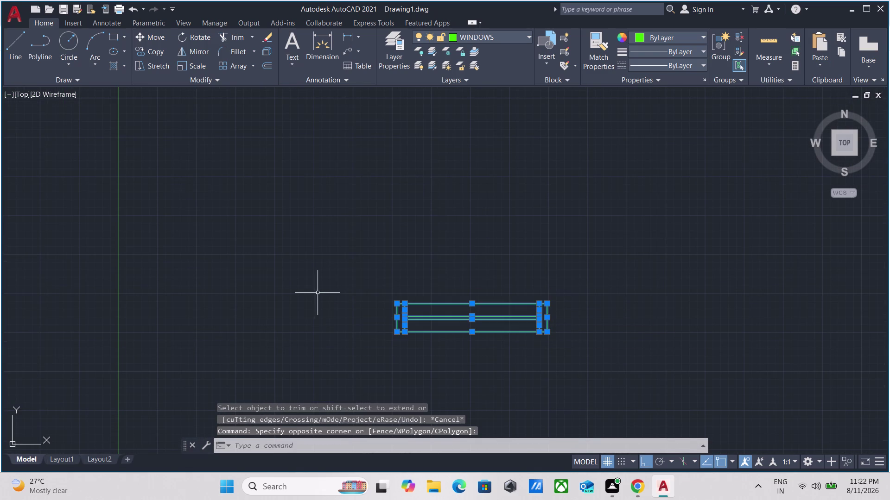
scroll(up, 3)
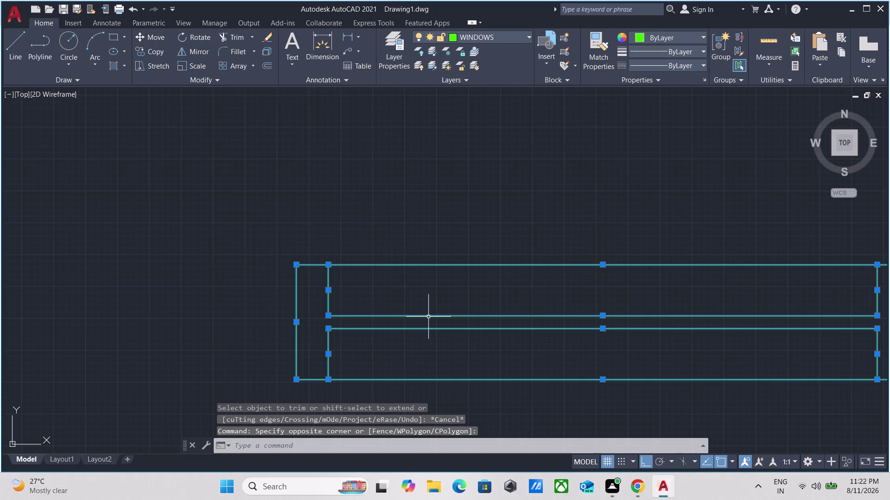
text(CO)
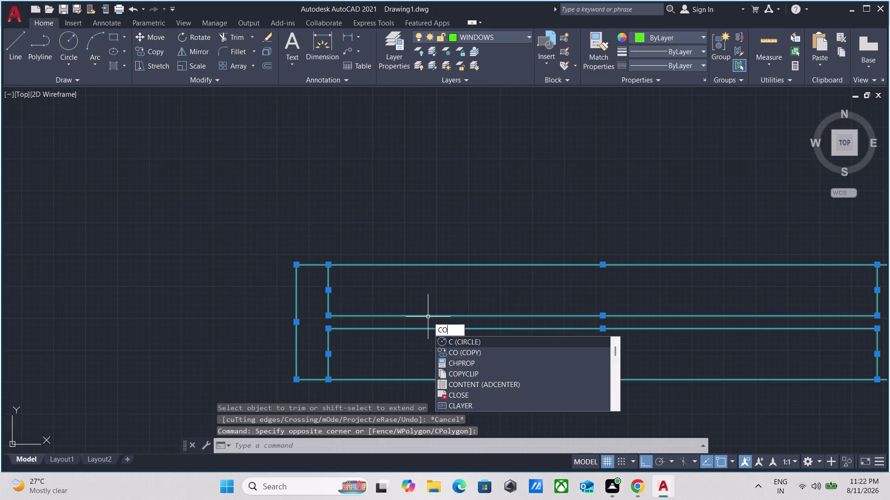
key(Return)
scroll(down, 3)
middle_drag(376, 351, 420, 243)
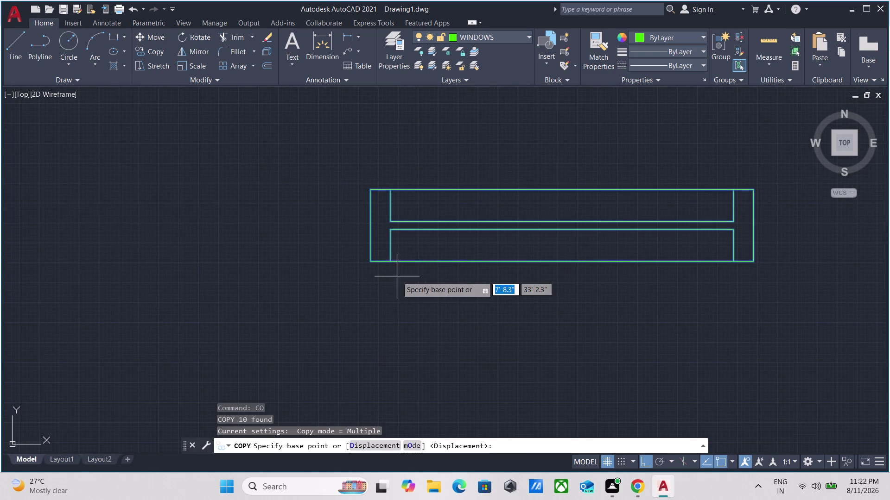
click(369, 263)
scroll(down, 3)
middle_drag(368, 338, 369, 334)
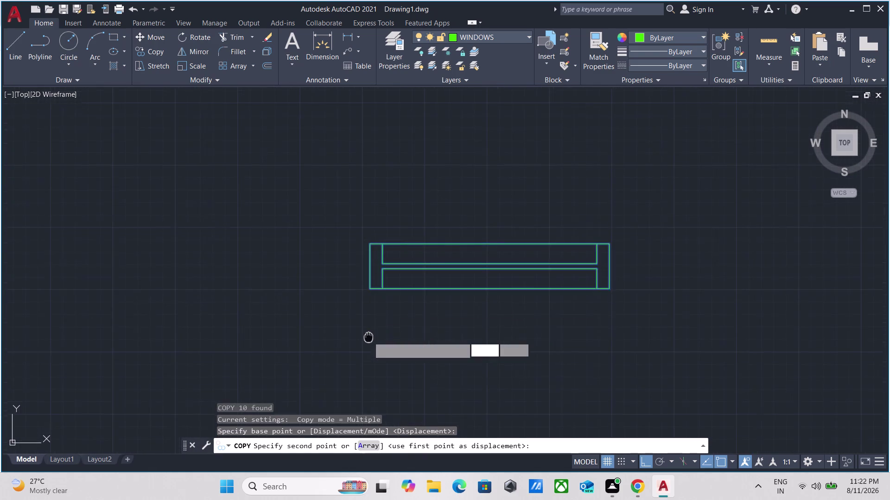
middle_drag(369, 334, 393, 262)
click(388, 307)
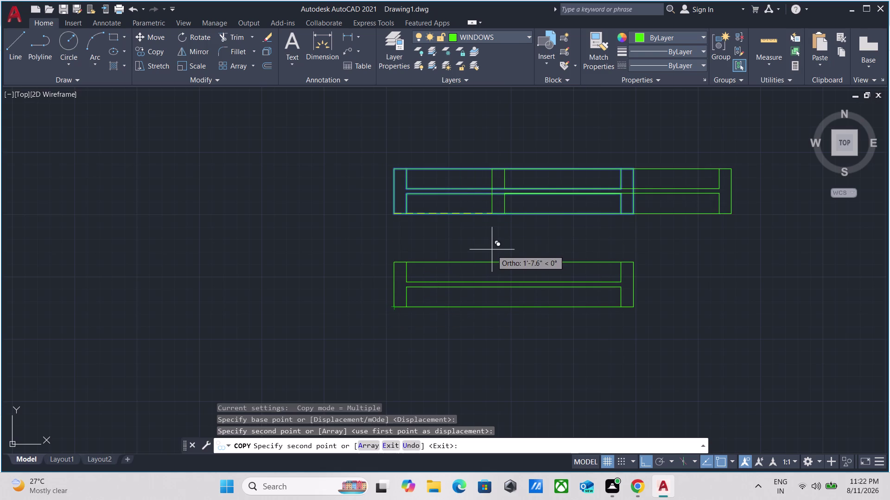
key(Escape)
Window-select all lines of the upper window and make them an unnamed group.
click(671, 247)
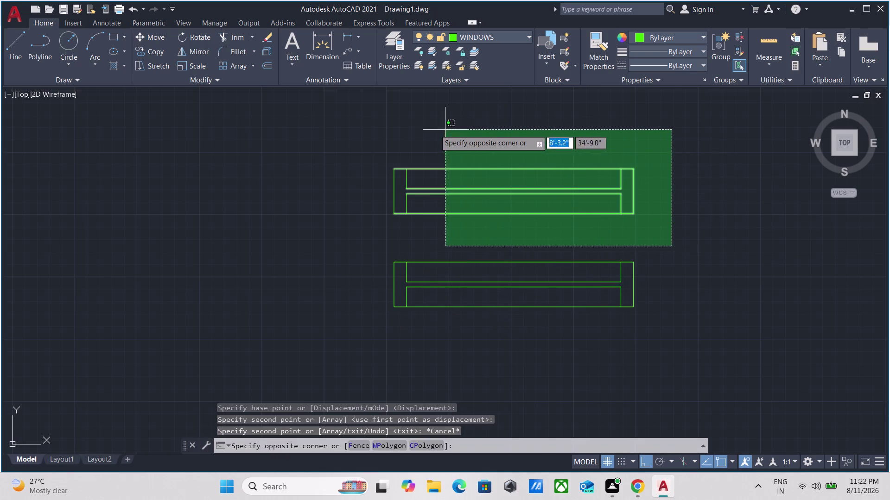
click(363, 130)
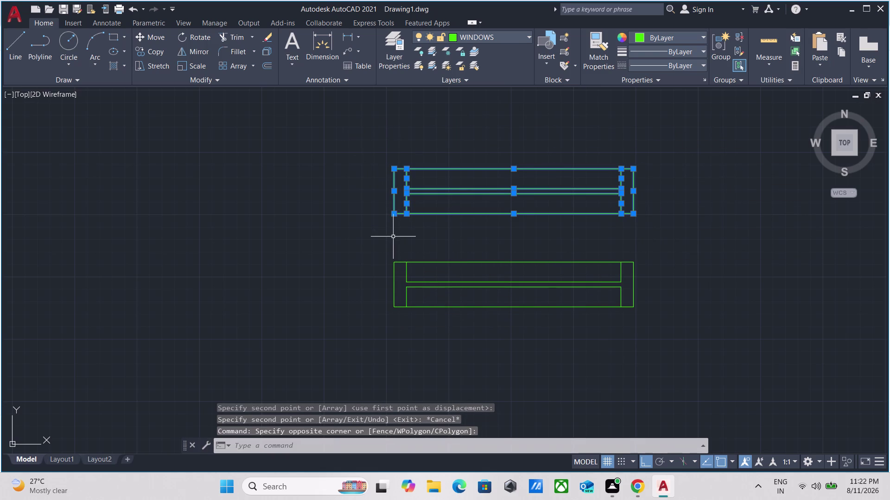
key(Escape)
click(652, 235)
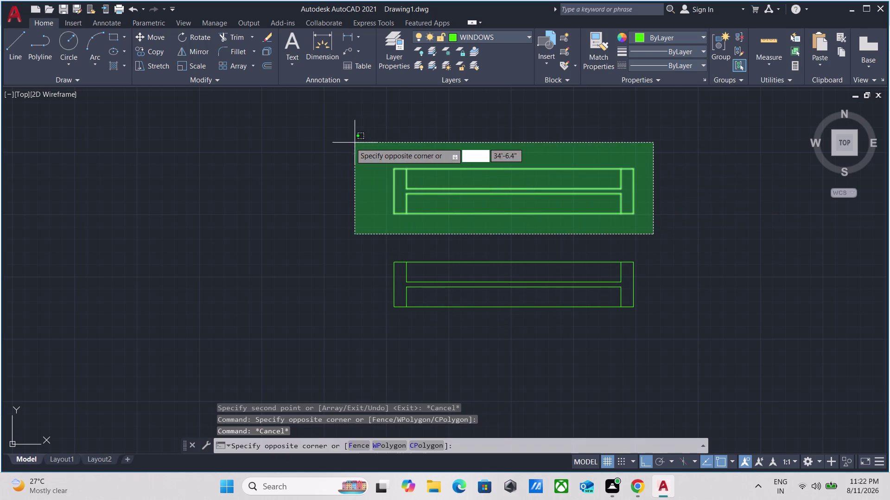
click(347, 141)
key(g)
key(Return)
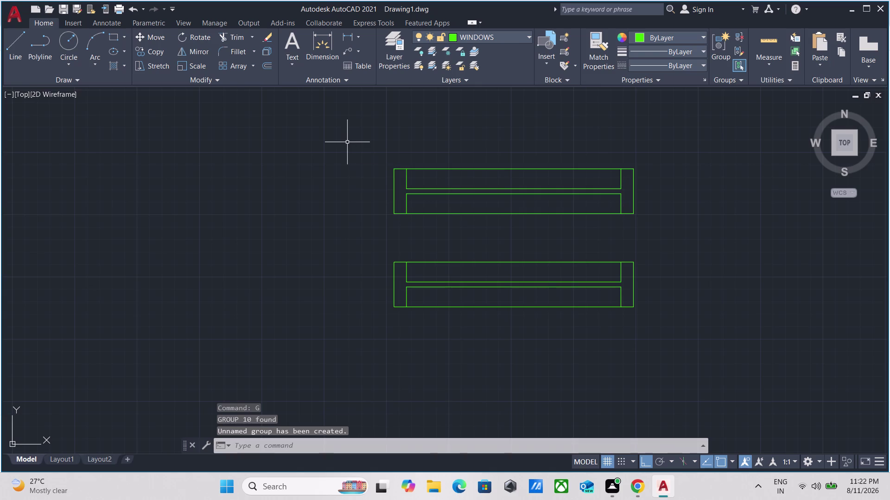
Confirm the upper window selects as one group, then crossing-select the lower copy's right end.
drag(518, 236, 515, 219)
click(496, 188)
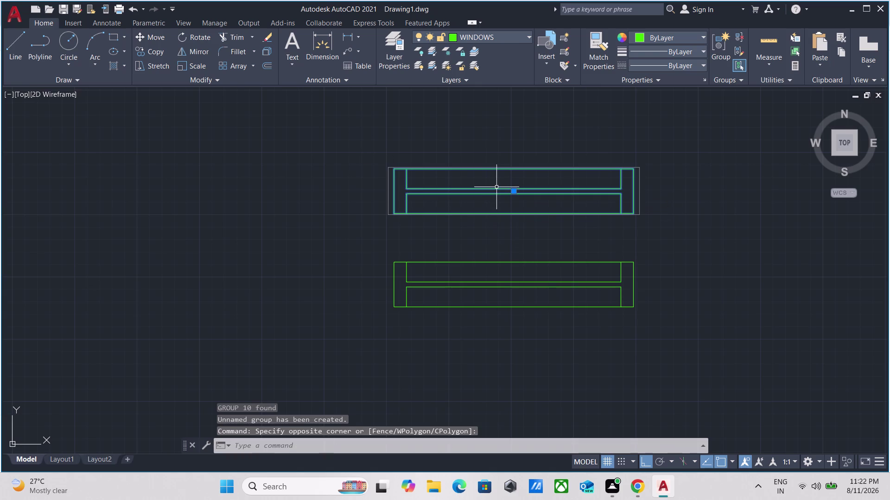
key(Escape)
drag(626, 338, 620, 324)
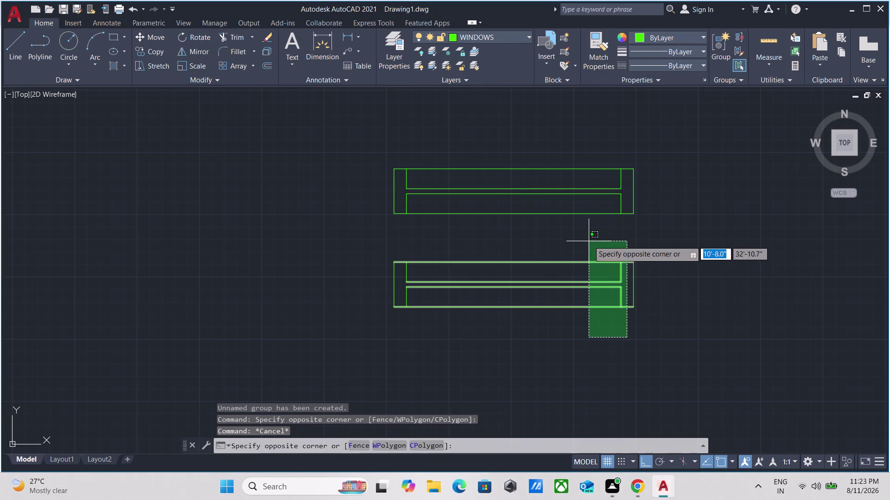
click(588, 241)
key(Escape)
drag(632, 325, 624, 303)
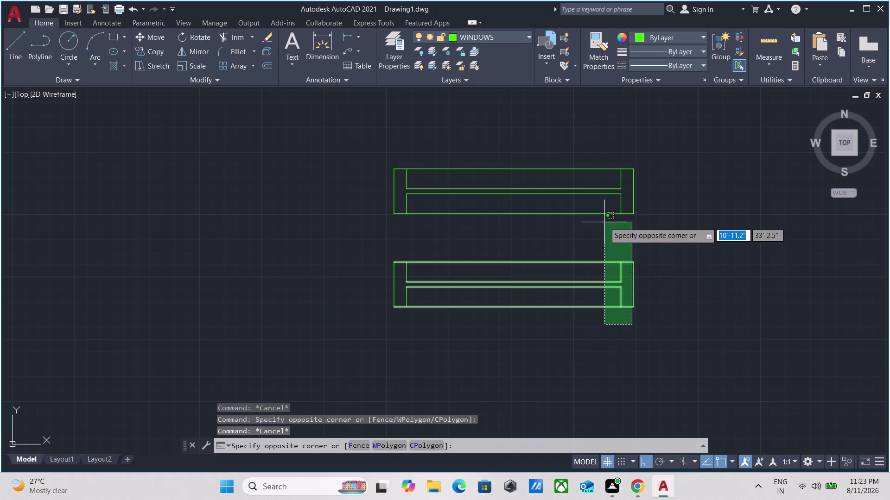
click(628, 329)
drag(642, 327, 638, 308)
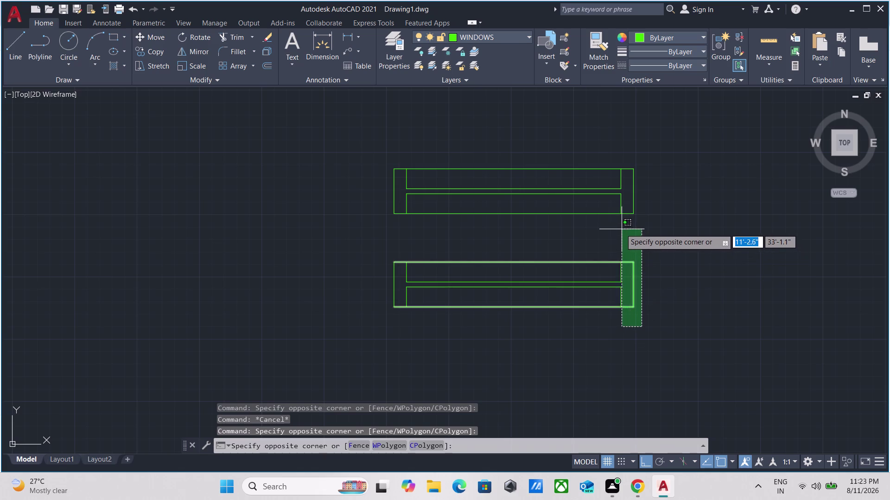
click(600, 237)
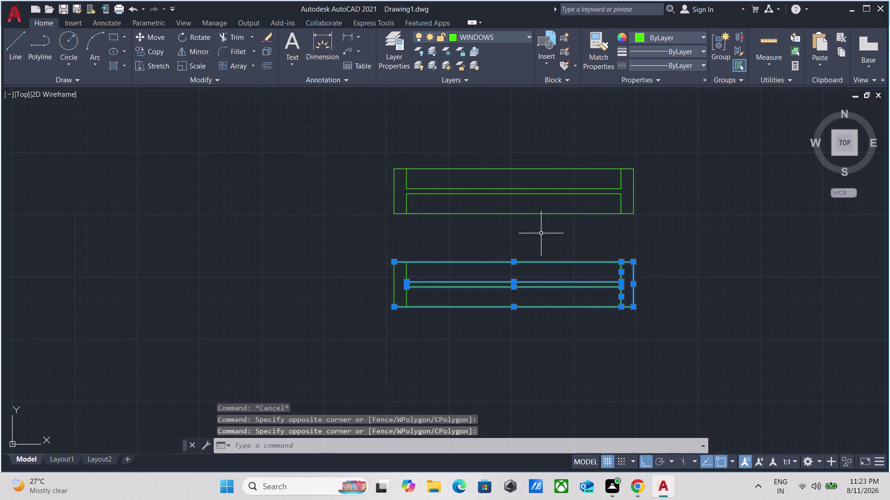
Stretch the lower window's right end 2 feet to the left.
text(STRE)
key(Return)
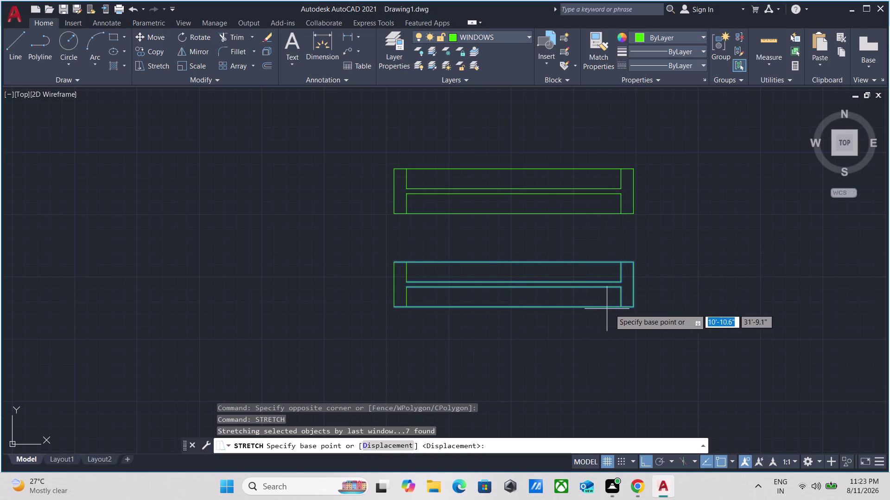
click(630, 307)
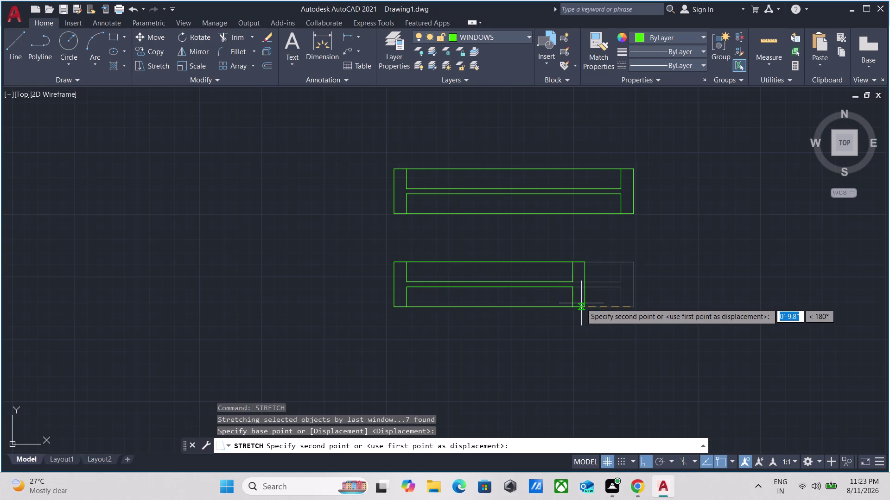
key(2)
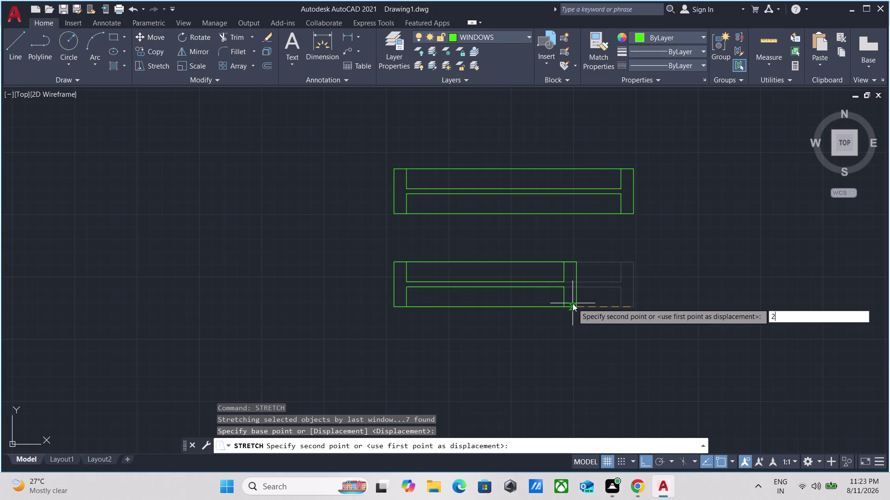
key(apostrophe)
key(Return)
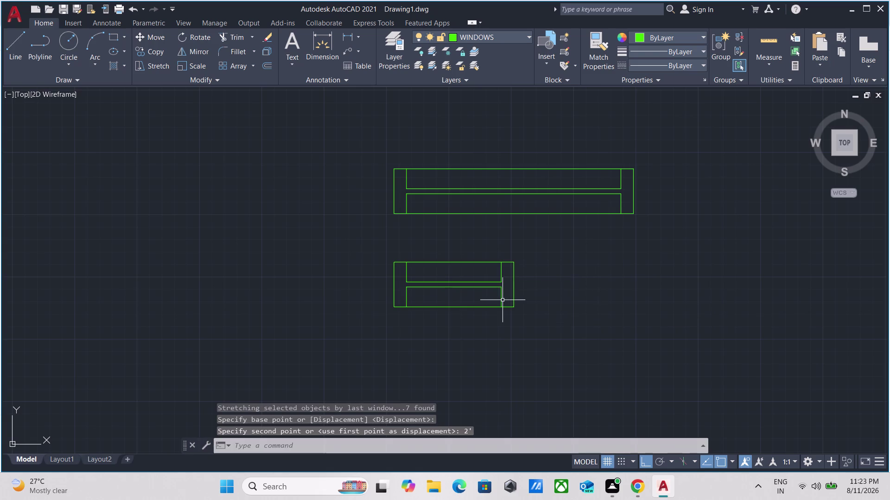
Group the shortened lower window's lines and verify it selects as one unit.
click(532, 333)
click(366, 240)
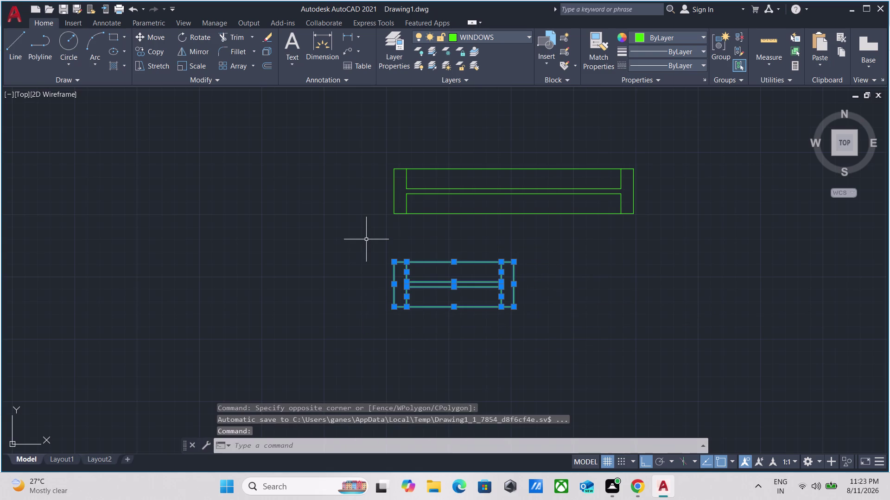
key(g)
key(Return)
drag(496, 351, 480, 320)
click(447, 267)
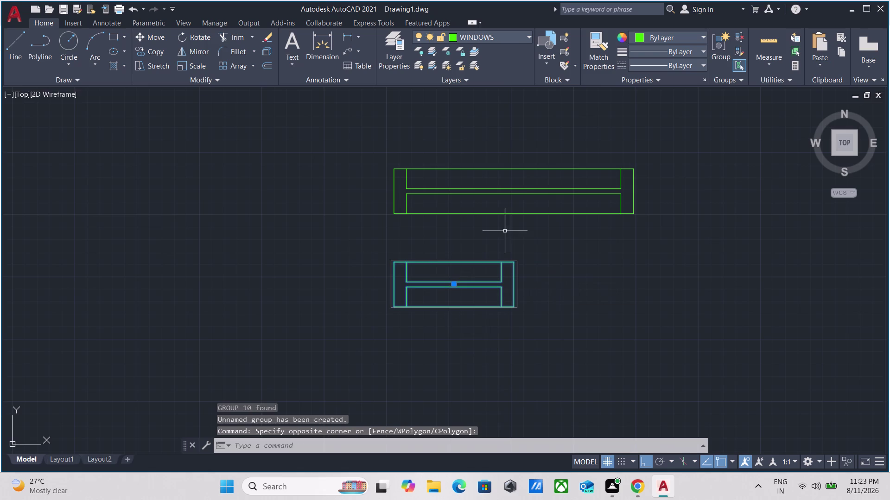
key(Escape)
drag(573, 263, 571, 258)
click(540, 178)
scroll(down, 3)
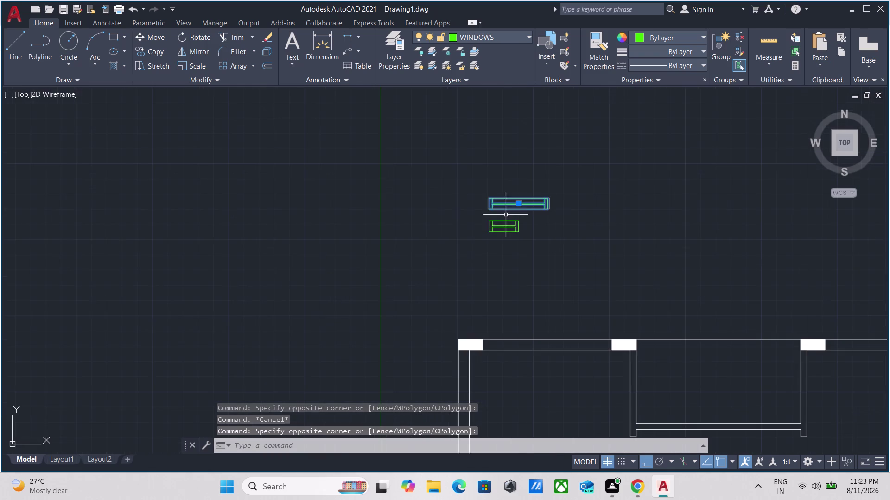
Copy the long window group into both top-wall openings, with Ortho turned off.
scroll(up, 3)
text(C)
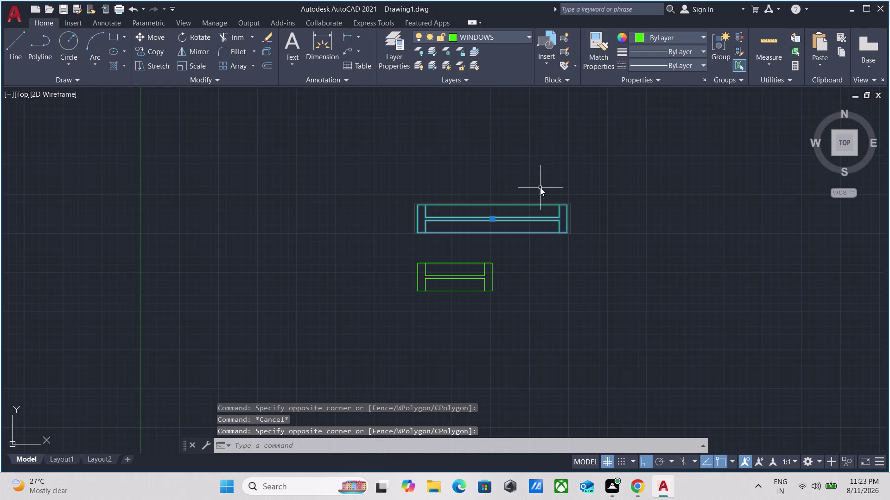
text(O)
key(Return)
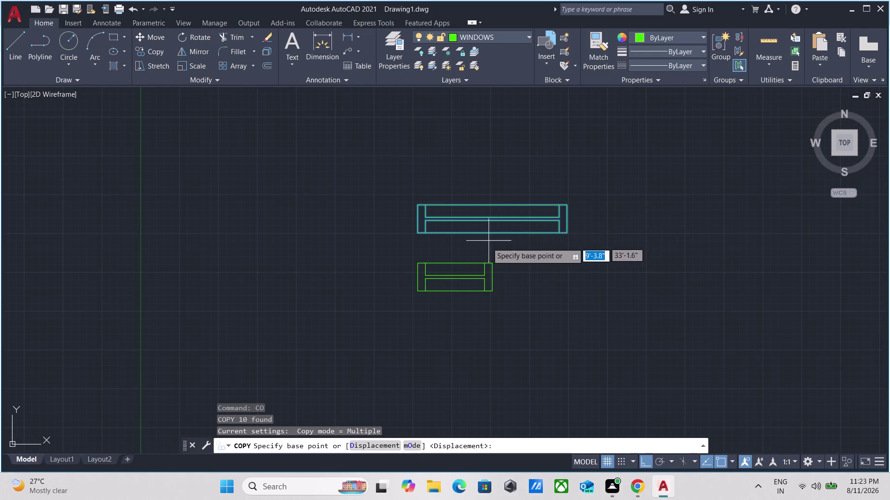
drag(494, 234, 499, 233)
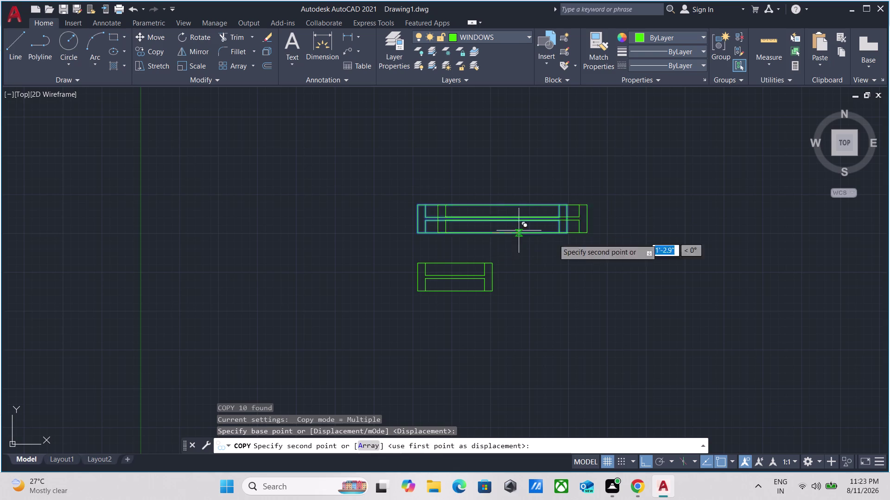
scroll(down, 3)
key(F8)
scroll(down, 3)
middle_drag(472, 338, 452, 242)
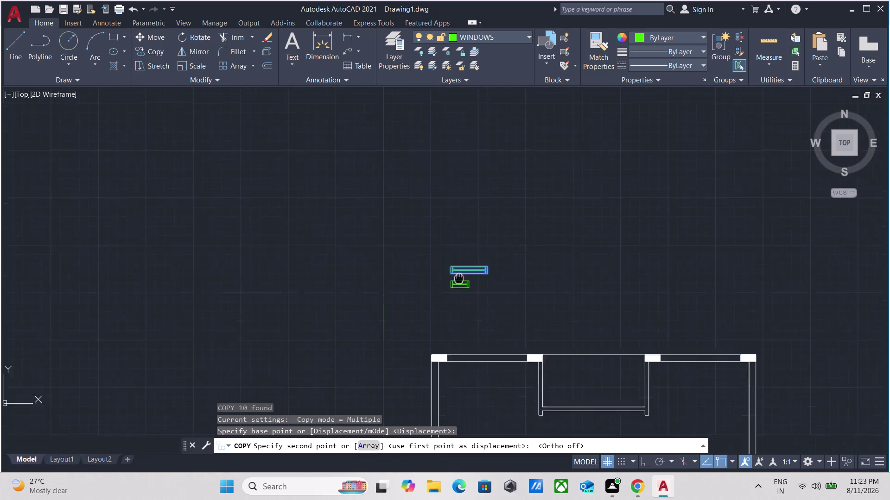
middle_drag(452, 243, 450, 184)
scroll(up, 3)
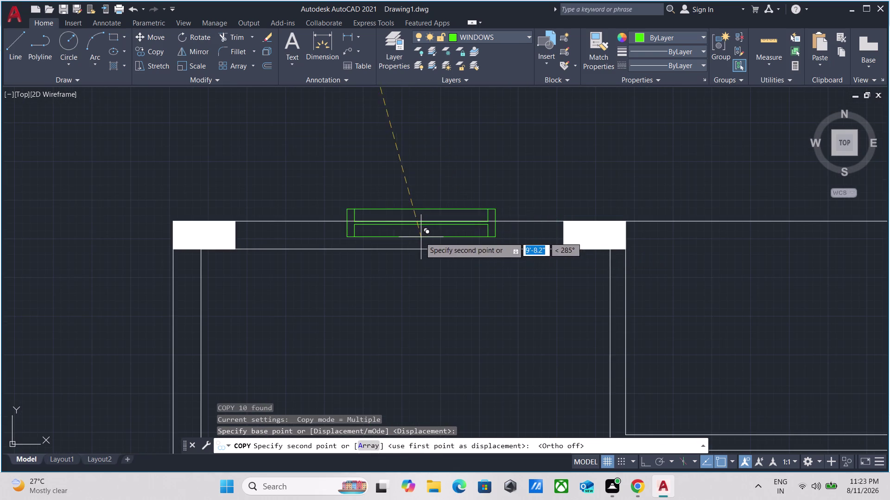
click(409, 248)
scroll(down, 3)
middle_drag(511, 169, 306, 198)
scroll(down, 3)
scroll(up, 3)
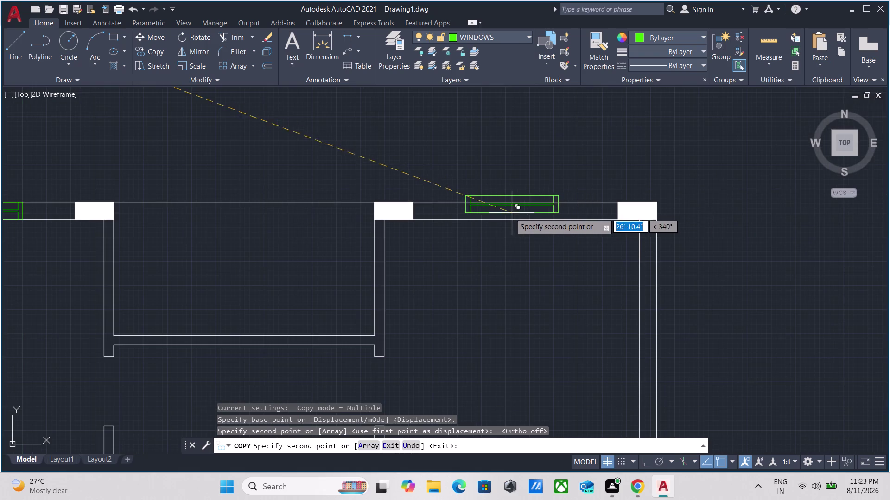
click(516, 219)
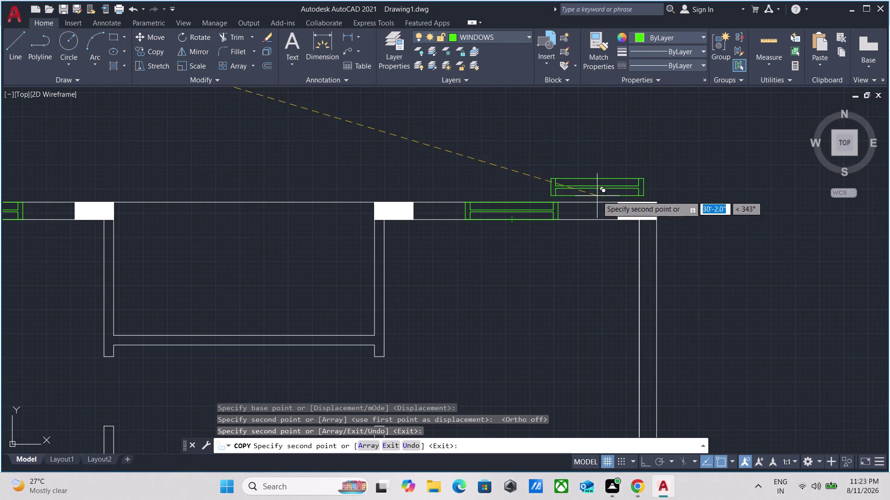
Place a spare window copy beside the original blocks and select it.
scroll(down, 3)
middle_drag(536, 274, 538, 135)
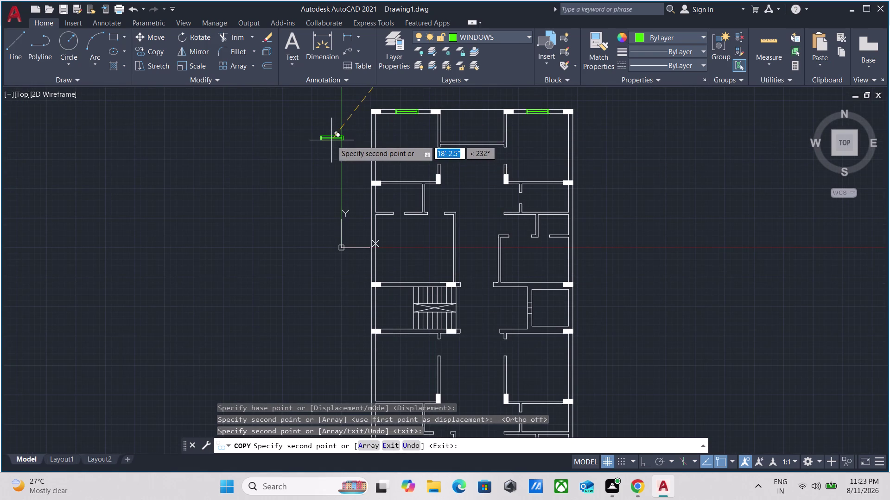
middle_click(332, 140)
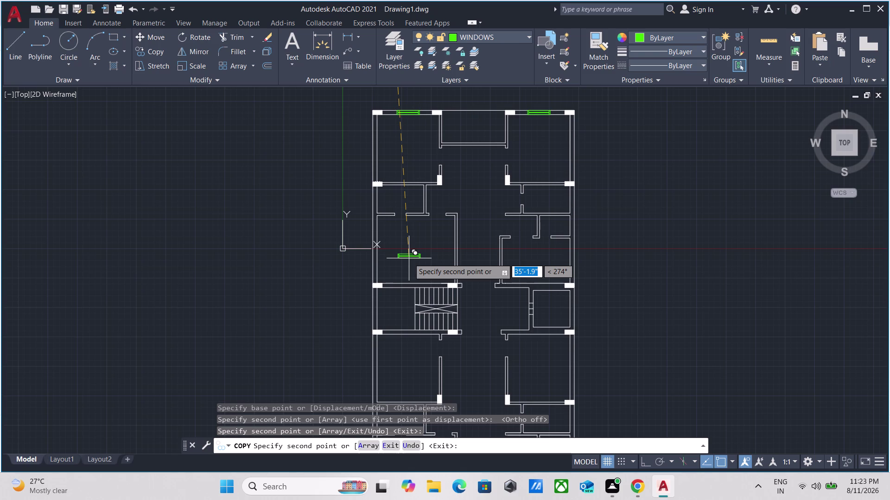
scroll(up, 3)
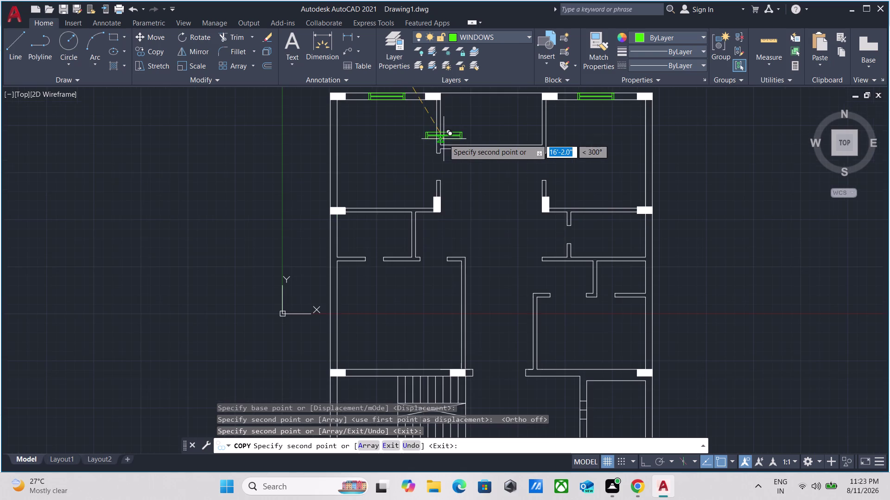
middle_drag(409, 135, 396, 239)
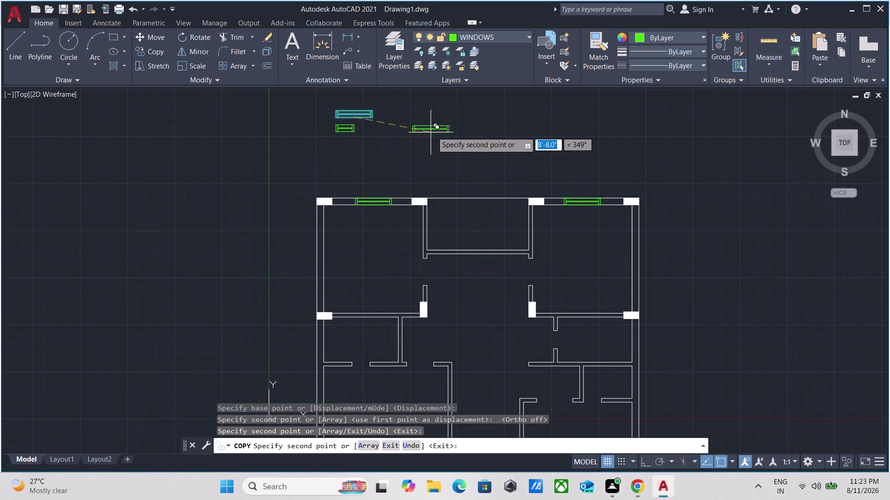
click(436, 131)
key(Escape)
scroll(up, 3)
drag(510, 170, 502, 156)
click(438, 93)
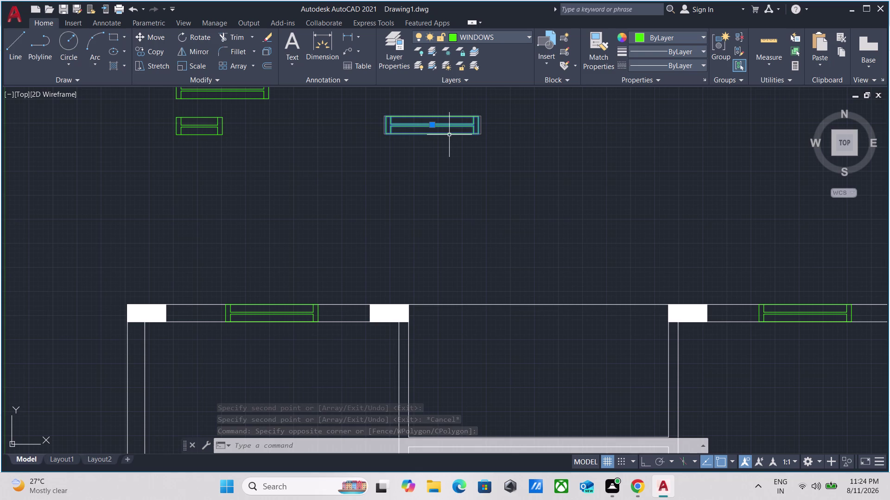
Center the spare window block in view and ungroup it with UNG.
scroll(down, 3)
scroll(up, 3)
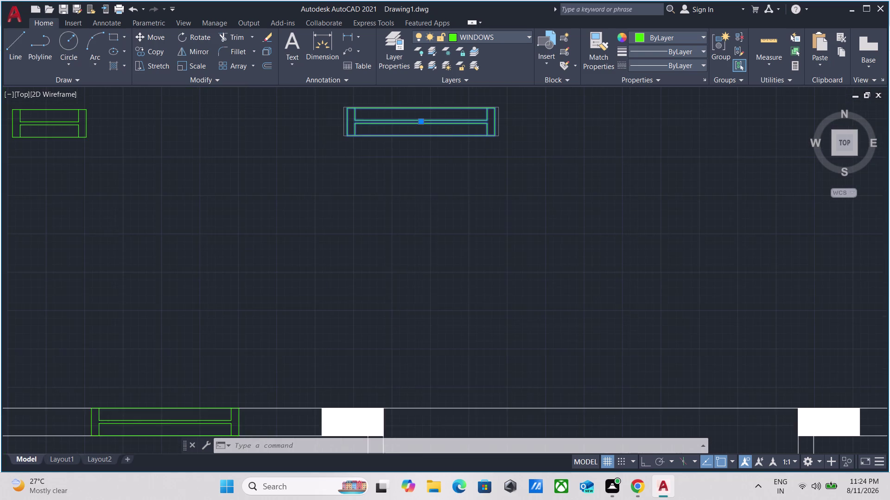
middle_drag(450, 134, 462, 181)
scroll(down, 3)
scroll(up, 3)
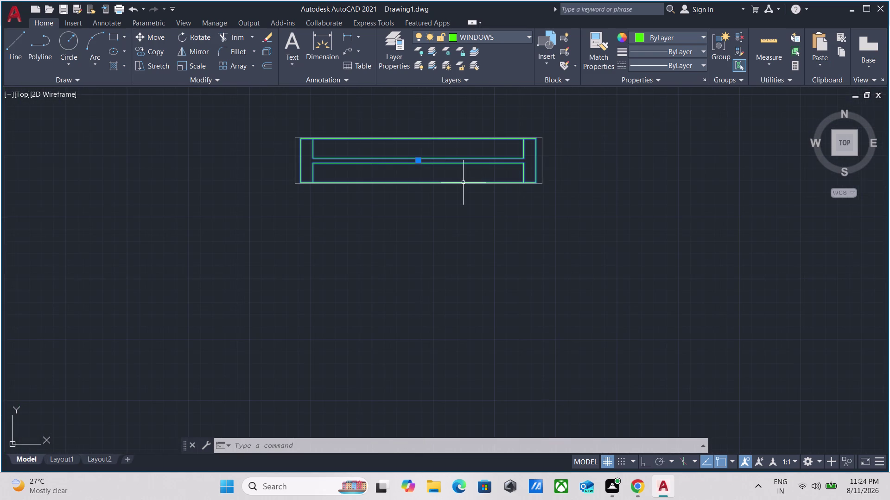
text(U)
text(NG)
key(Return)
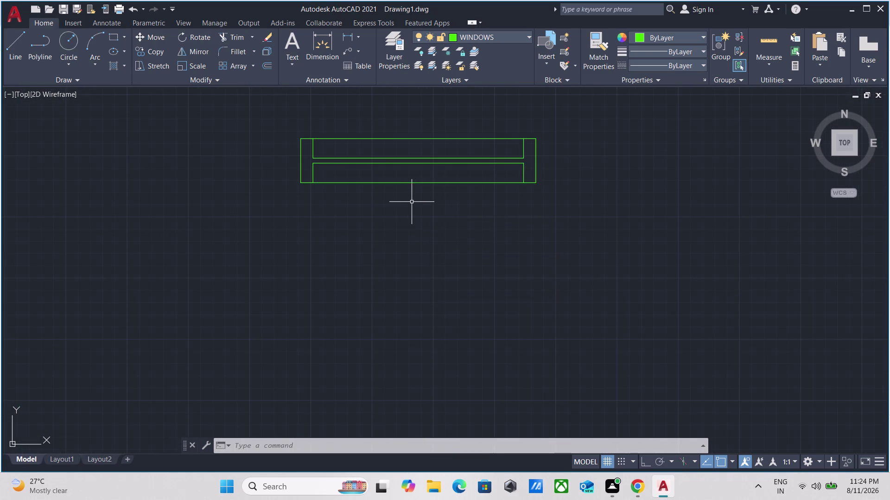
Copy the window lines from their lower-left corner to a spot below the original.
drag(576, 216, 572, 209)
click(518, 123)
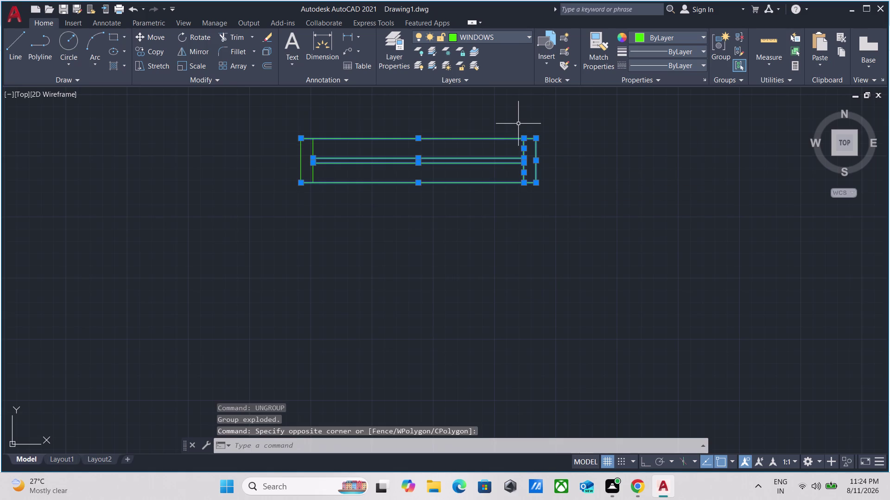
text(CO)
key(Return)
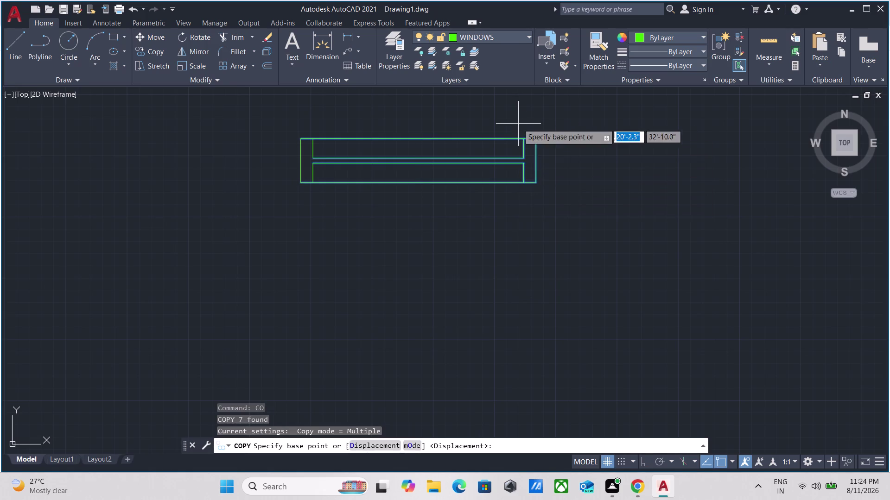
key(Escape)
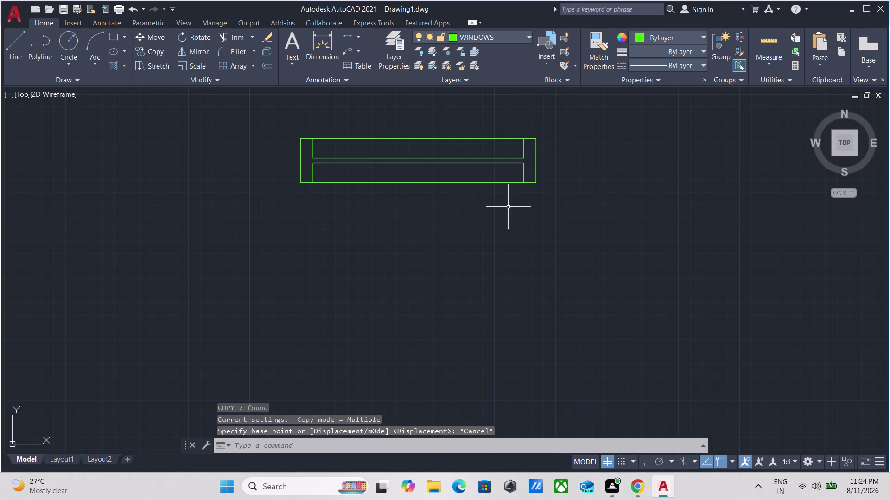
drag(578, 218, 569, 212)
click(238, 115)
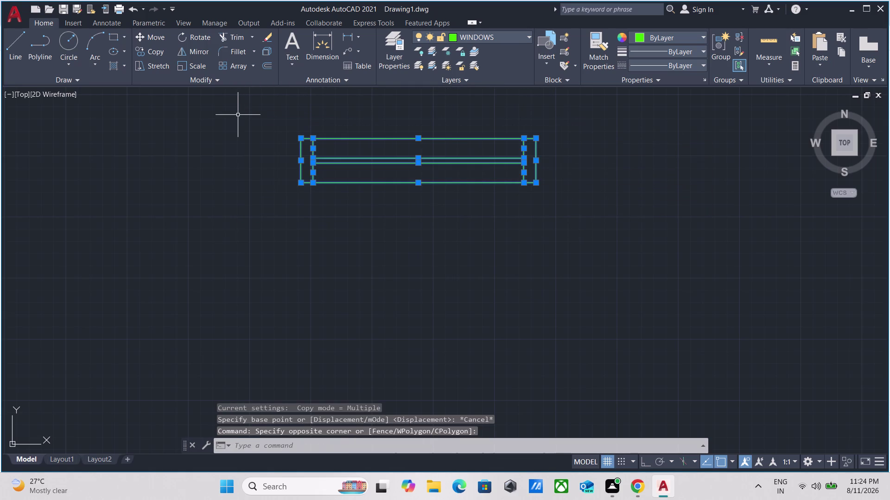
text(CO)
key(Return)
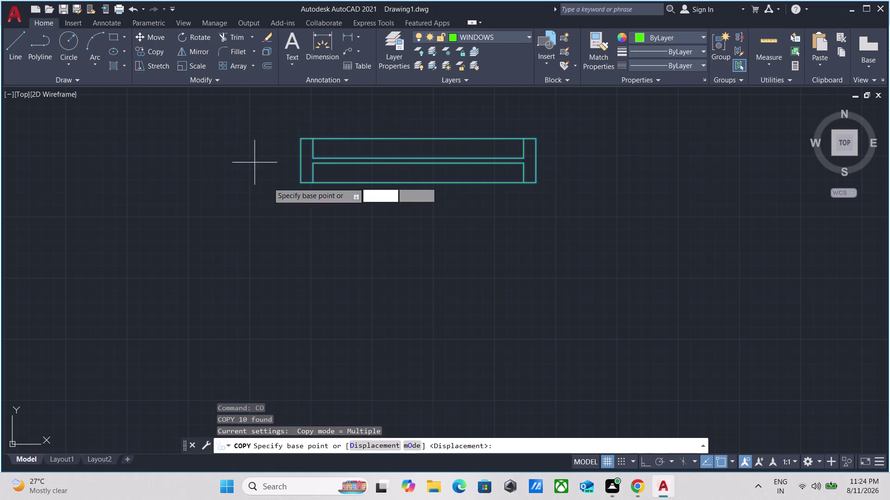
drag(298, 184, 298, 190)
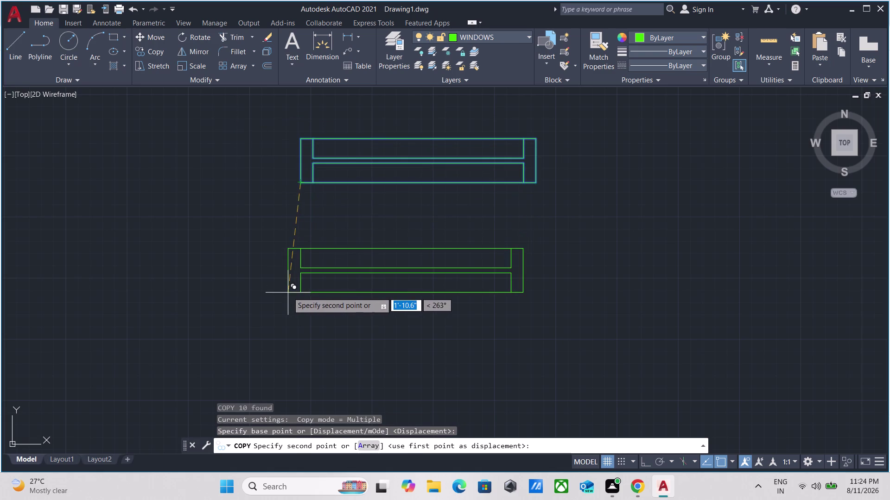
click(299, 281)
key(Escape)
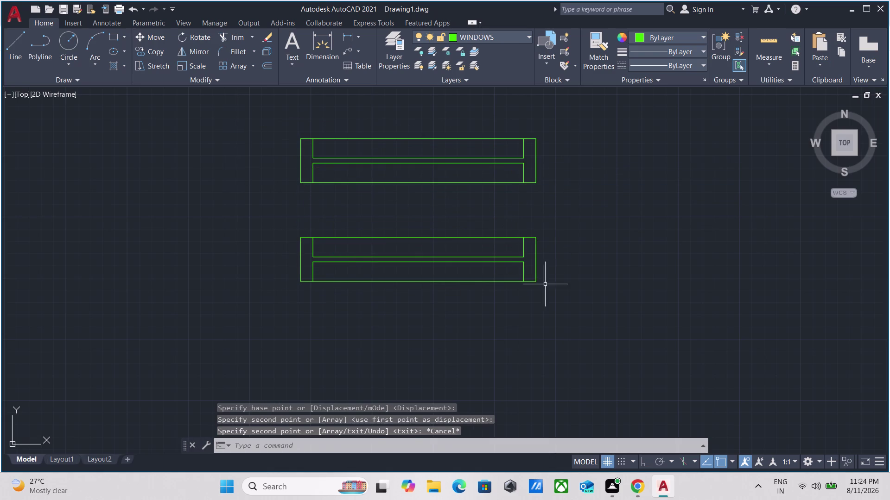
Select the lower window copy.
click(558, 313)
click(490, 205)
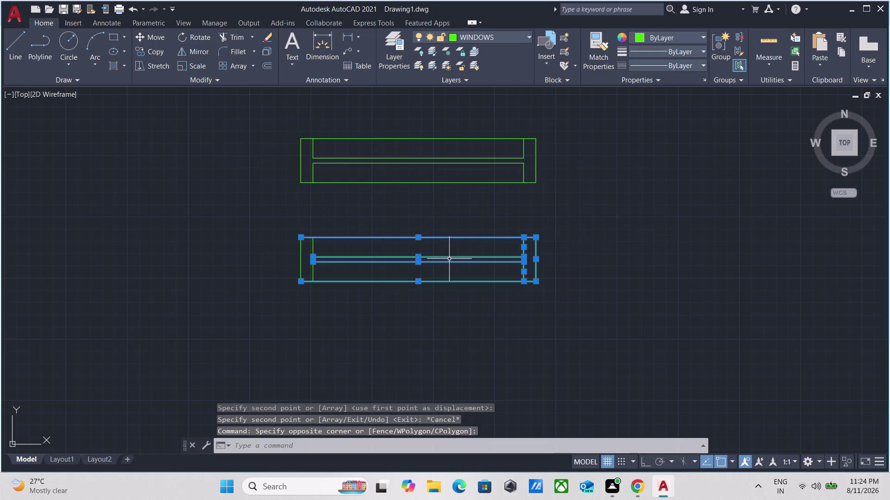
text(RE)
key(BackSpace)
key(BackSpace)
key(Escape)
click(555, 295)
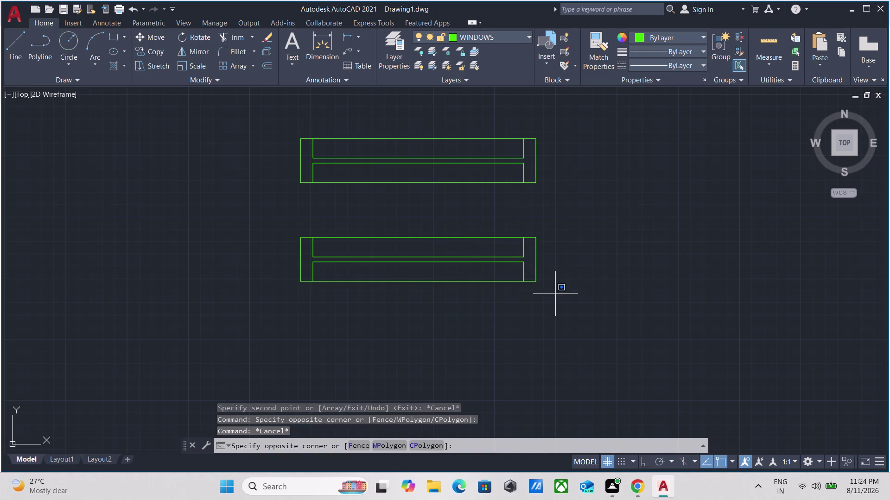
click(505, 221)
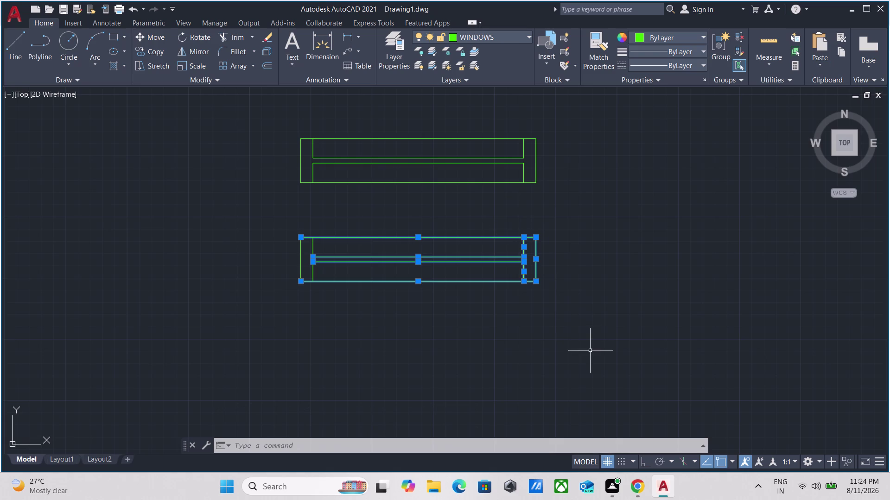
Stretch the lower copy's right end inward by 1 foot.
text(ST)
text(RE)
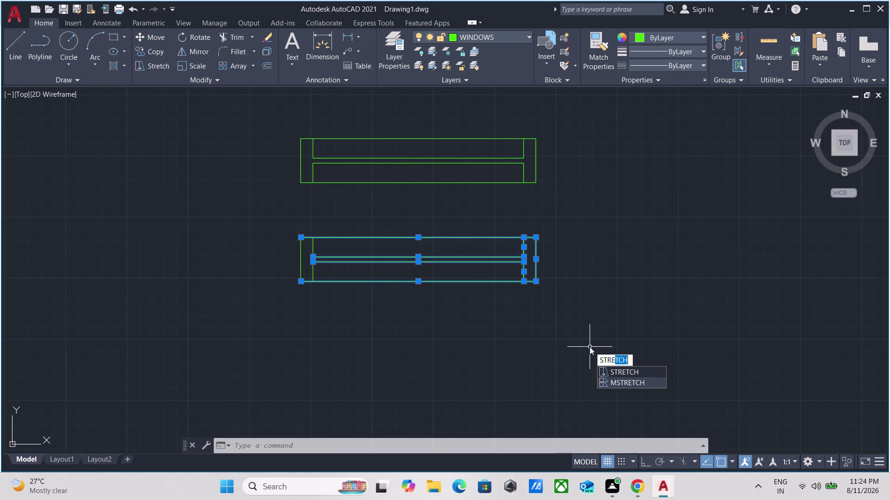
key(Return)
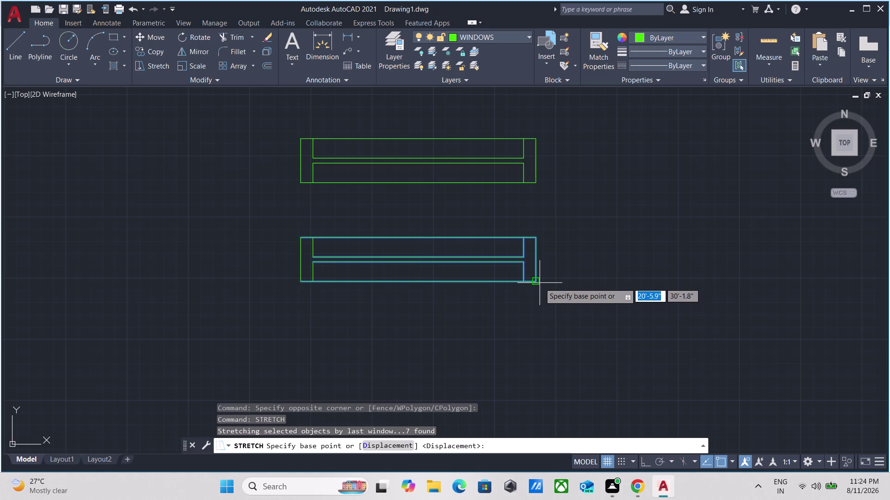
click(538, 283)
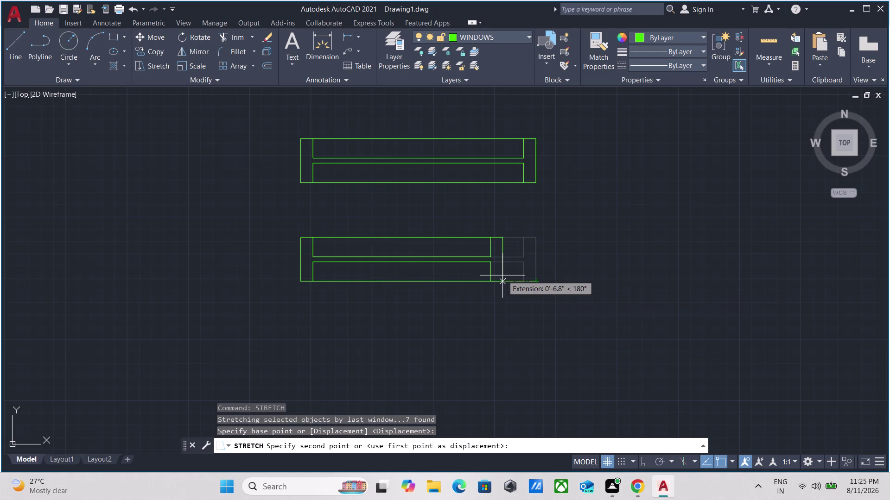
key(1)
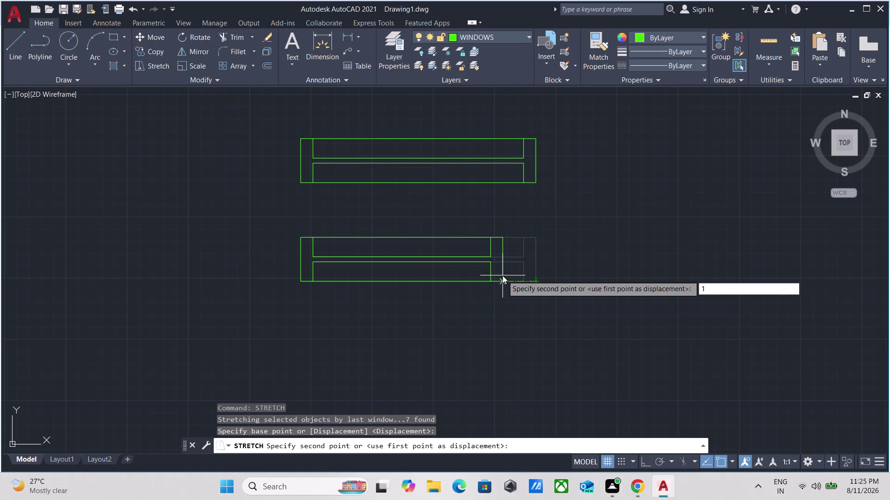
key(apostrophe)
key(Return)
Group the shortened window's lines into one object.
click(502, 313)
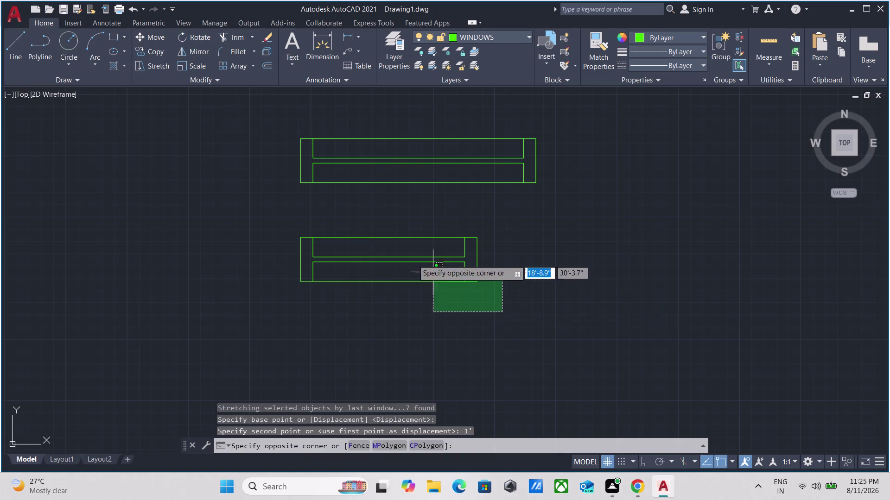
click(274, 213)
key(g)
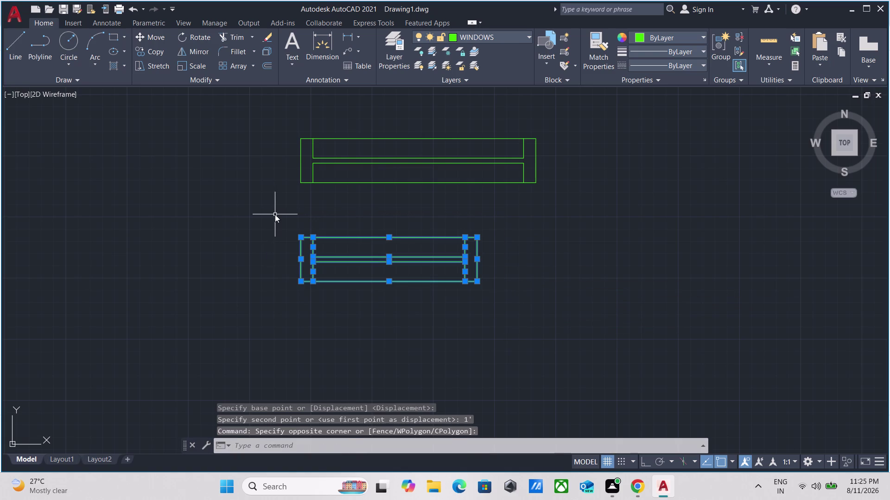
key(Return)
drag(536, 324, 523, 316)
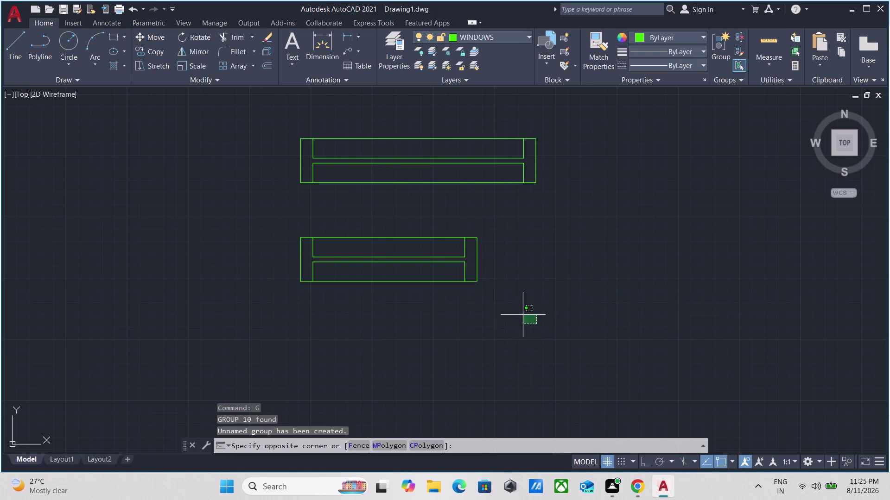
click(438, 250)
key(Escape)
Group the original window's lines into one object.
drag(549, 222, 548, 217)
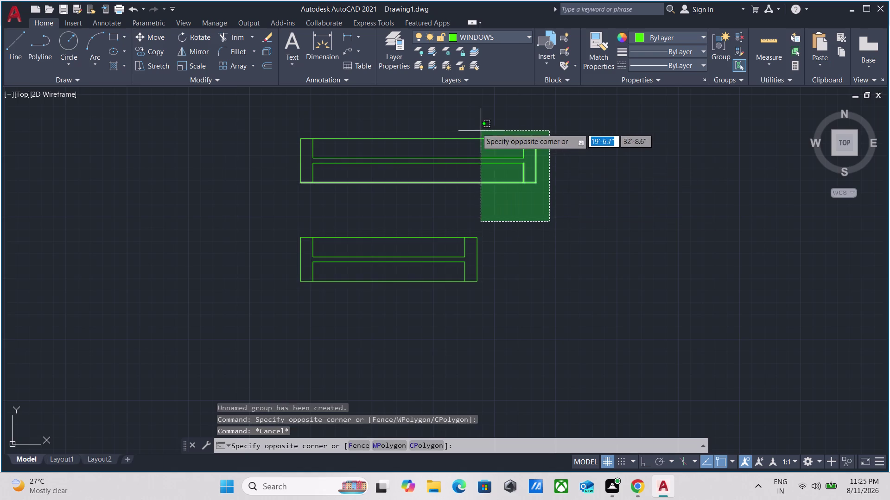
click(476, 127)
key(Escape)
drag(572, 218, 558, 205)
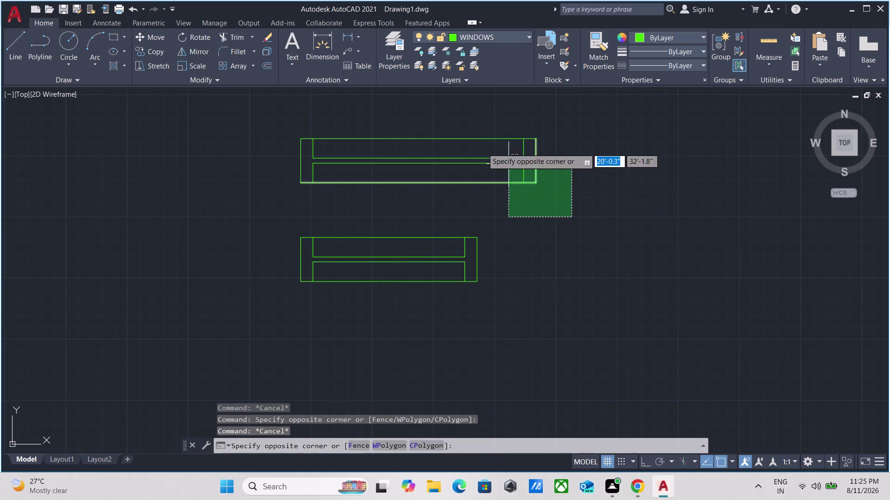
click(275, 121)
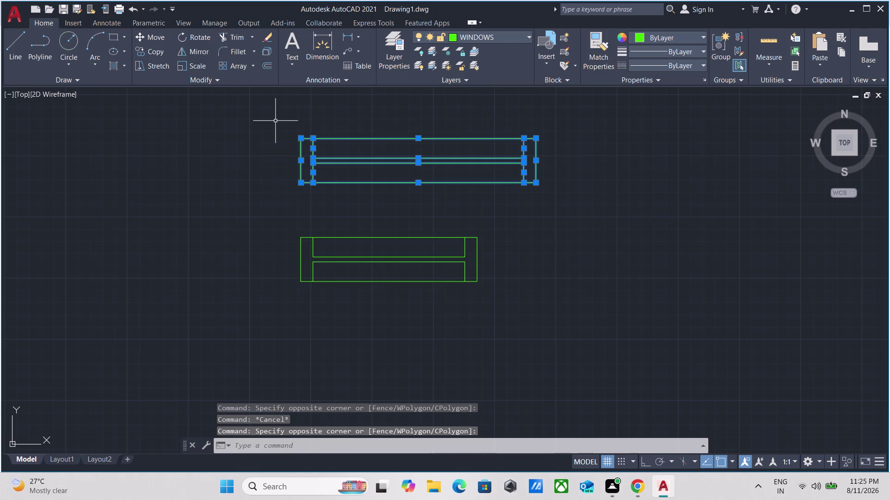
key(g)
key(Return)
drag(543, 232, 536, 221)
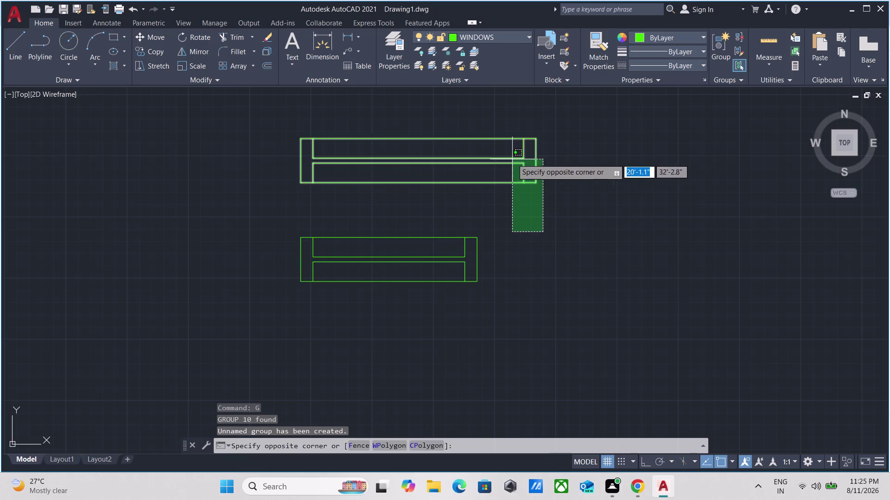
click(512, 159)
key(Escape)
click(493, 288)
click(405, 229)
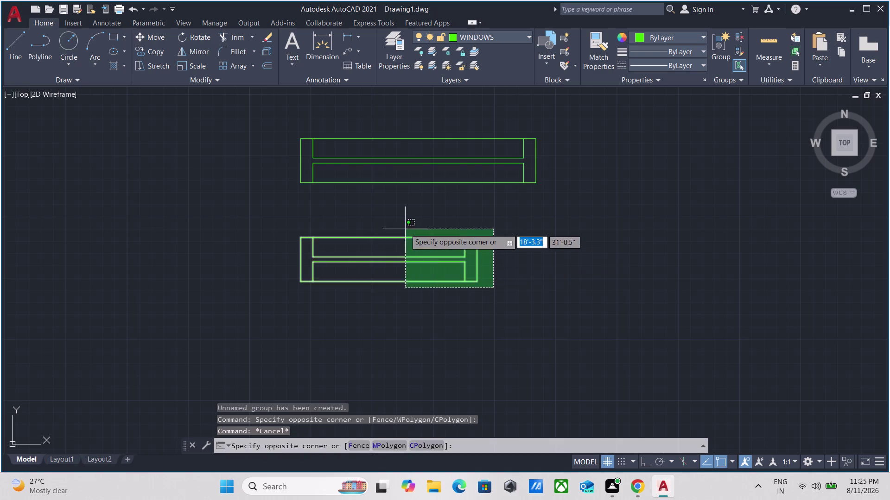
scroll(down, 3)
scroll(up, 3)
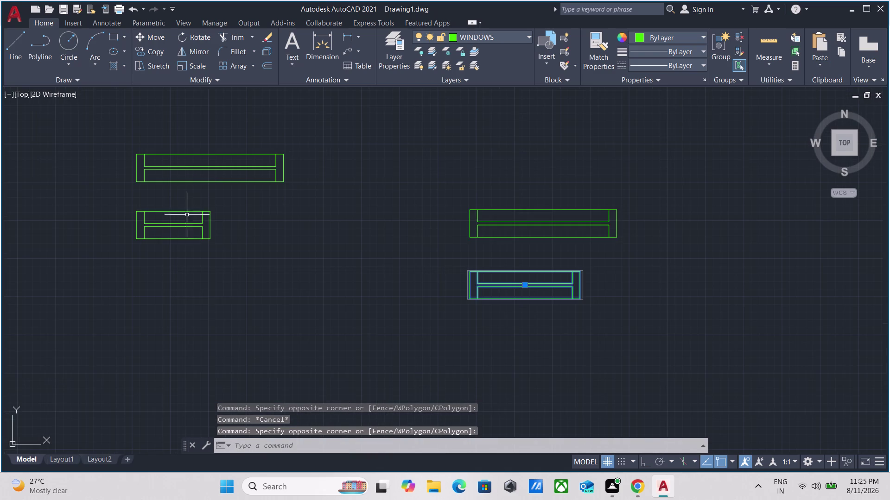
Select the short and right window blocks and start a copy, then cancel it.
click(292, 275)
click(112, 198)
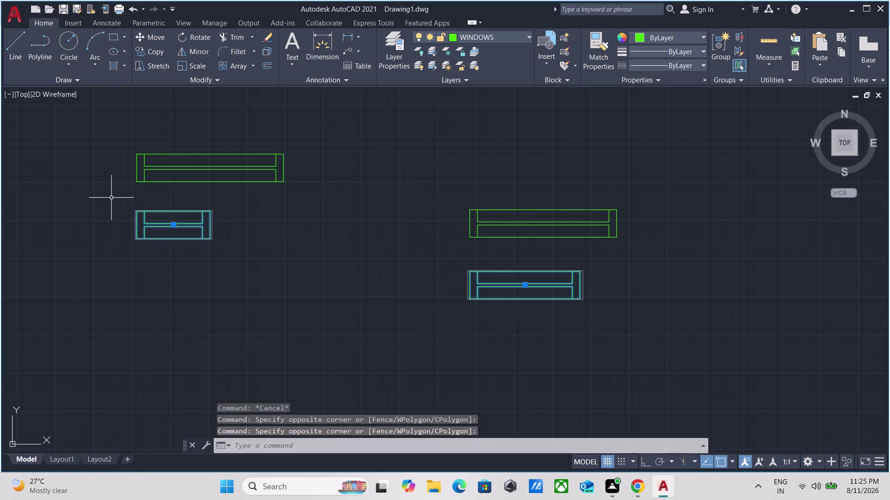
key(c)
key(o)
key(Return)
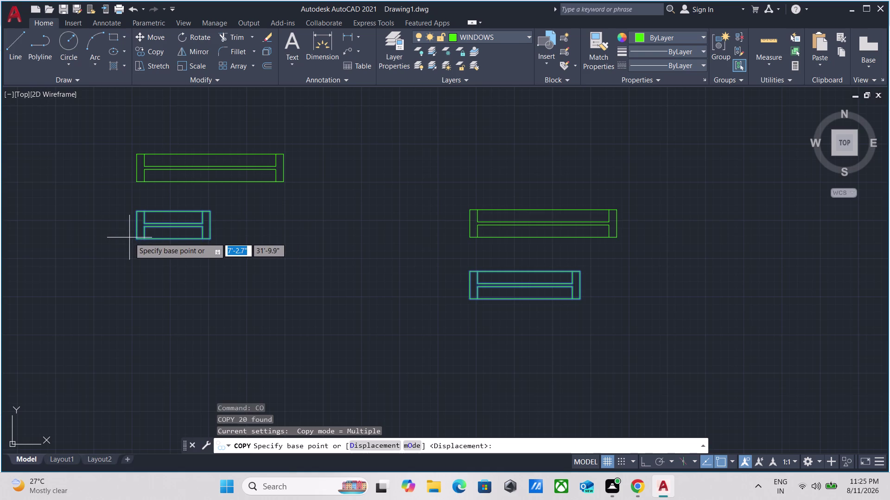
click(134, 239)
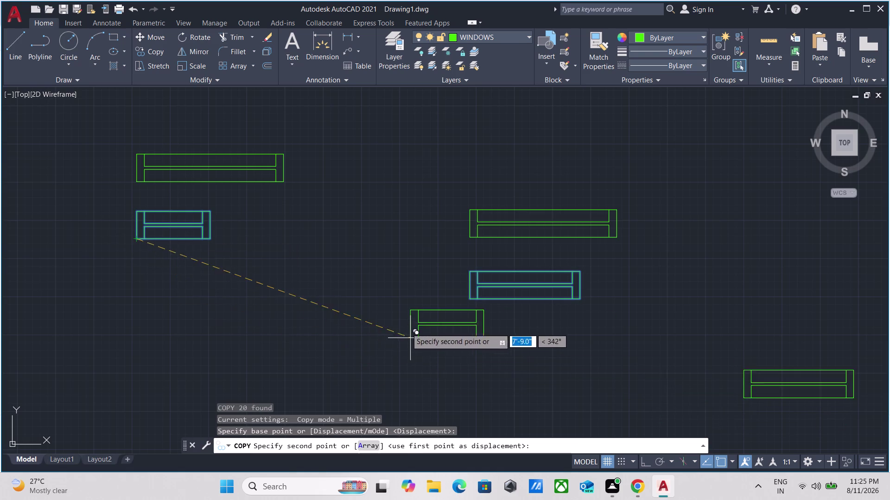
key(Escape)
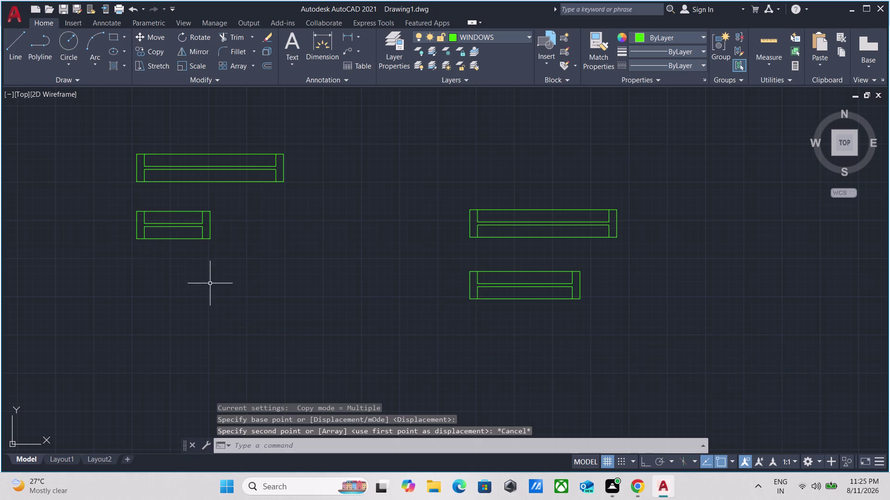
Copy only the short window block from its lower-left corner to a lower position.
click(211, 275)
click(165, 201)
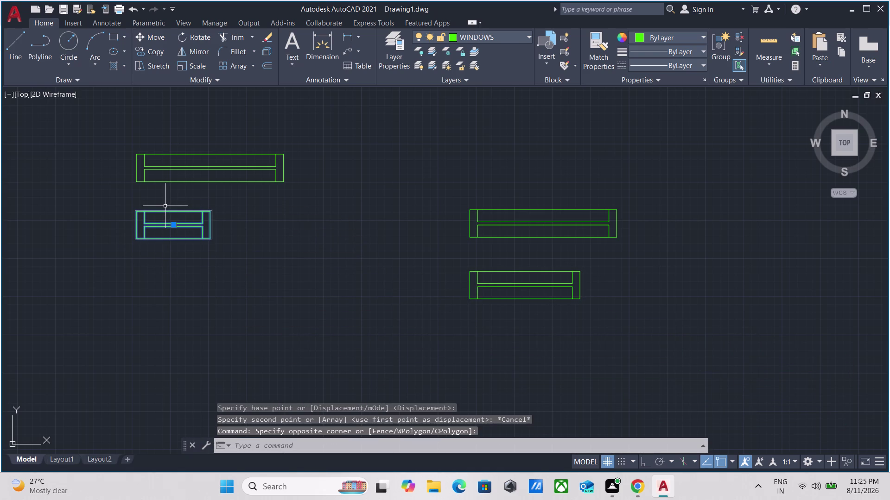
text(C)
text(O)
key(Return)
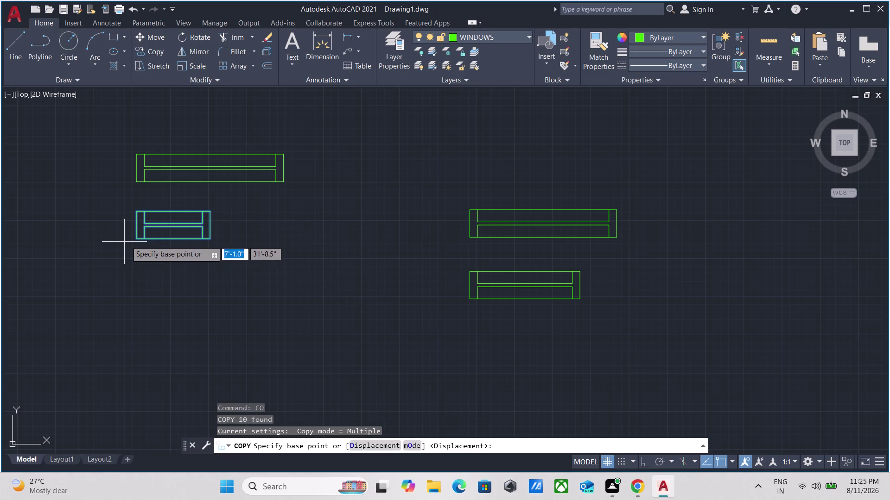
click(134, 238)
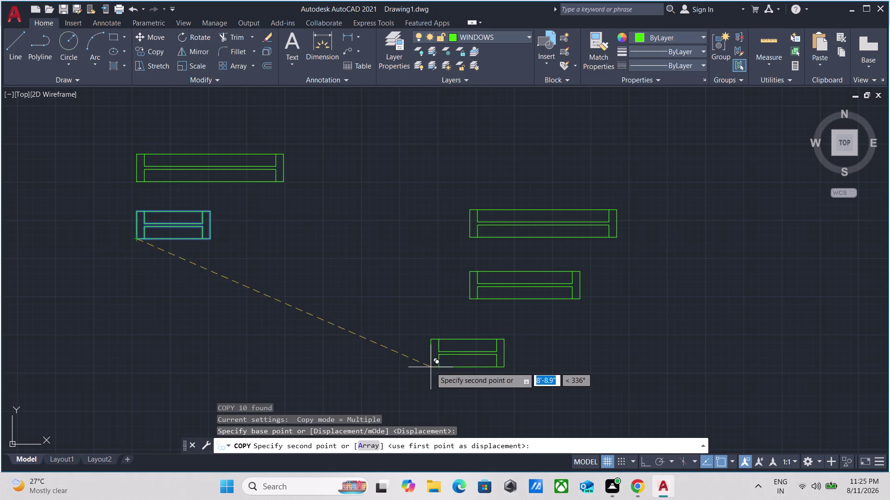
click(477, 363)
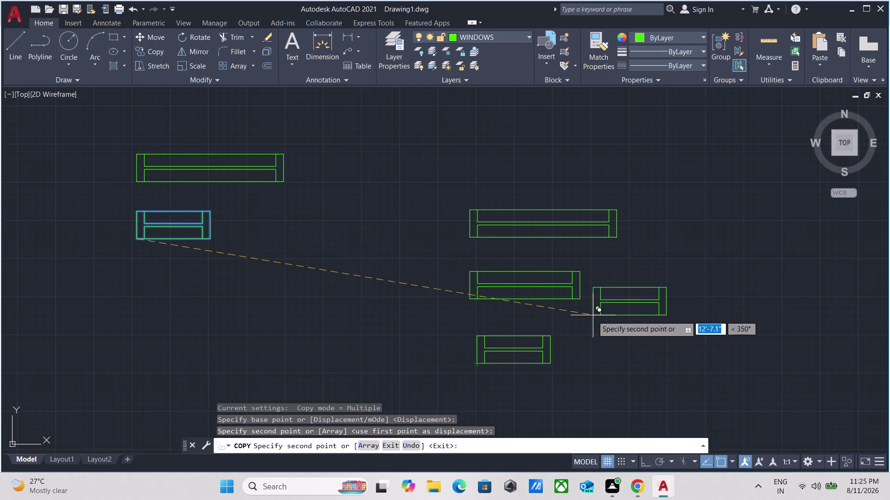
key(Escape)
Pan over the window copies and select the middle window block.
scroll(down, 3)
middle_drag(589, 316, 560, 178)
scroll(down, 3)
scroll(up, 3)
middle_drag(549, 180, 549, 248)
scroll(up, 3)
click(583, 303)
click(475, 213)
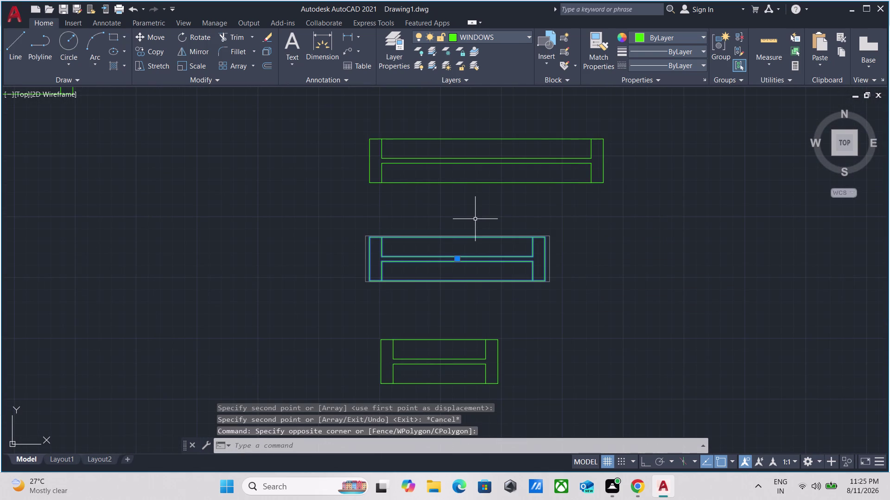
Copy the window block to an open spot beside the original.
text(CO)
key(Return)
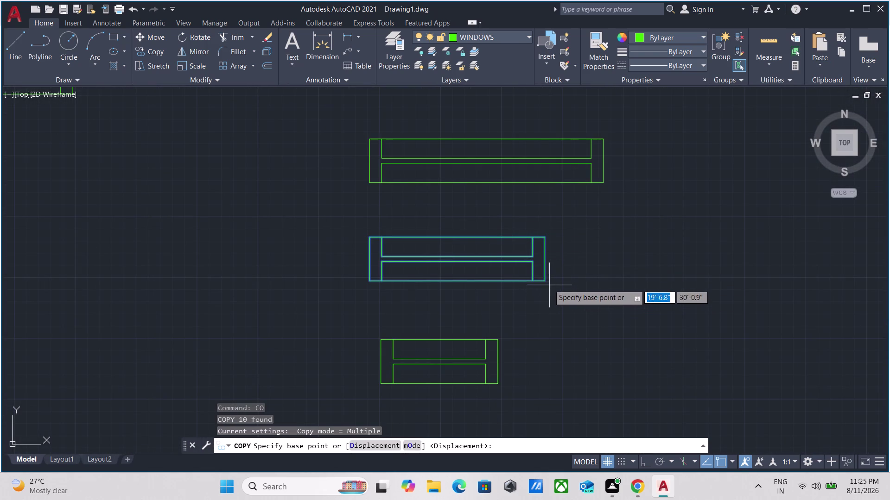
click(544, 280)
scroll(down, 3)
middle_drag(719, 277, 359, 220)
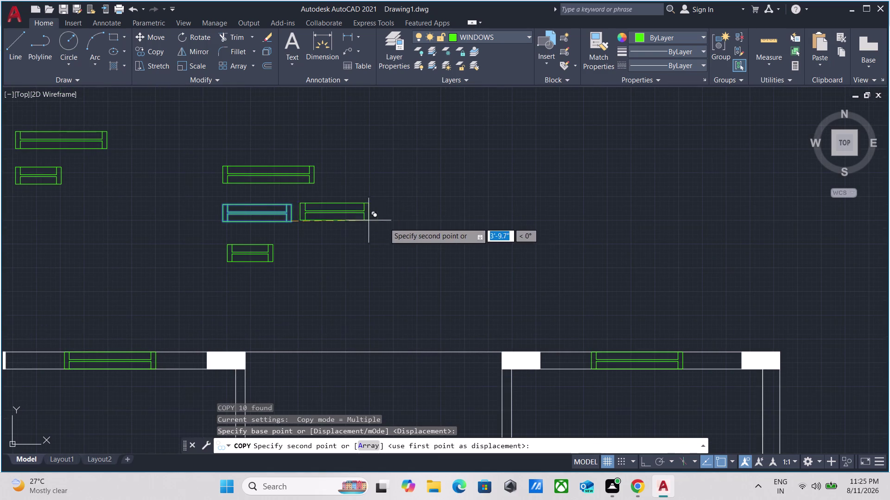
click(473, 223)
key(Escape)
Rotate the new copy 270° with Ortho on so it stands upright.
drag(504, 234, 488, 225)
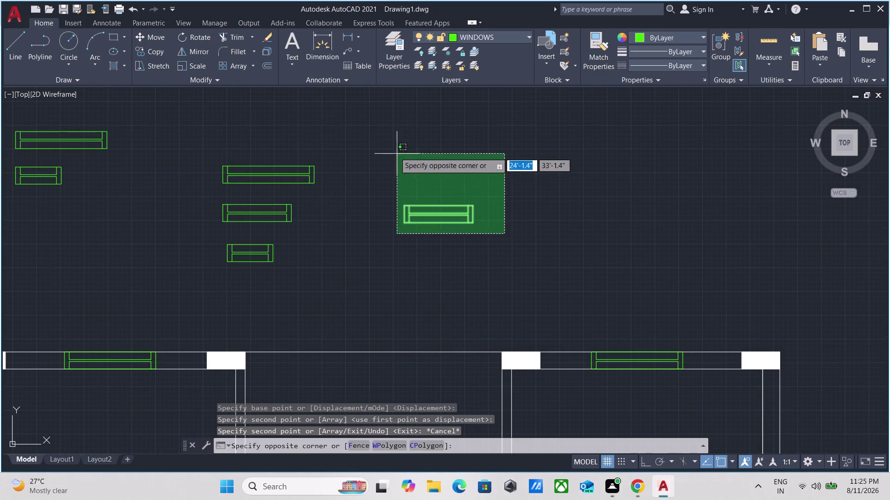
click(394, 152)
text(RO)
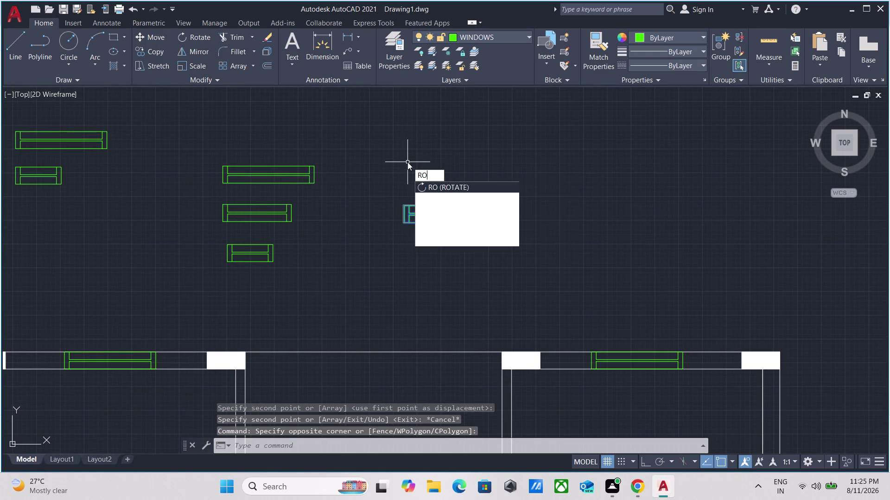
key(Return)
click(475, 223)
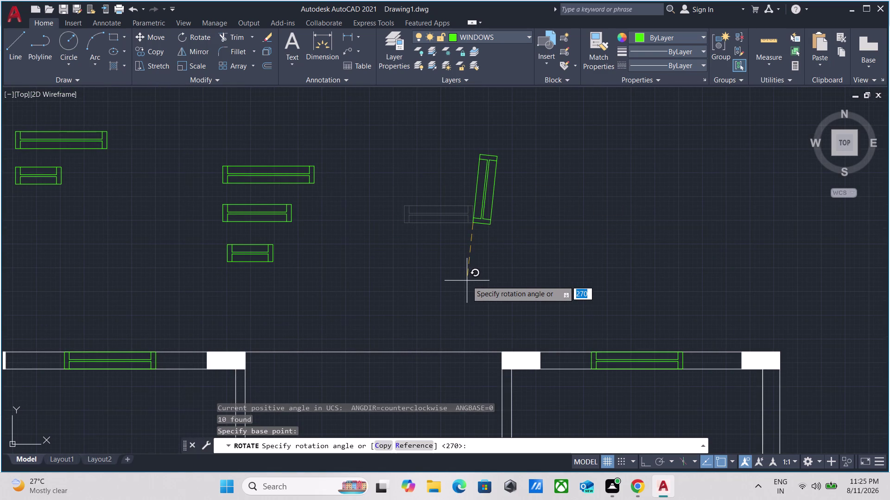
key(F8)
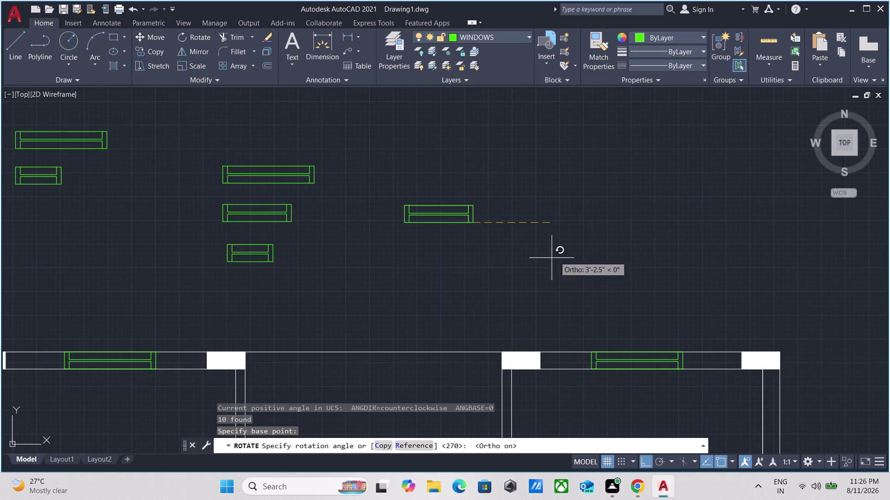
click(499, 307)
drag(514, 253, 508, 250)
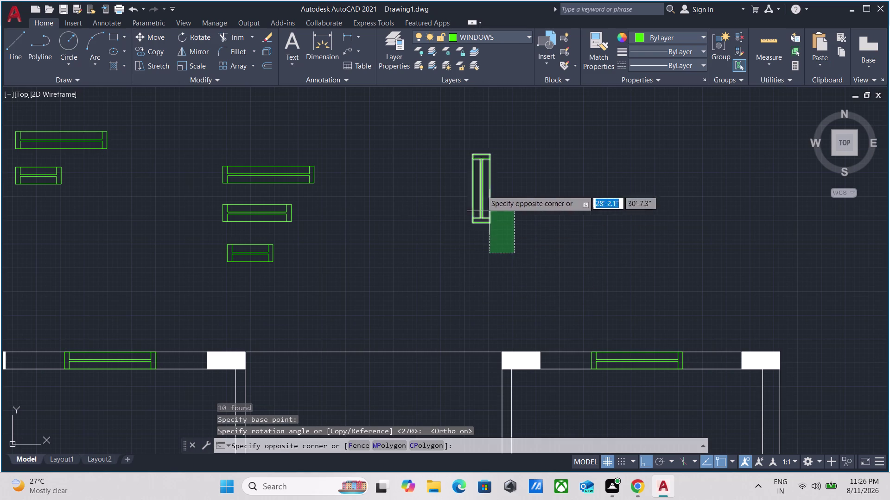
click(458, 140)
Copy the upright window into the left outer wall, with Ortho turned off.
key(c)
key(o)
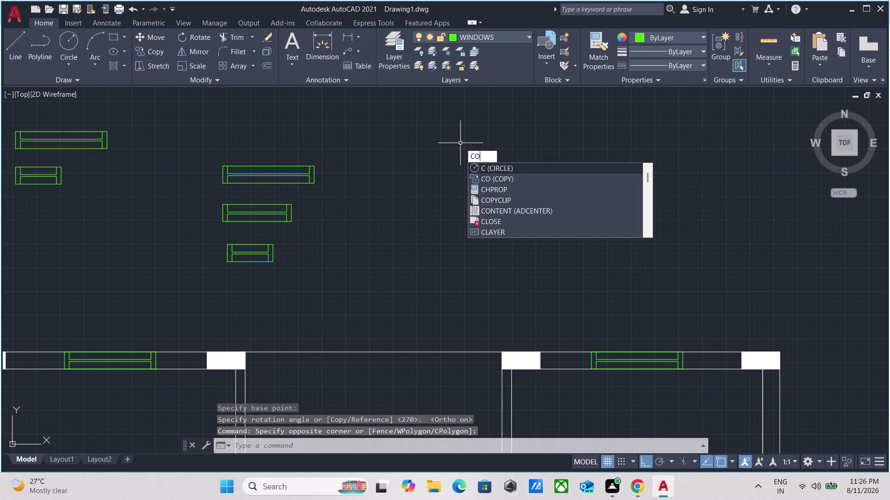
key(Return)
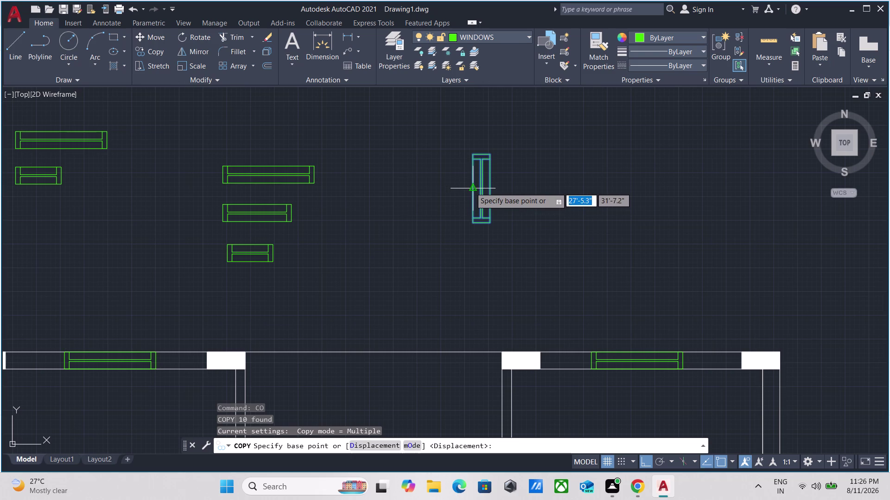
click(493, 188)
scroll(down, 3)
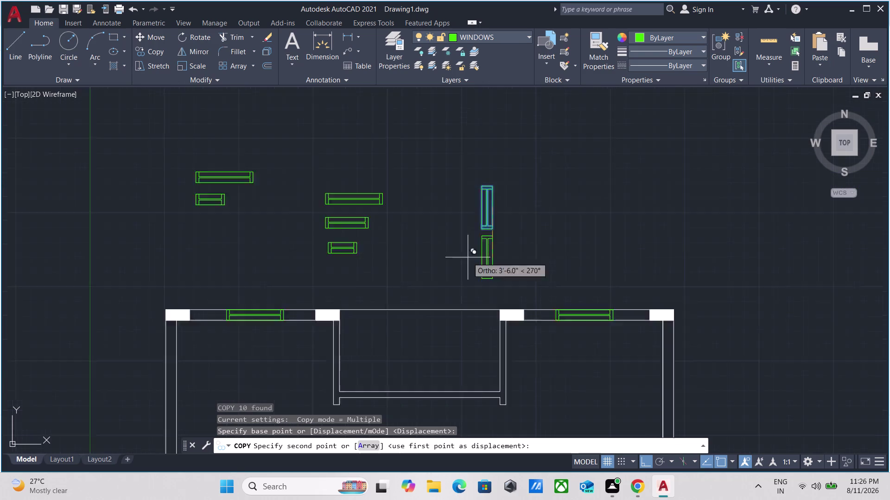
scroll(down, 3)
middle_drag(388, 295, 414, 189)
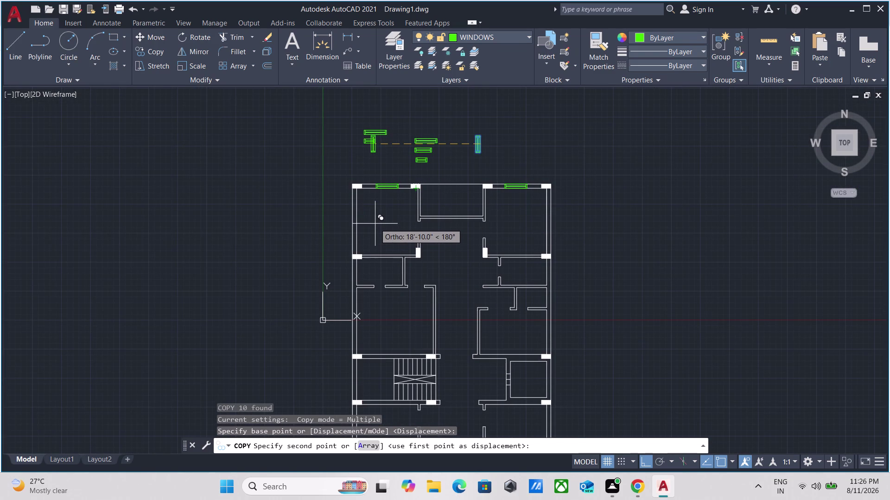
key(F8)
scroll(up, 3)
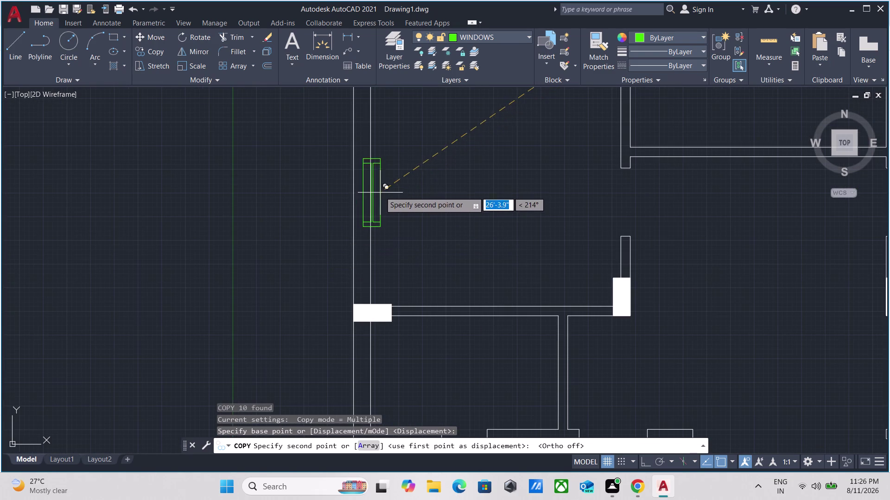
scroll(down, 3)
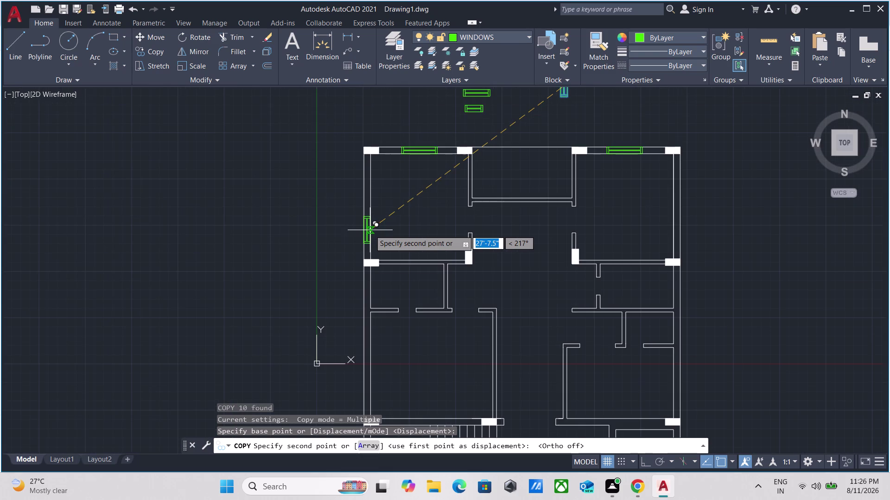
click(368, 204)
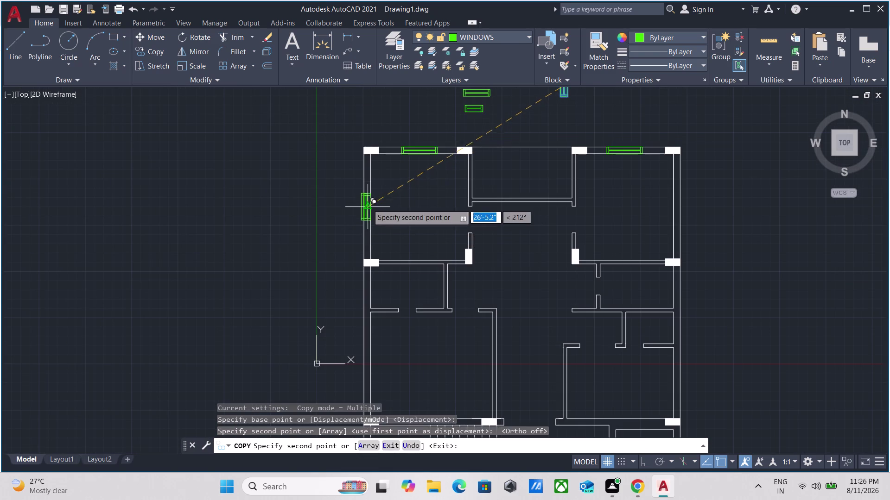
scroll(down, 3)
scroll(up, 3)
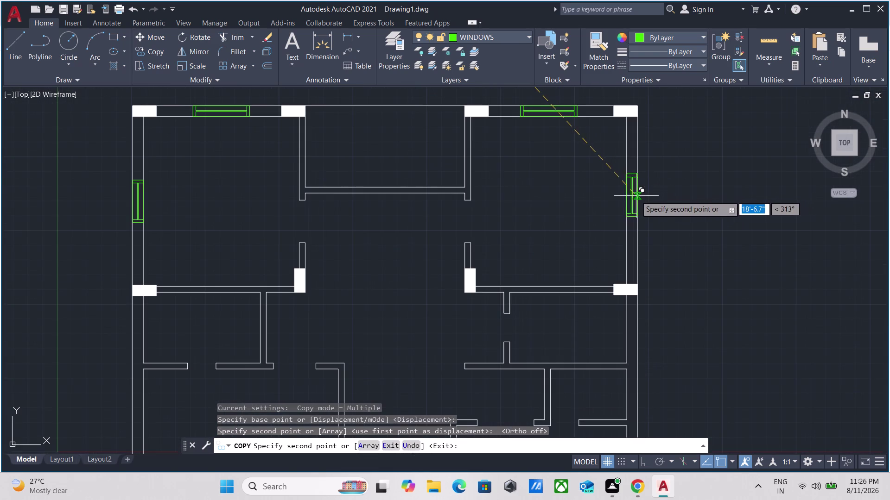
scroll(down, 3)
scroll(up, 3)
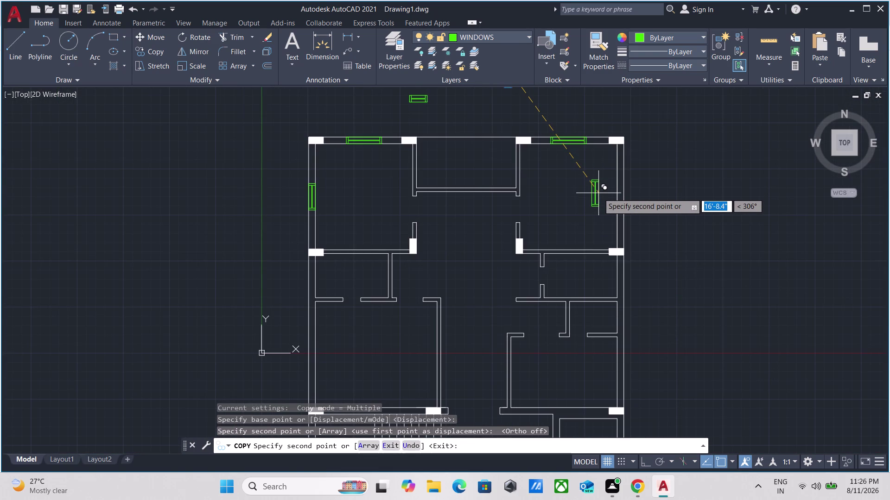
key(Escape)
Copy the upright window block into the right outer wall.
scroll(up, 3)
scroll(down, 3)
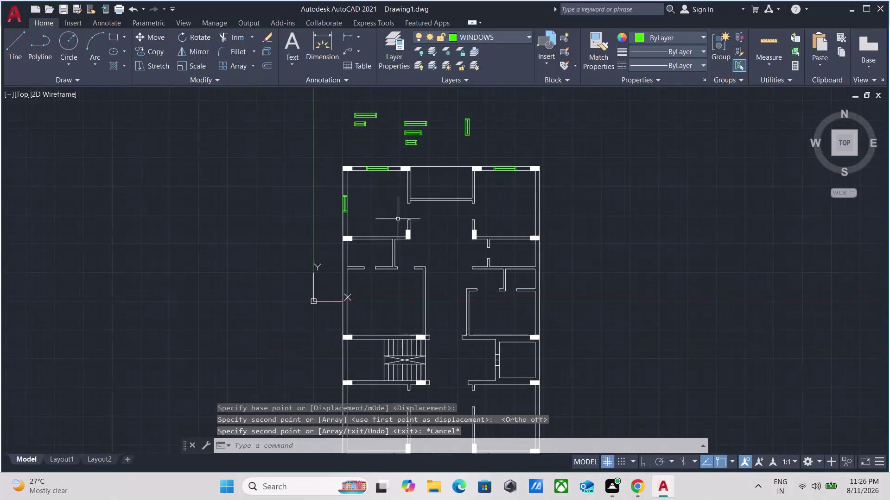
scroll(up, 3)
click(488, 136)
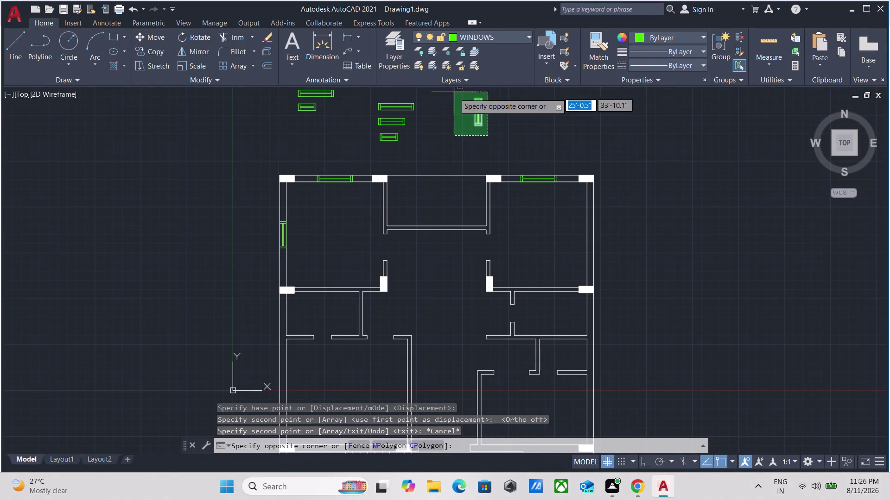
click(456, 96)
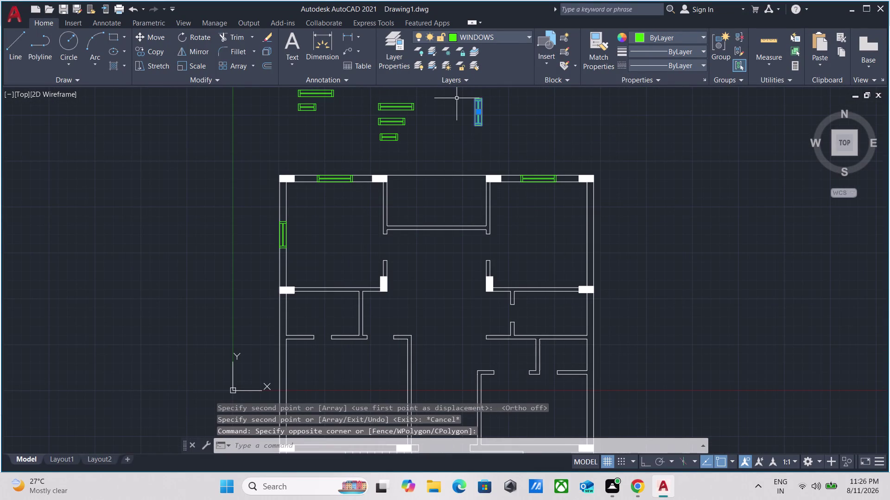
text(CO)
key(Return)
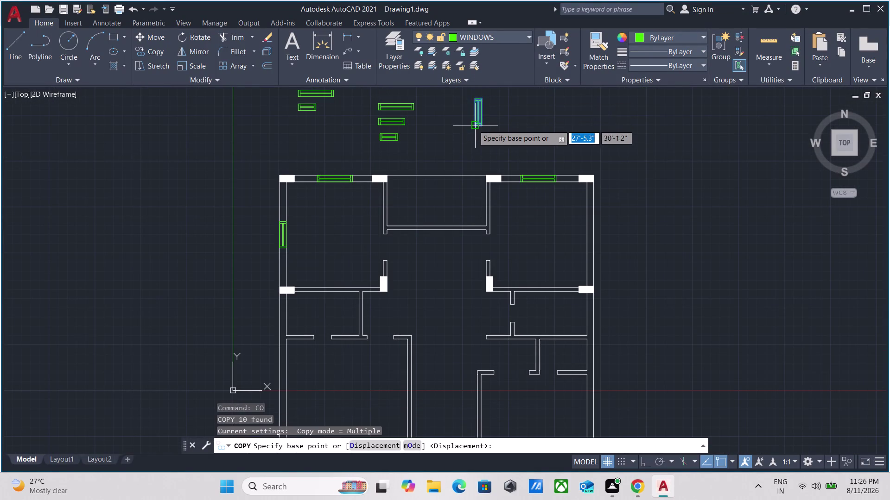
scroll(up, 3)
scroll(down, 3)
middle_drag(474, 103, 459, 151)
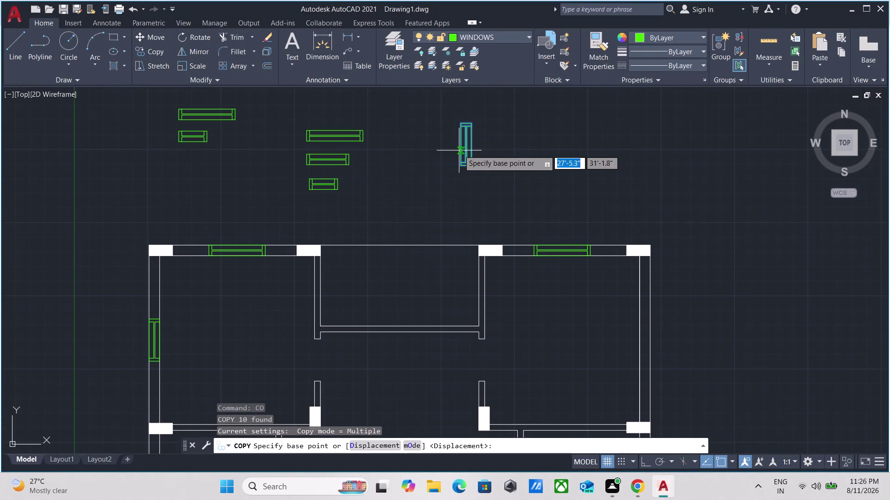
click(460, 143)
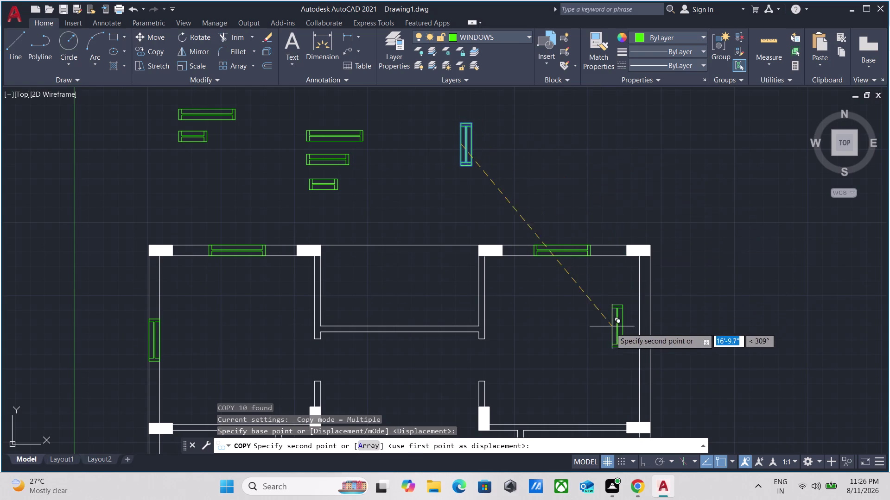
scroll(down, 3)
middle_drag(611, 328, 565, 220)
scroll(up, 3)
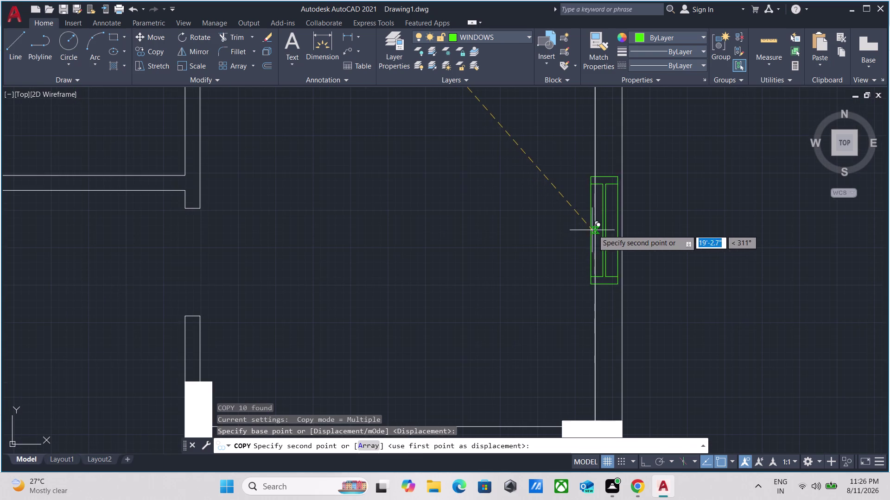
click(596, 209)
scroll(down, 3)
scroll(down, 3)
middle_drag(670, 222, 652, 119)
scroll(down, 3)
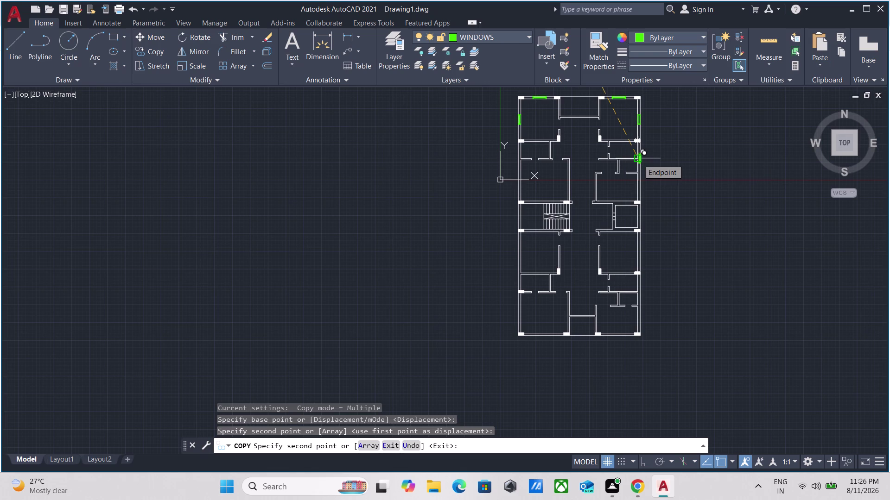
scroll(down, 3)
scroll(up, 3)
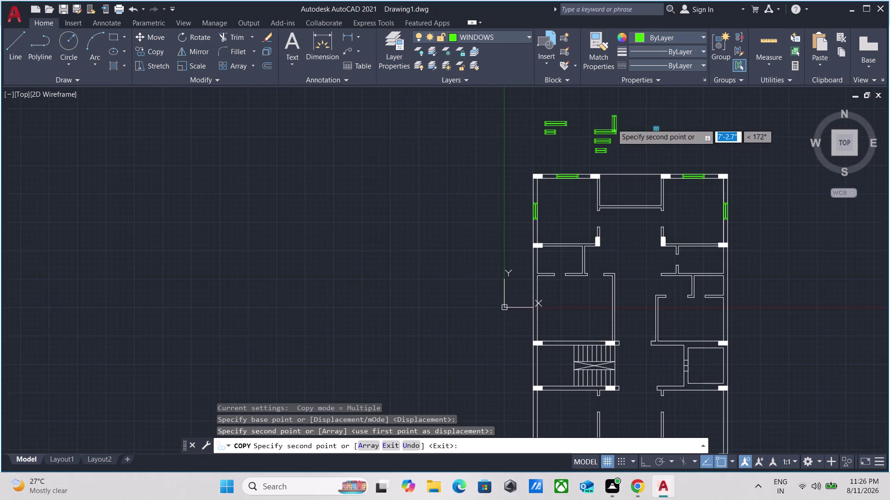
scroll(up, 3)
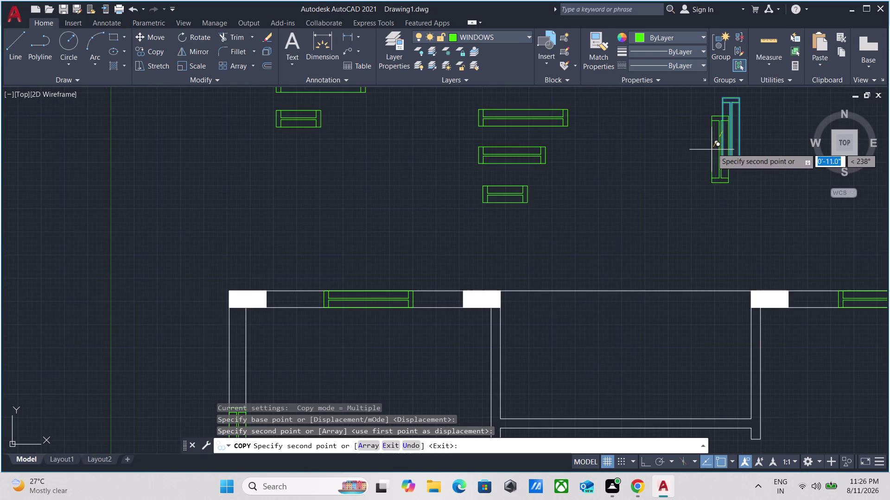
key(Escape)
Copy the long 4-foot window block to a spare spot nearby.
click(583, 145)
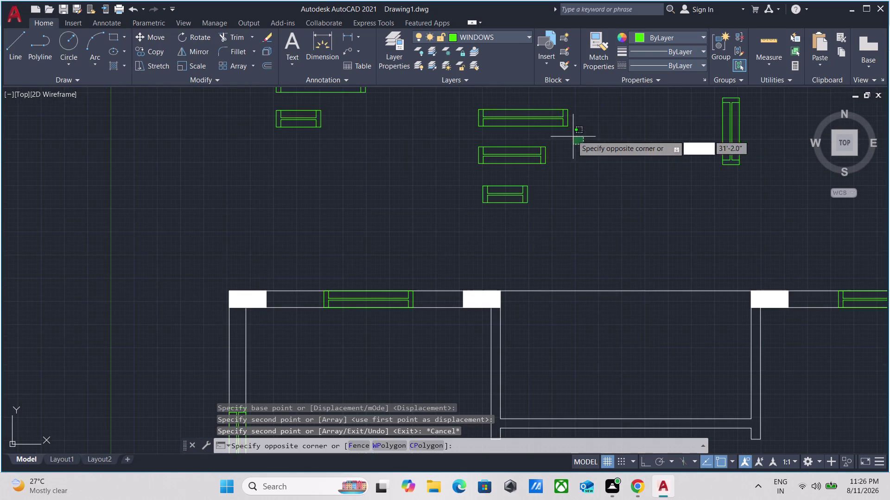
click(544, 101)
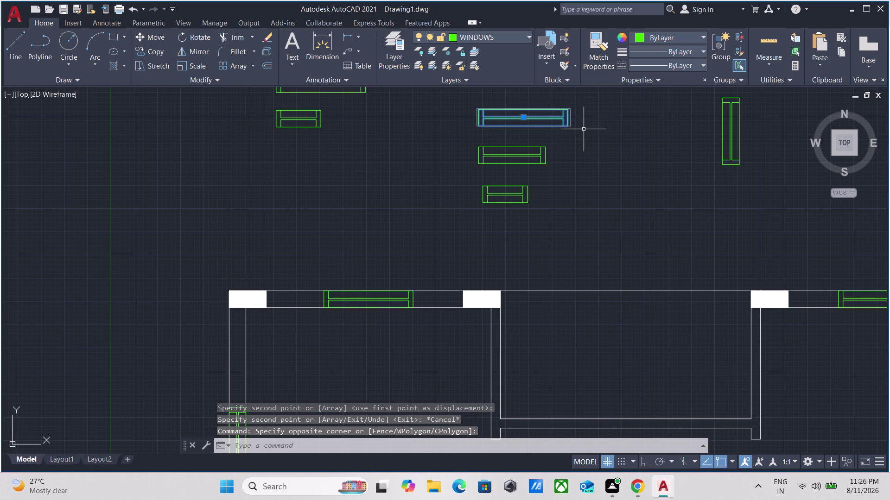
text(CO)
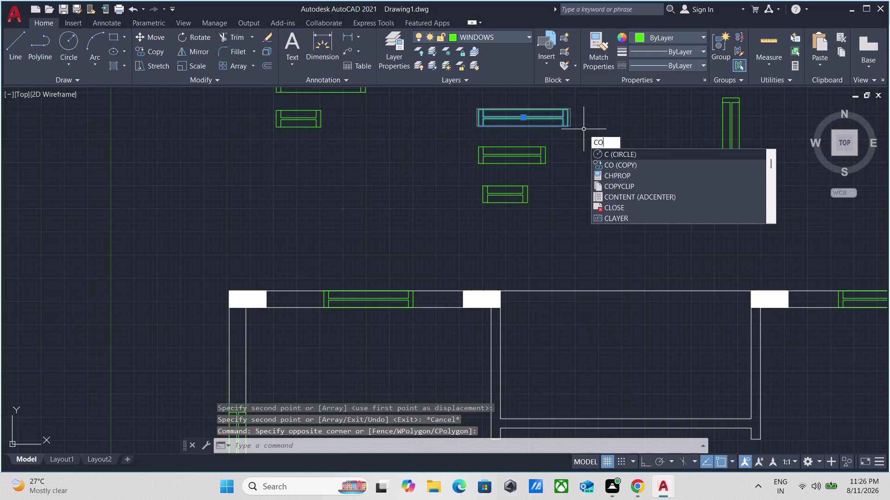
key(Return)
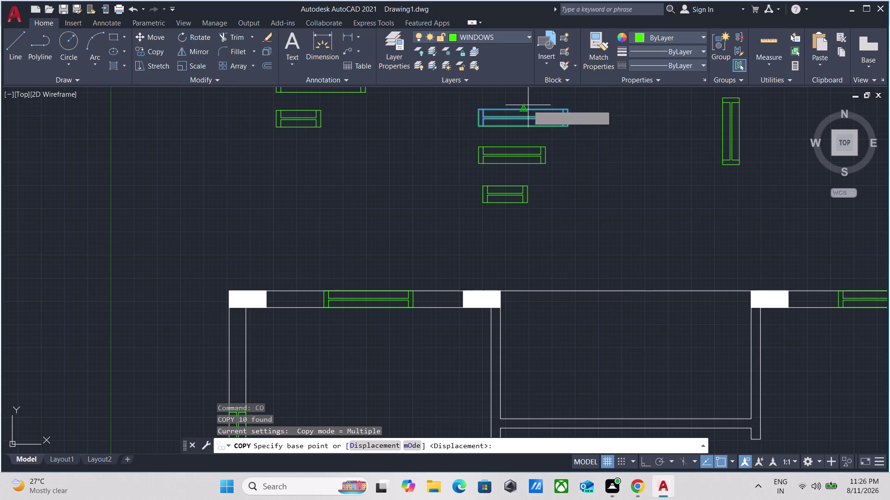
click(522, 109)
drag(591, 209, 591, 204)
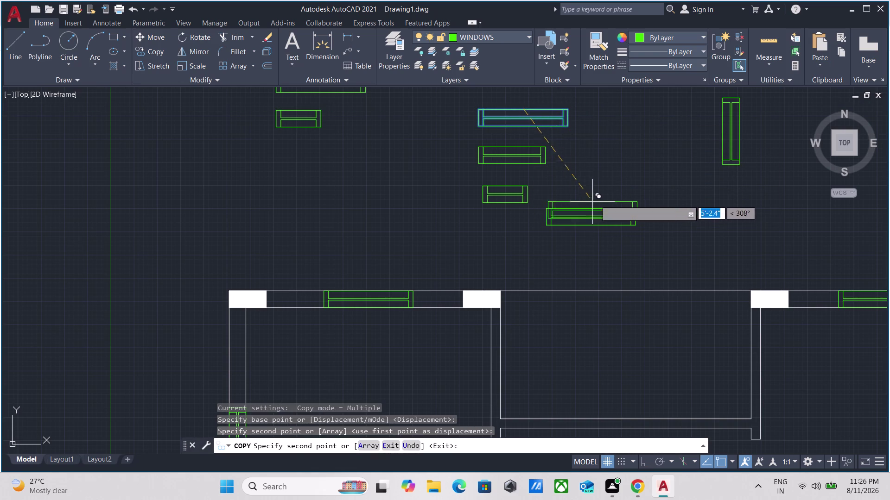
key(Escape)
Rotate the new window copy 90° about its centre with Ortho on.
drag(649, 264, 638, 243)
click(611, 187)
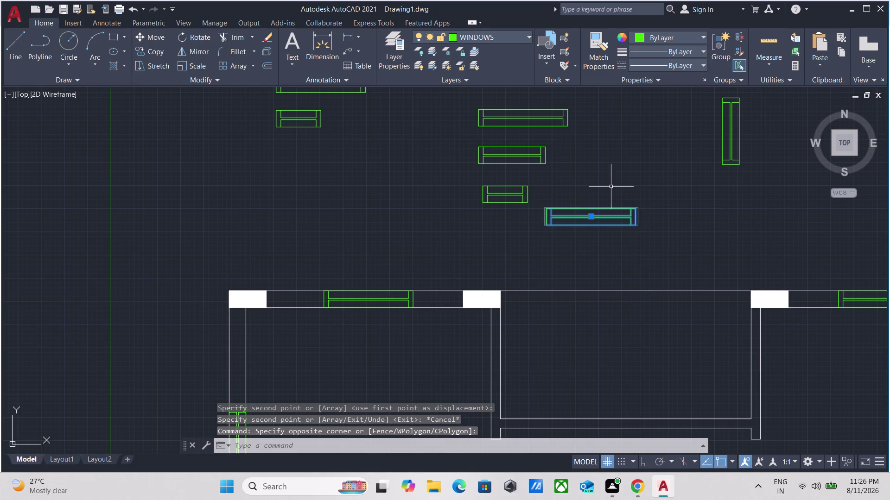
text(RO)
key(Return)
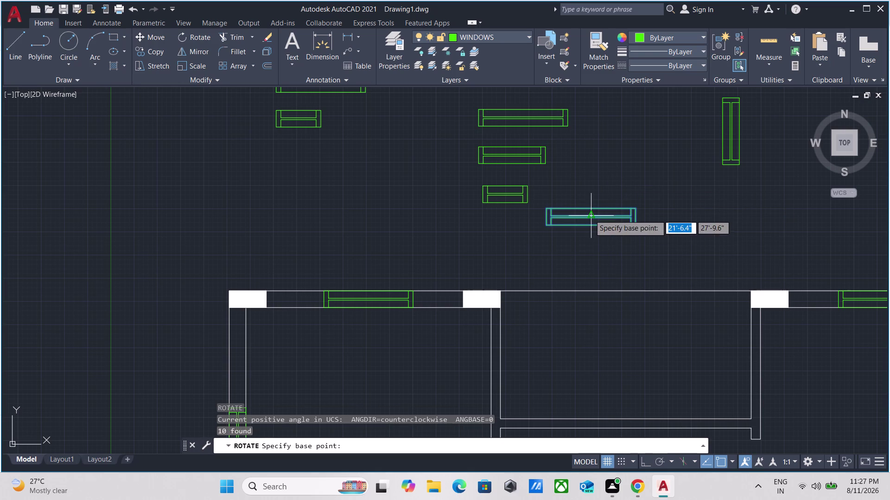
click(590, 208)
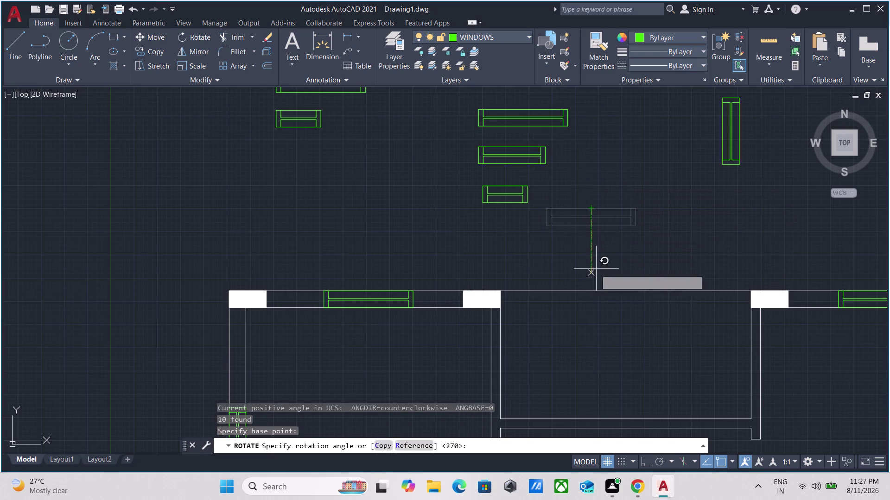
key(F8)
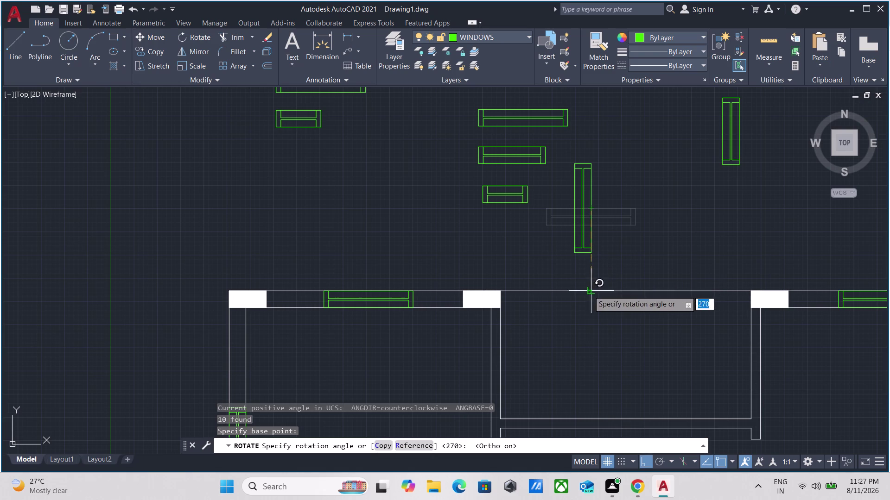
click(590, 265)
Select the upright window block and start another command with C.
drag(596, 264, 596, 262)
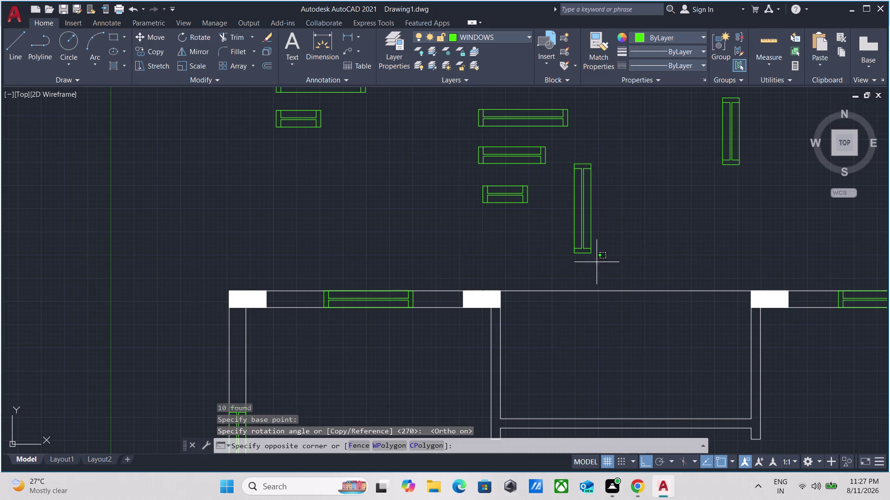
drag(596, 262, 595, 258)
click(577, 154)
text(C)
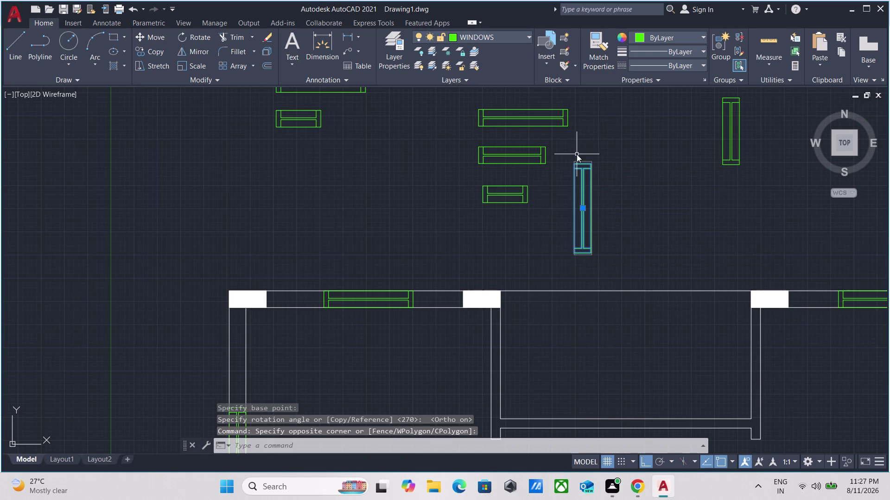
text(O)
key(Return)
scroll(down, 3)
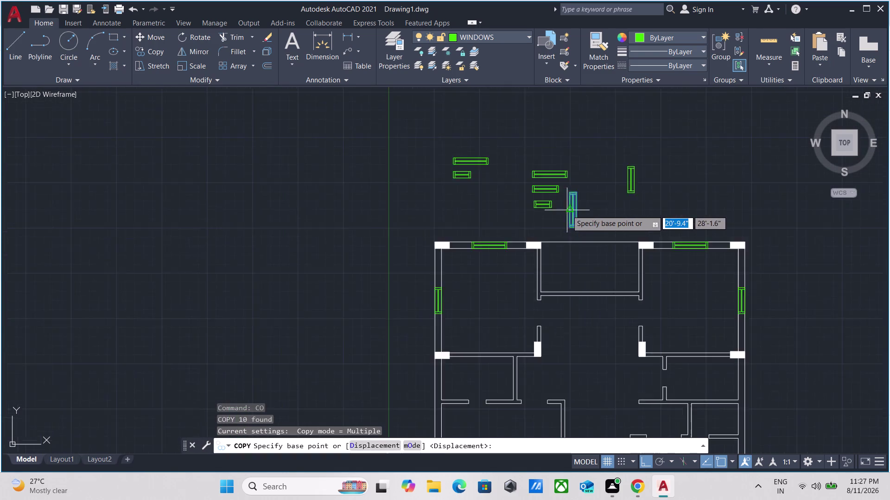
scroll(down, 3)
scroll(up, 3)
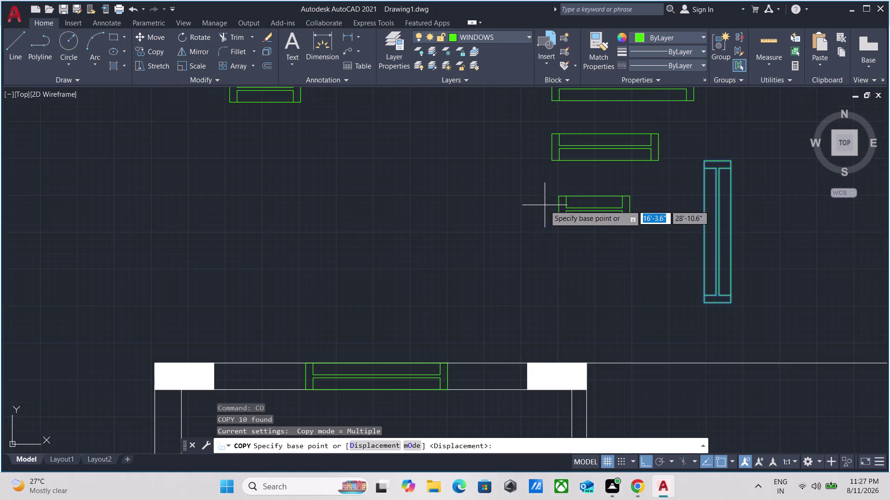
click(702, 232)
scroll(down, 3)
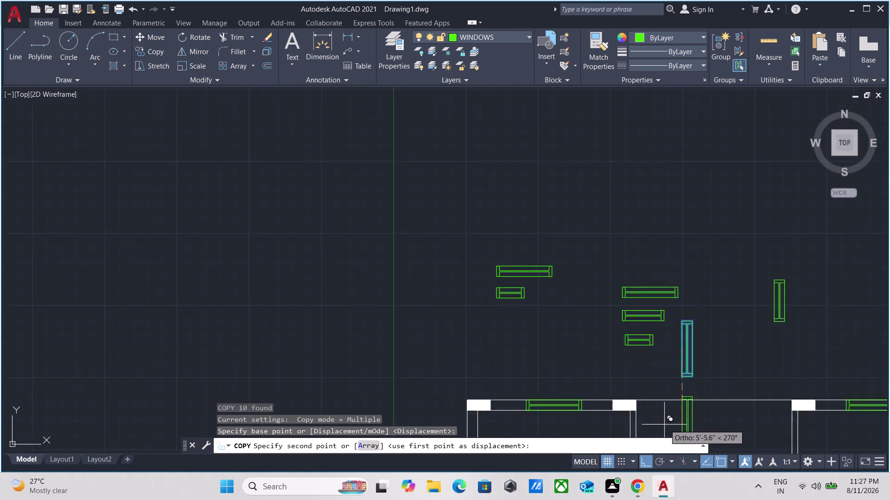
scroll(down, 3)
key(F8)
scroll(down, 3)
middle_drag(660, 317, 654, 38)
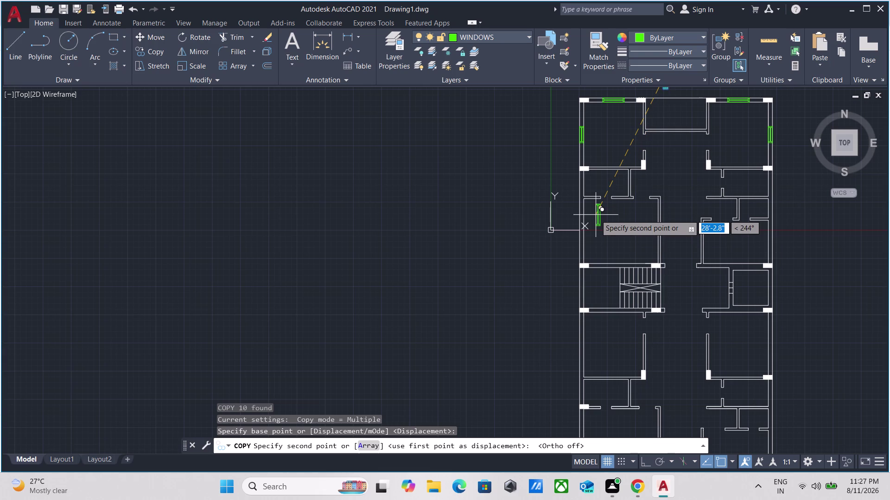
scroll(up, 3)
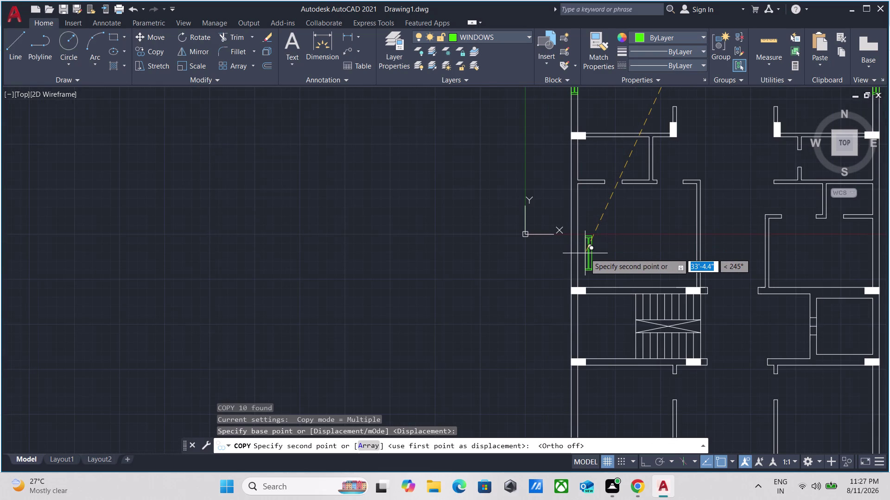
scroll(up, 3)
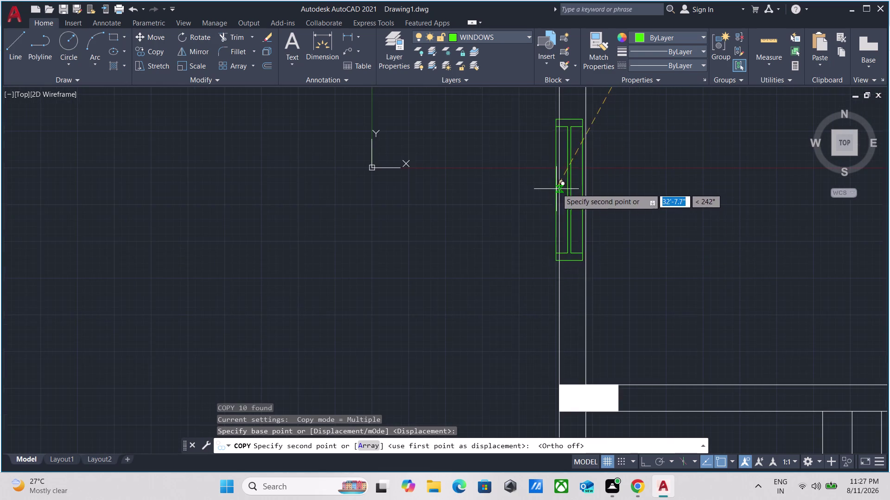
scroll(down, 3)
middle_drag(557, 188, 543, 283)
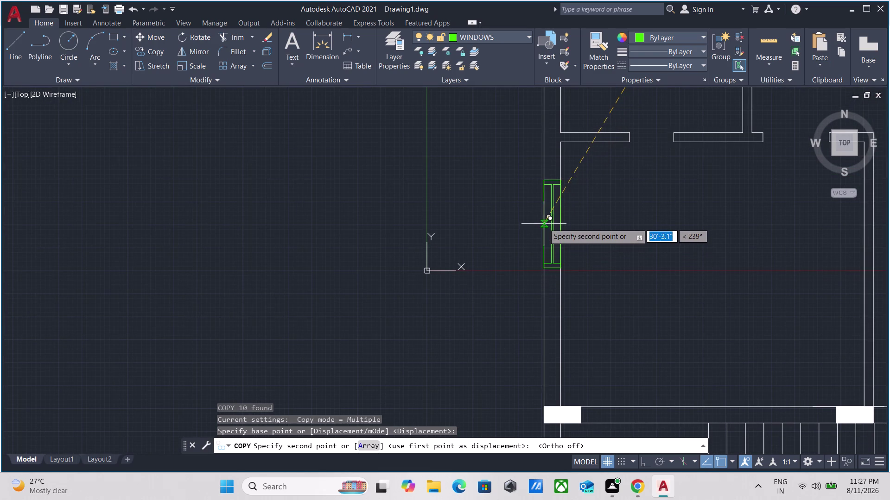
scroll(down, 3)
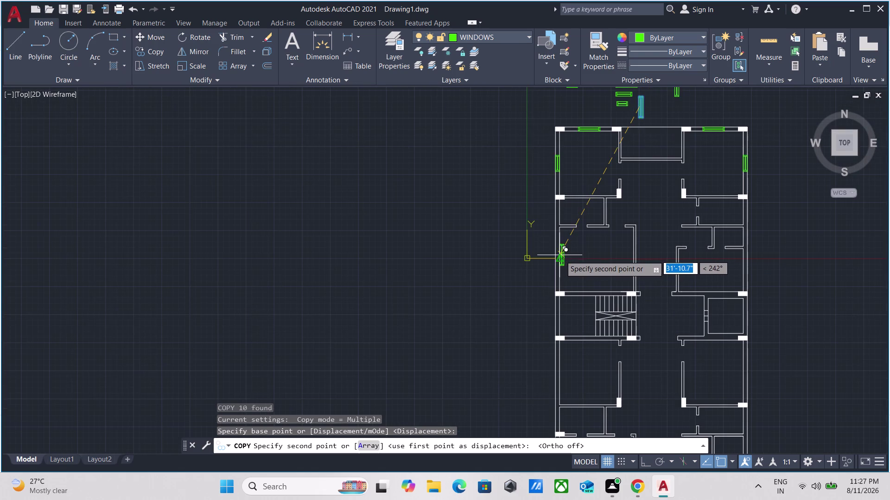
scroll(up, 3)
key(Escape)
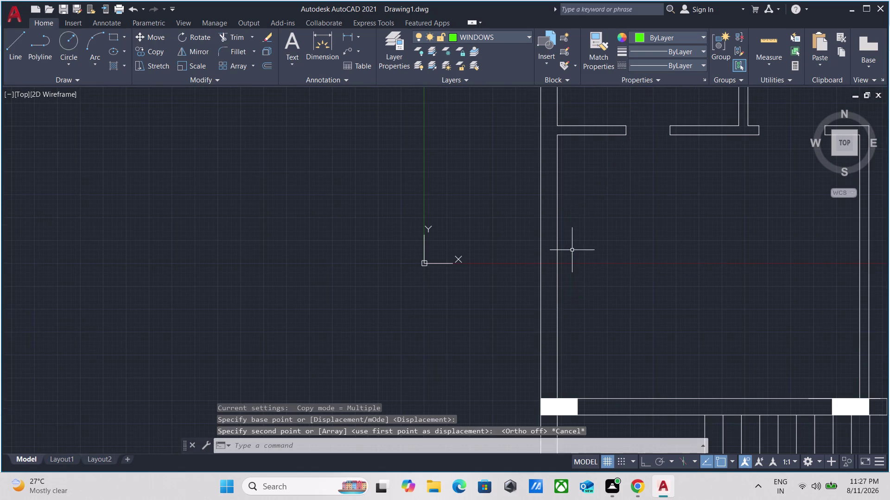
scroll(down, 3)
middle_drag(572, 249, 337, 379)
scroll(up, 3)
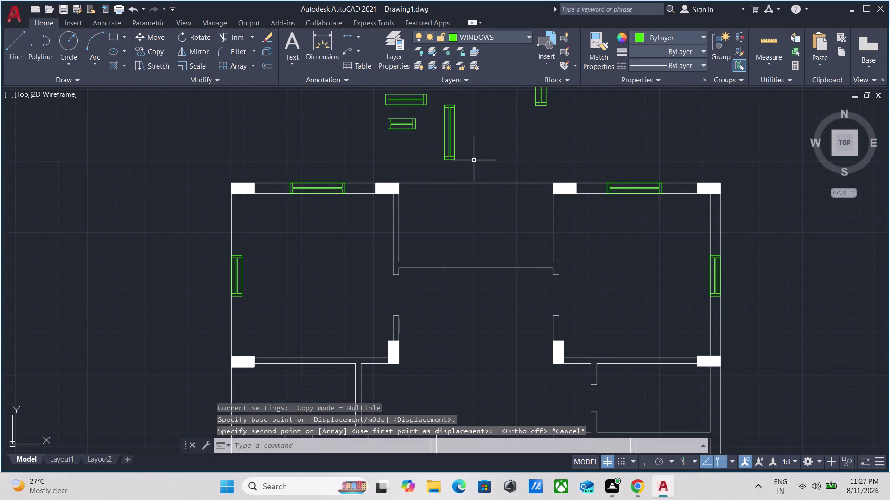
Copy the upright window block into the opening in the left wall.
click(480, 161)
click(423, 139)
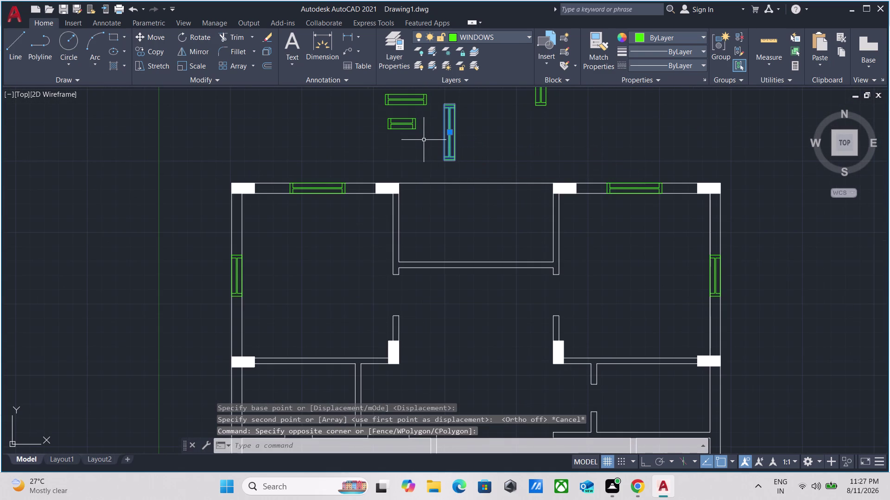
text(CO)
key(Return)
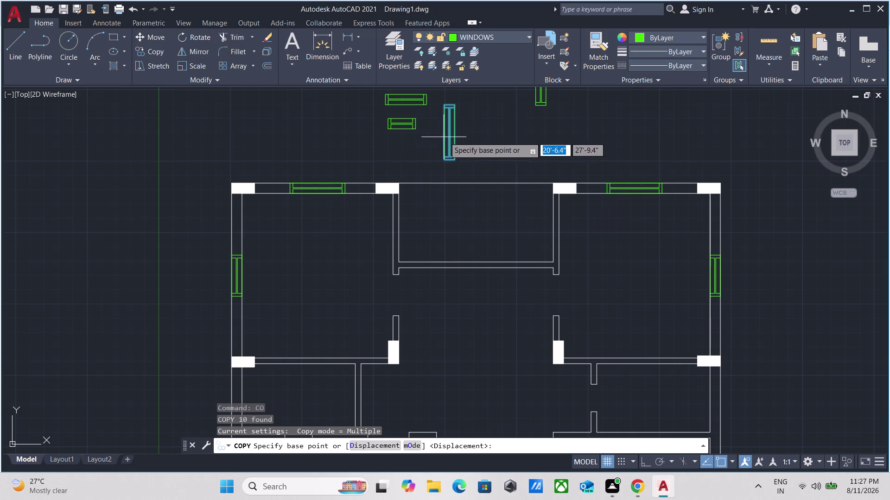
click(454, 133)
scroll(down, 3)
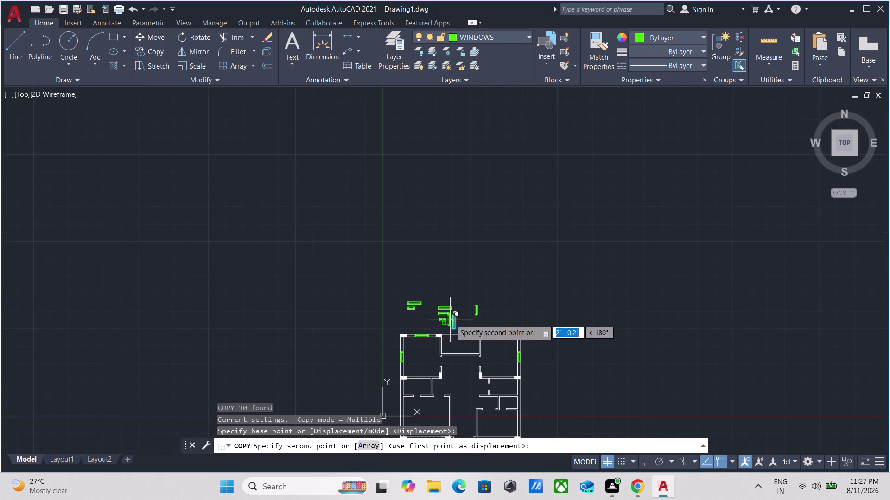
middle_drag(450, 319, 469, 125)
scroll(up, 3)
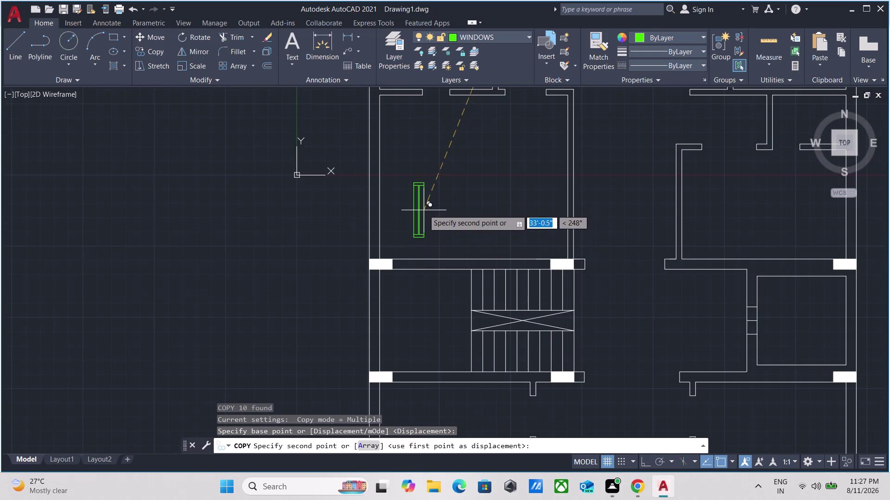
middle_drag(424, 210, 485, 256)
scroll(up, 3)
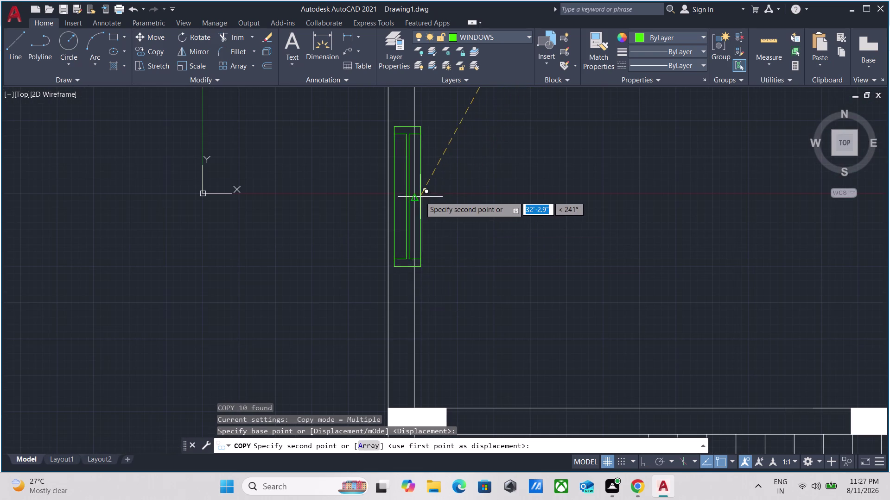
click(412, 198)
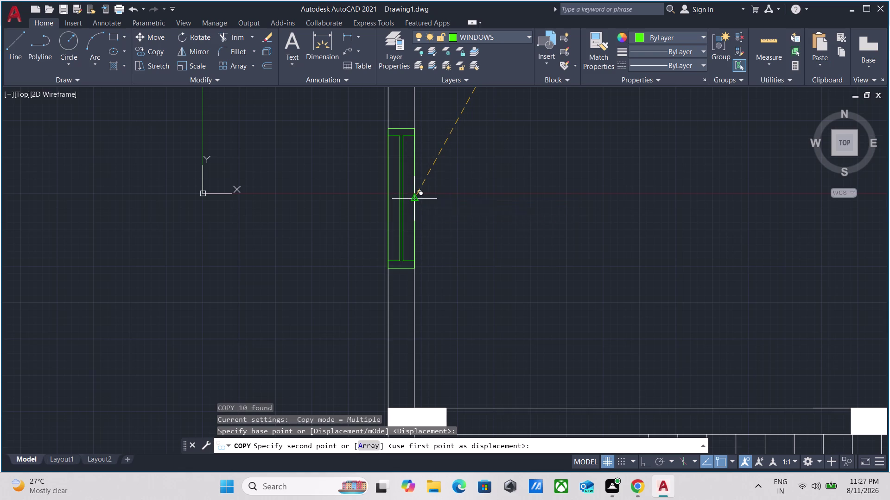
scroll(down, 3)
middle_drag(558, 180, 346, 218)
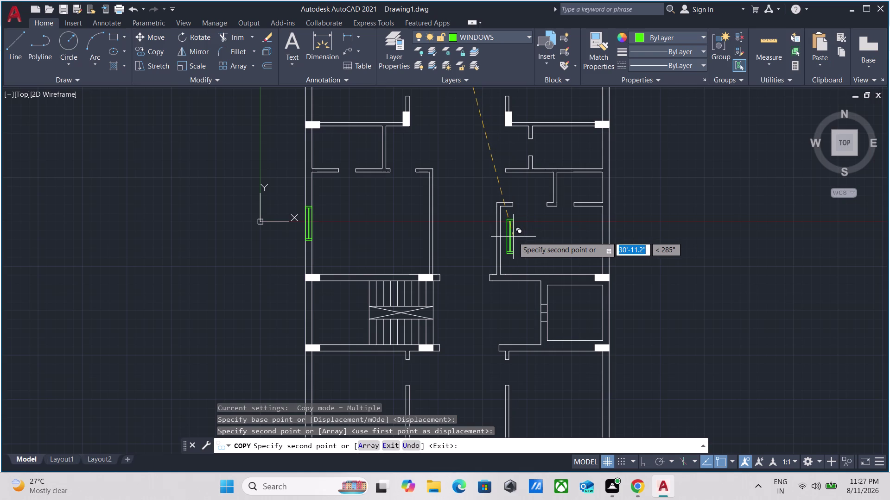
scroll(up, 3)
scroll(down, 3)
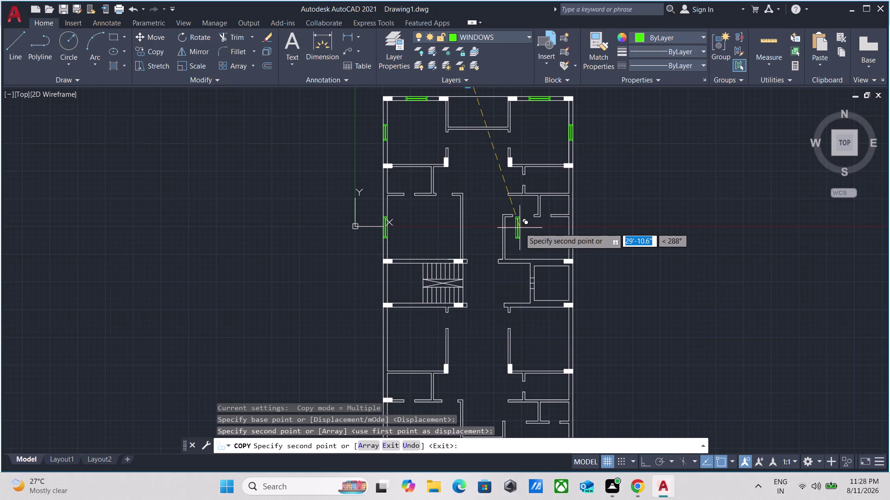
scroll(up, 3)
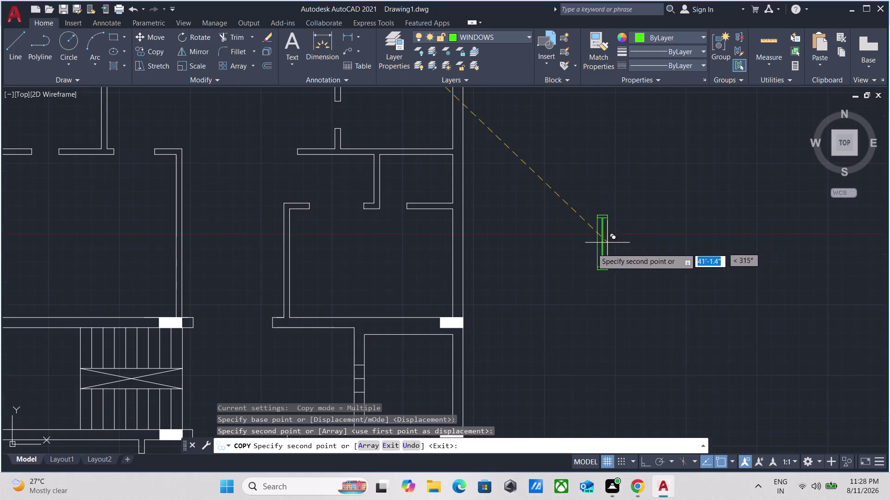
scroll(up, 3)
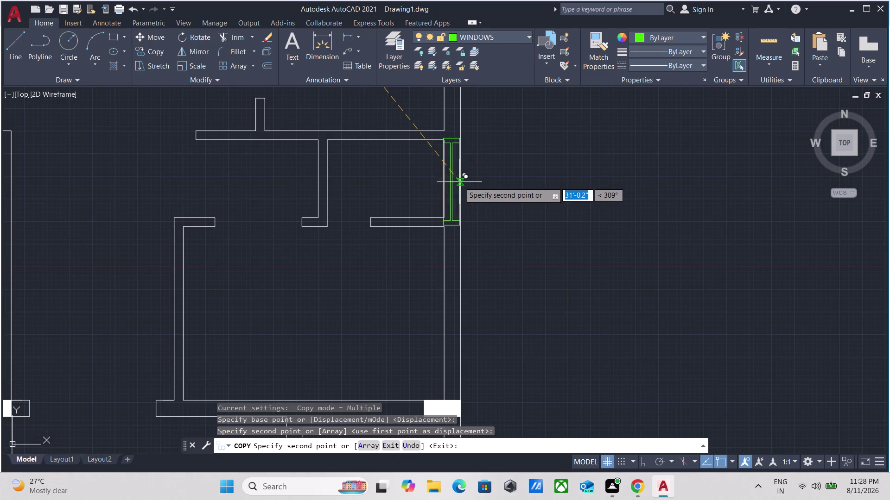
scroll(down, 3)
scroll(down, 3)
middle_drag(487, 195, 489, 264)
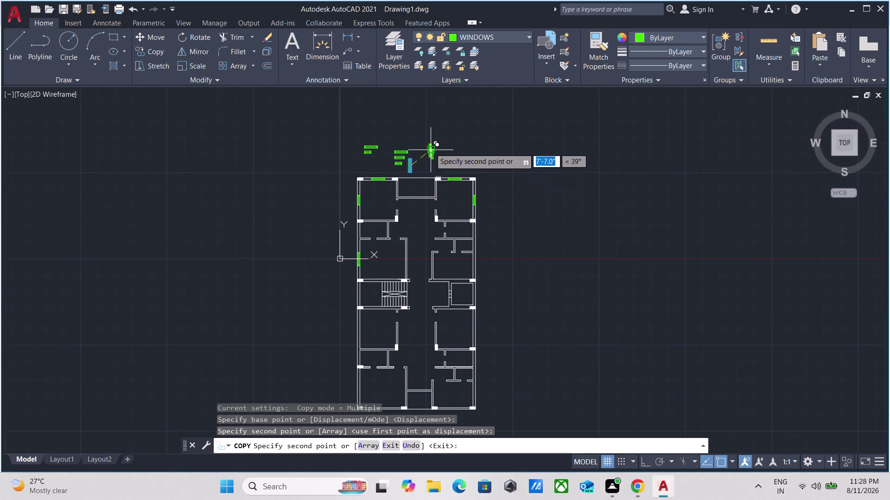
scroll(up, 3)
key(Escape)
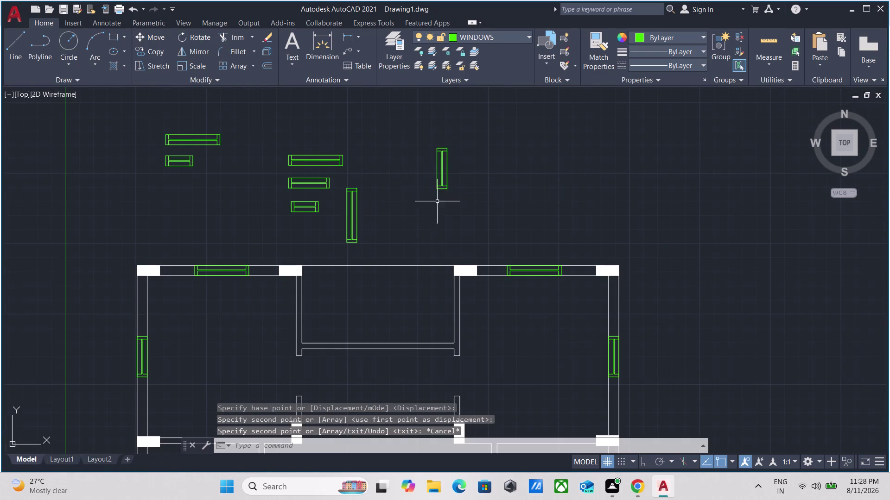
Copy the upright window block into the opening in the right wall.
click(486, 205)
click(426, 129)
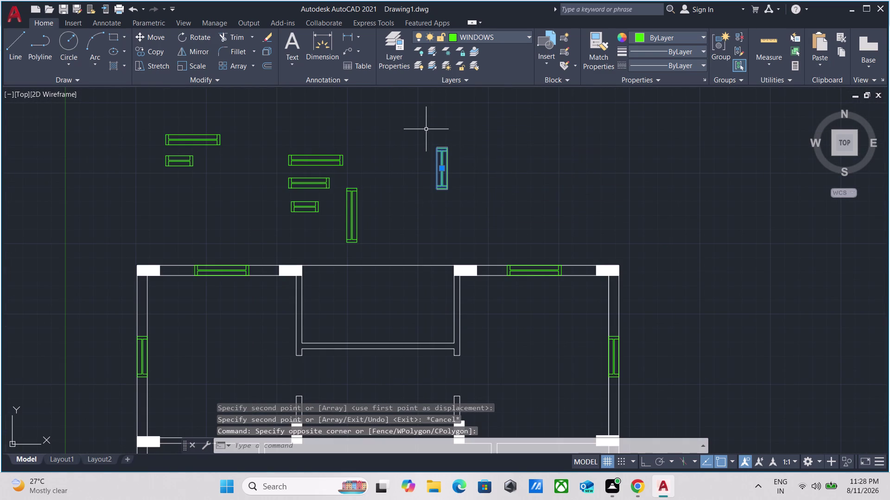
text(CO)
key(Return)
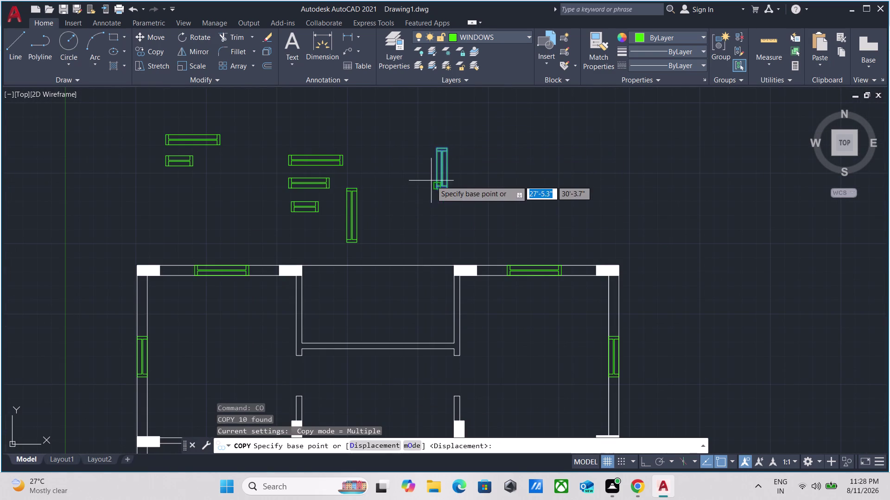
click(436, 168)
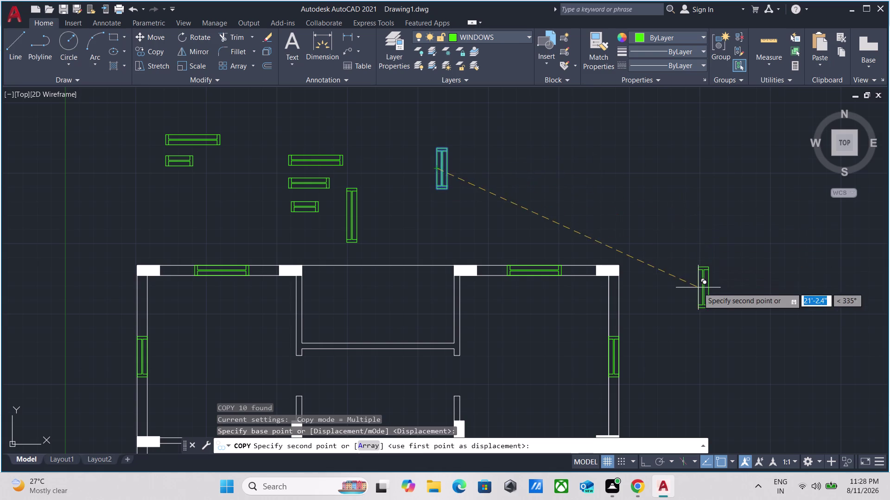
scroll(down, 3)
middle_drag(697, 282, 697, 113)
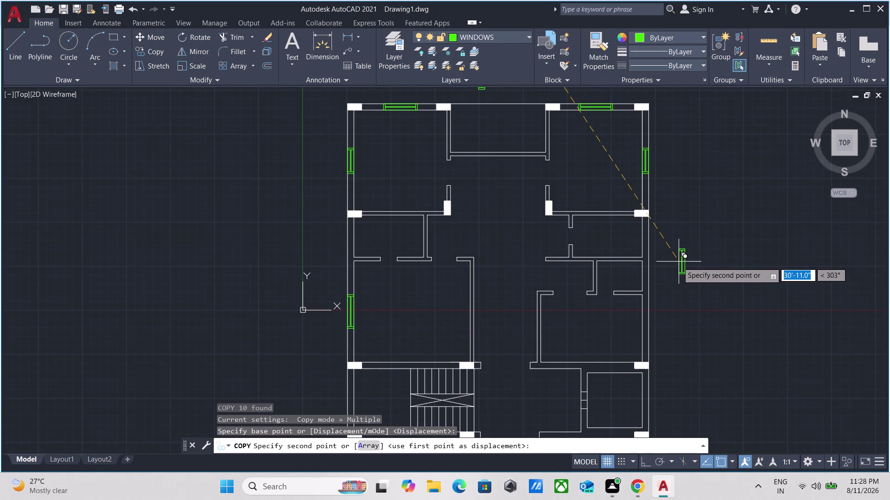
scroll(up, 3)
scroll(up, 3)
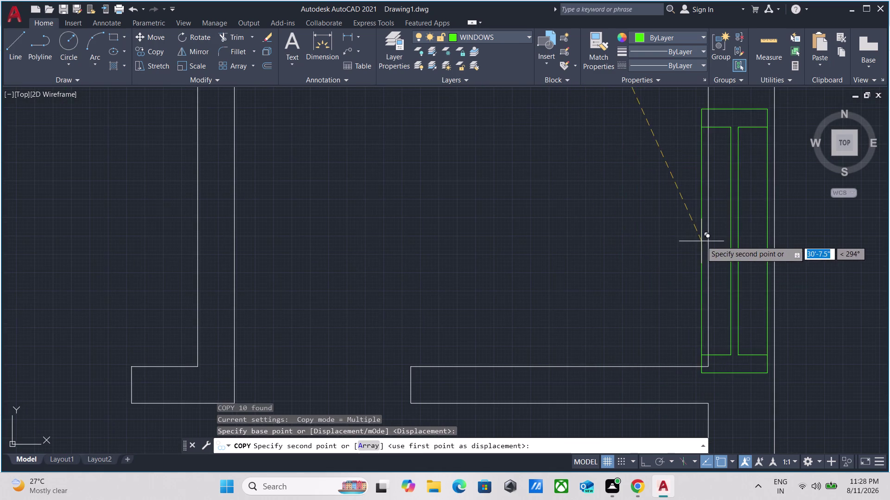
click(705, 207)
scroll(down, 3)
middle_drag(804, 170, 686, 195)
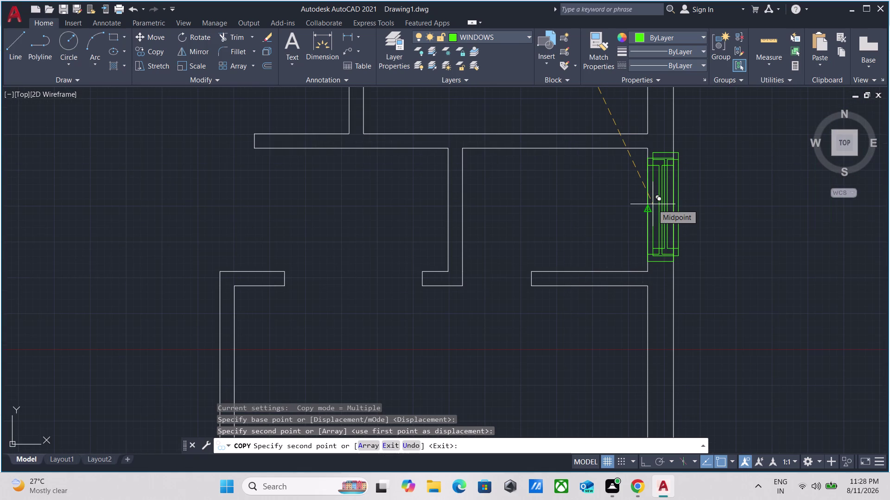
Pan around the plan looking for more window openings, then cancel the copy.
scroll(down, 3)
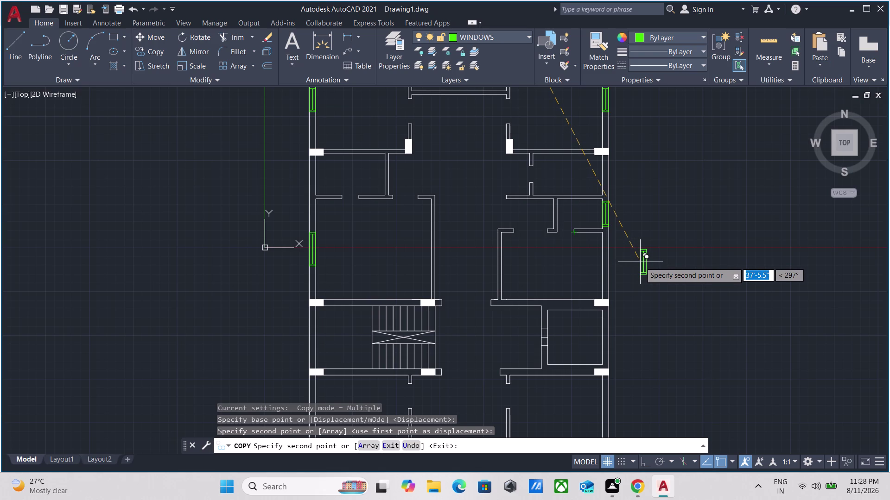
scroll(up, 3)
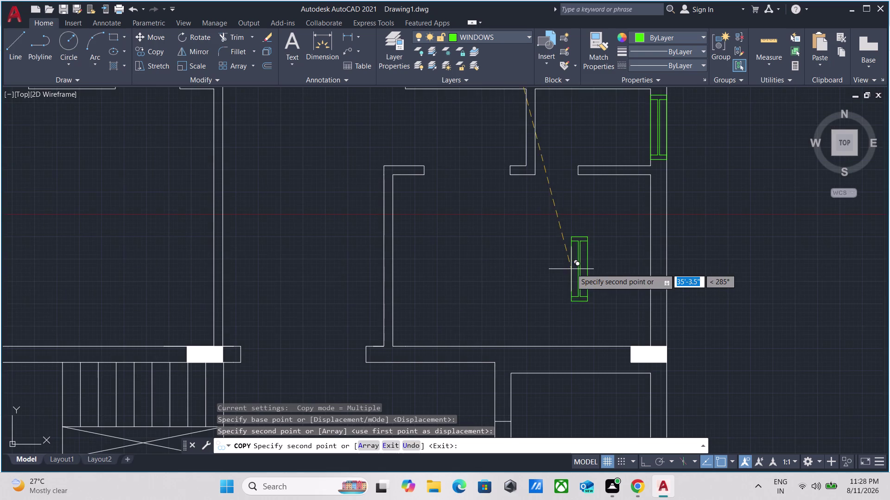
scroll(down, 3)
middle_drag(576, 253, 561, 265)
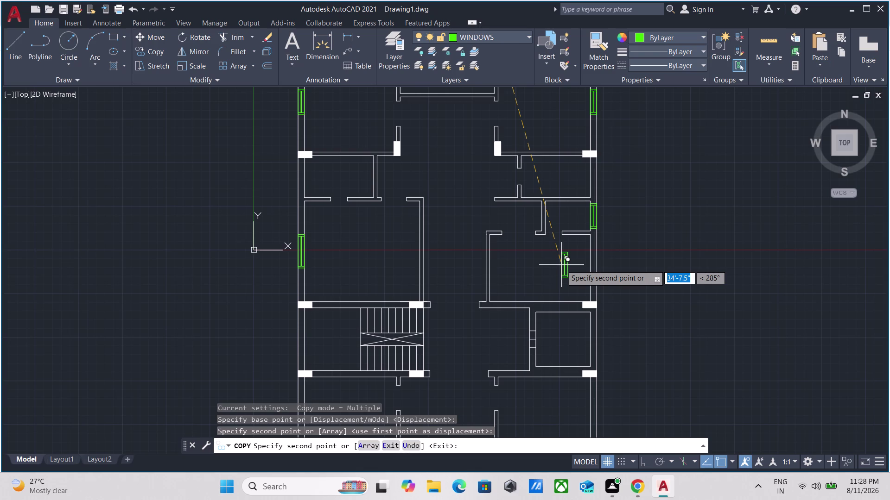
scroll(up, 3)
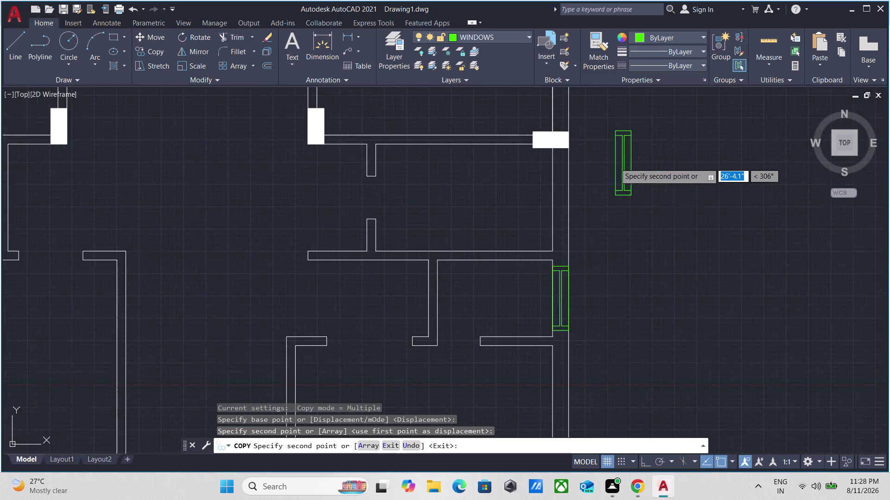
scroll(up, 3)
scroll(down, 3)
scroll(up, 3)
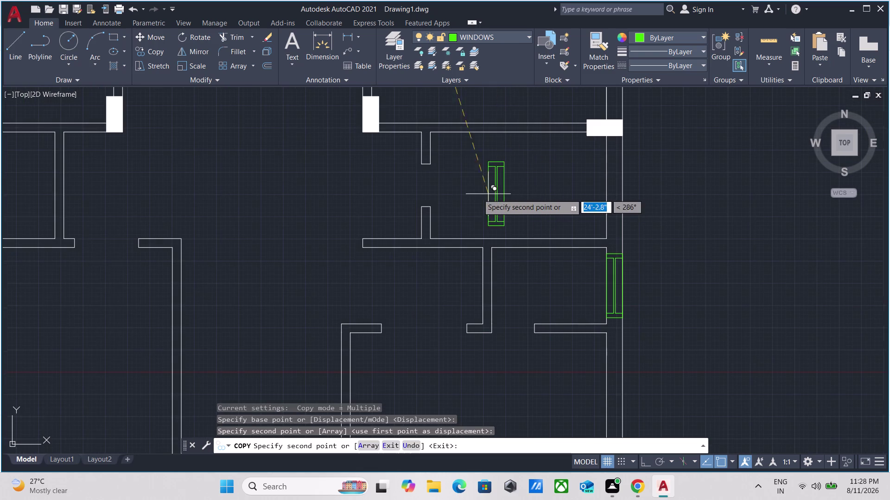
scroll(up, 3)
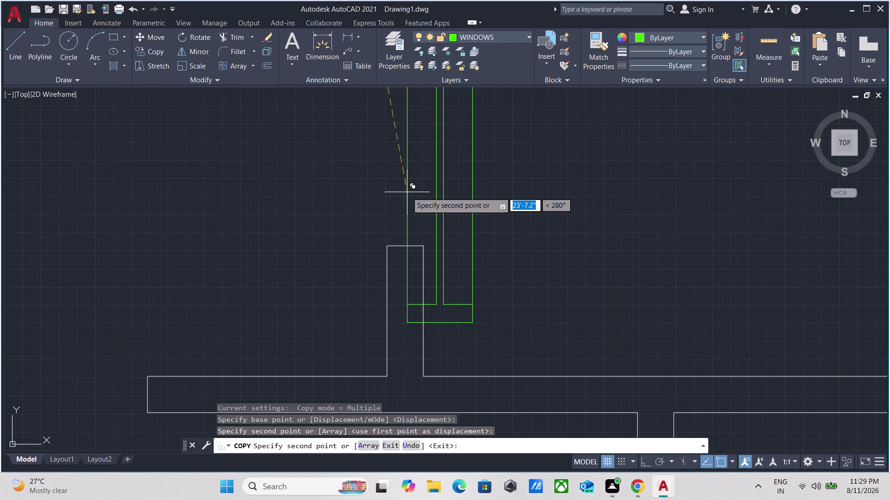
scroll(down, 3)
scroll(down, 3)
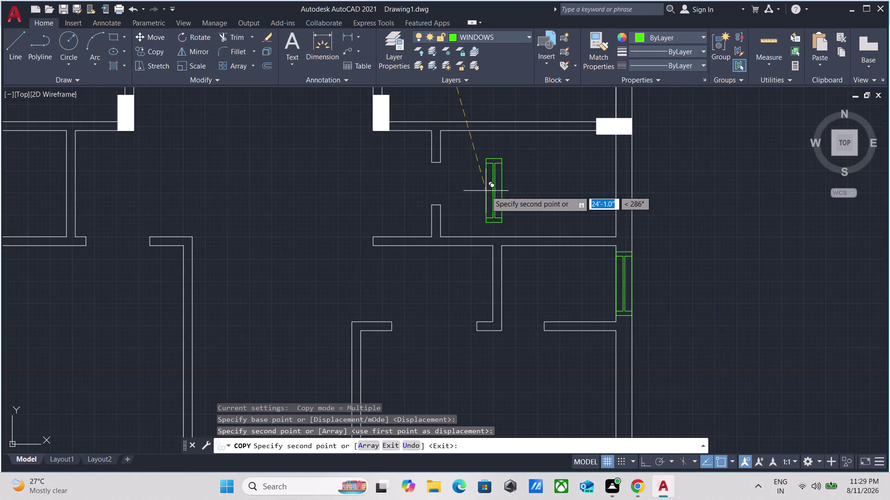
middle_drag(486, 190, 502, 230)
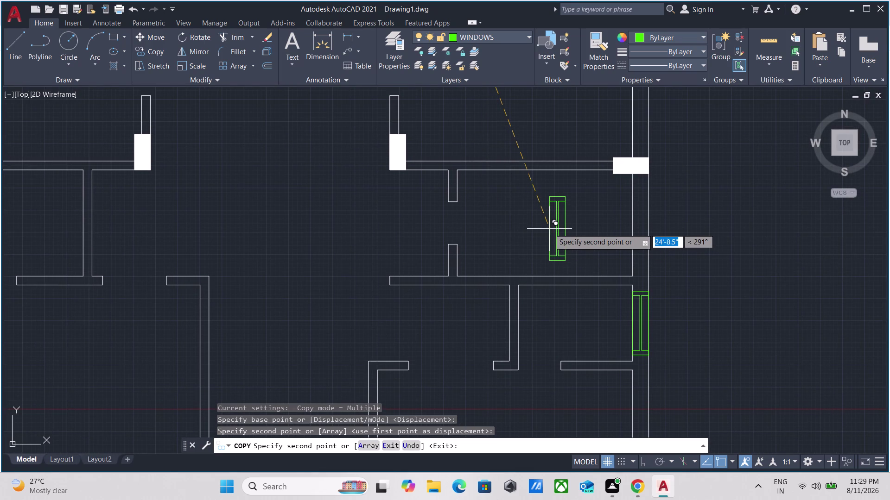
scroll(down, 3)
scroll(up, 3)
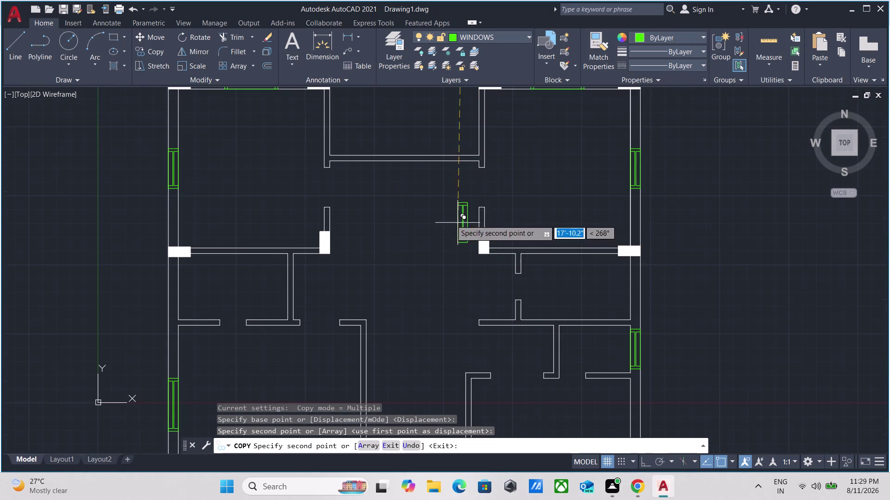
scroll(up, 3)
scroll(down, 3)
middle_drag(392, 220, 393, 210)
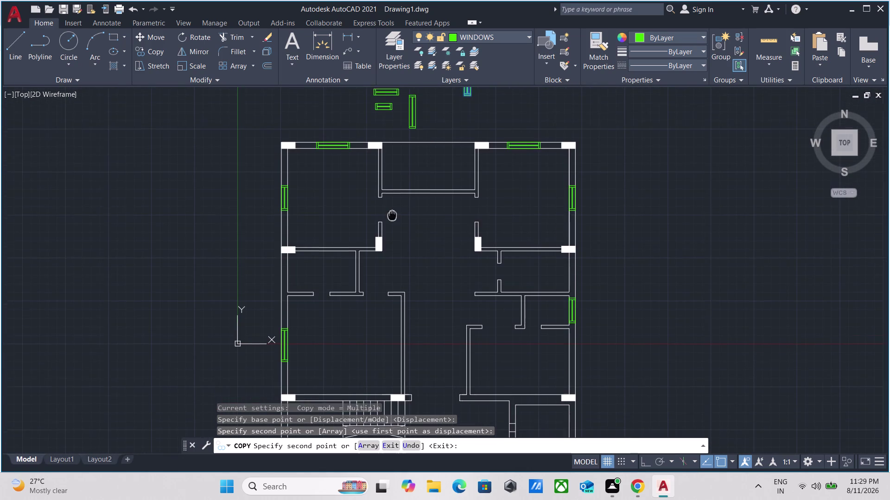
middle_drag(392, 210, 392, 152)
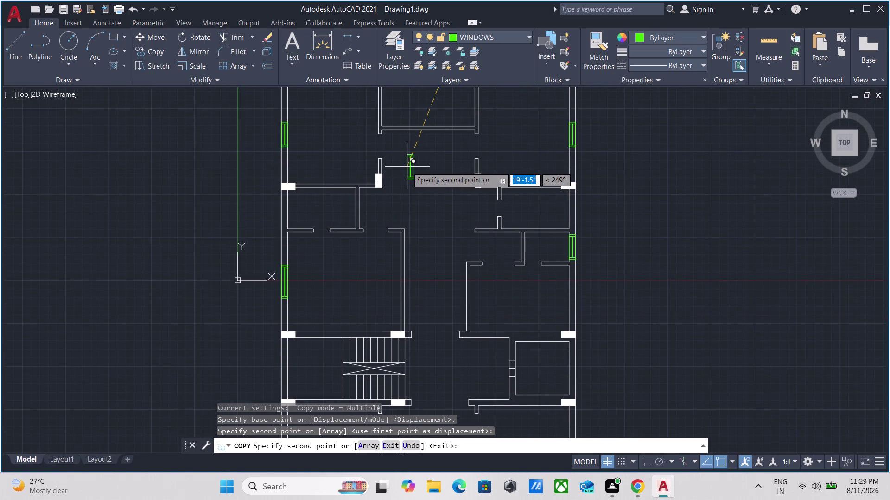
scroll(down, 3)
scroll(up, 3)
scroll(down, 3)
middle_drag(456, 325, 470, 131)
scroll(up, 3)
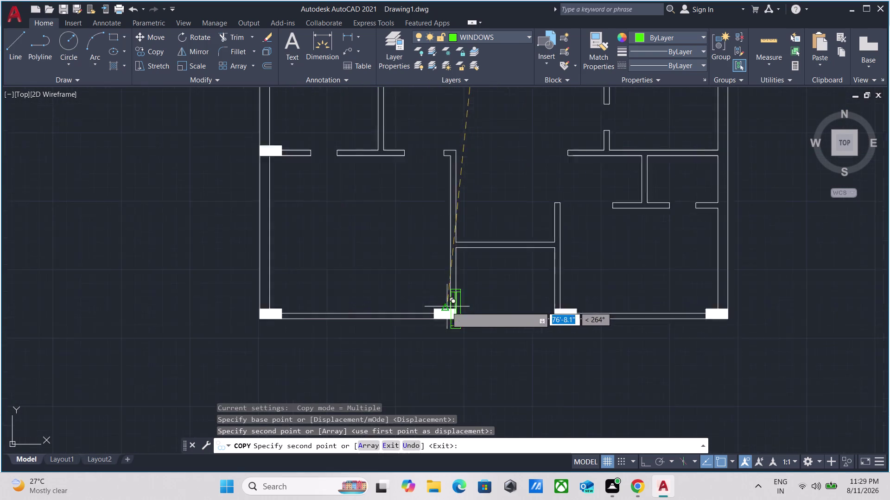
scroll(up, 3)
scroll(down, 3)
middle_drag(368, 271, 372, 283)
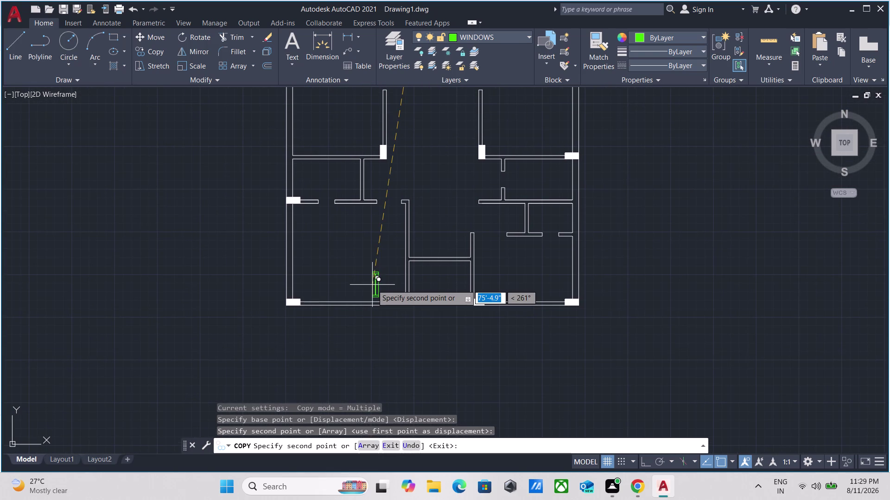
scroll(up, 3)
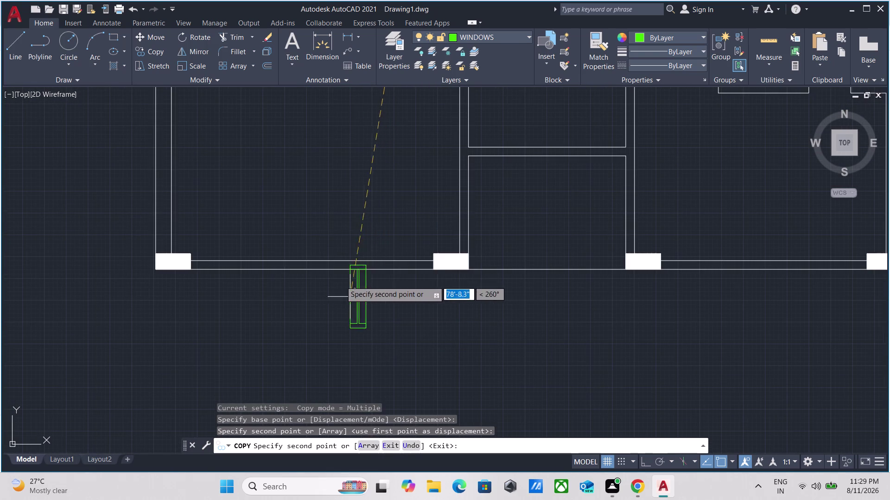
scroll(down, 3)
middle_drag(312, 189, 299, 280)
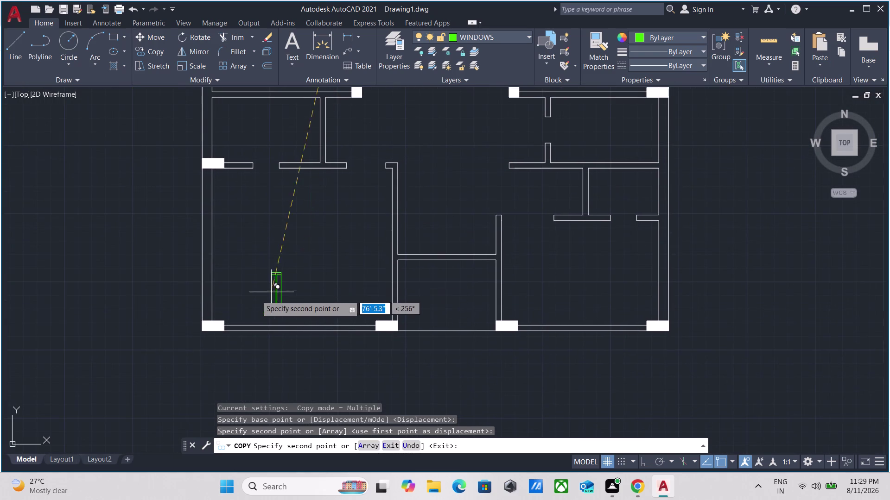
scroll(up, 3)
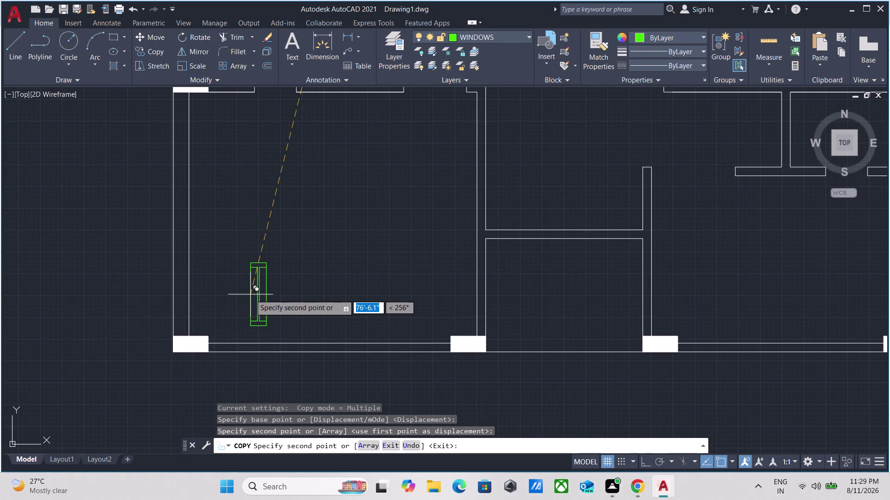
scroll(up, 3)
scroll(down, 3)
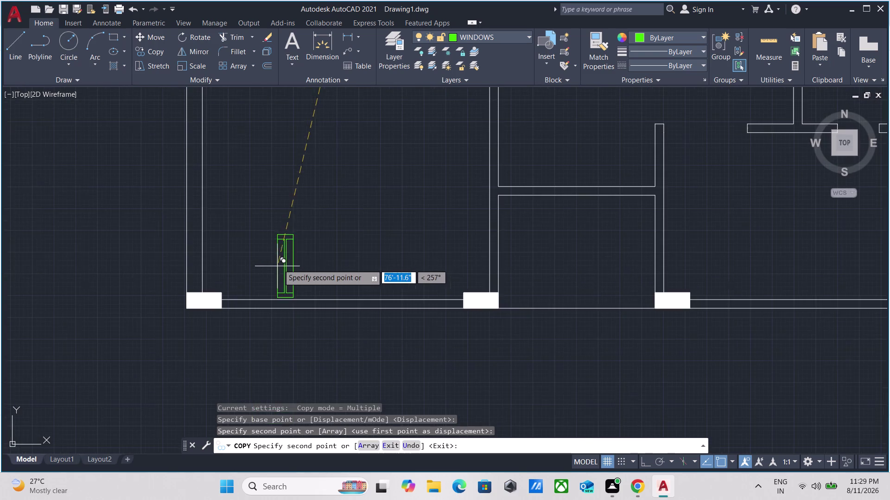
scroll(down, 3)
scroll(down, 3)
middle_drag(458, 162, 462, 382)
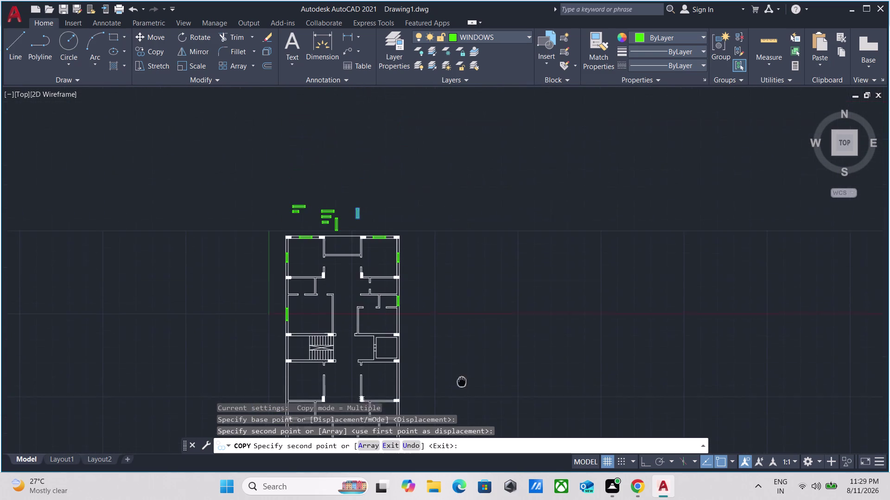
middle_drag(462, 382, 462, 385)
scroll(up, 3)
middle_drag(451, 189, 446, 277)
scroll(down, 3)
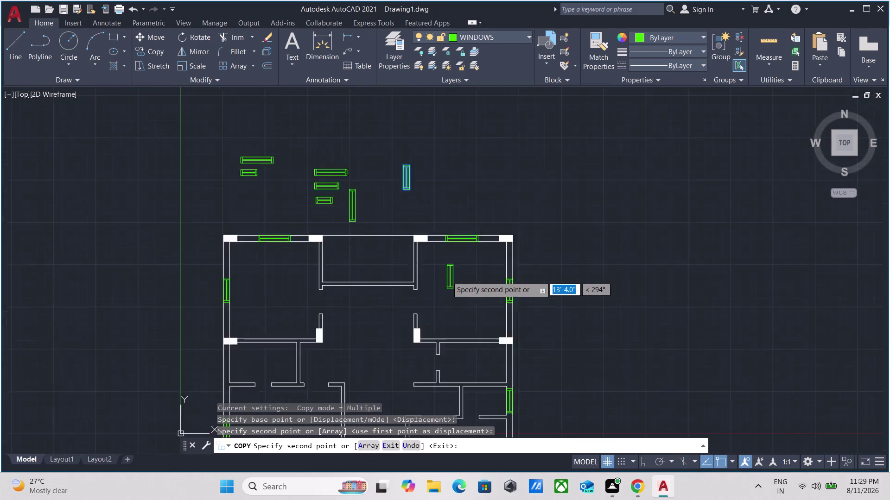
scroll(down, 3)
middle_drag(446, 276, 506, 0)
scroll(up, 3)
key(Escape)
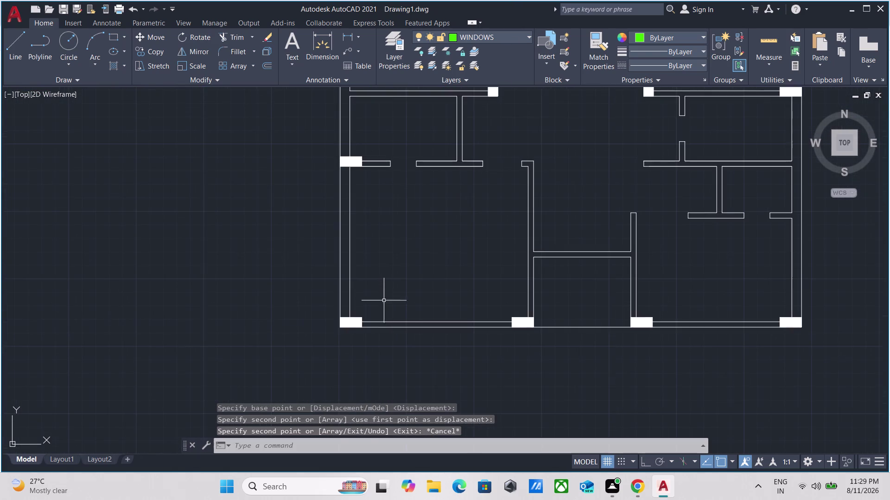
Erase the lower wall line between the columns.
scroll(up, 3)
drag(408, 354, 400, 328)
click(397, 299)
scroll(down, 3)
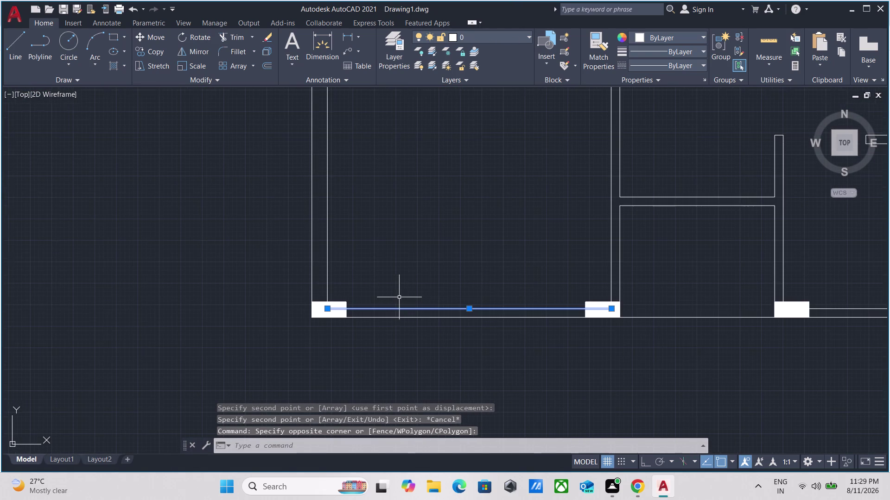
right_click(477, 276)
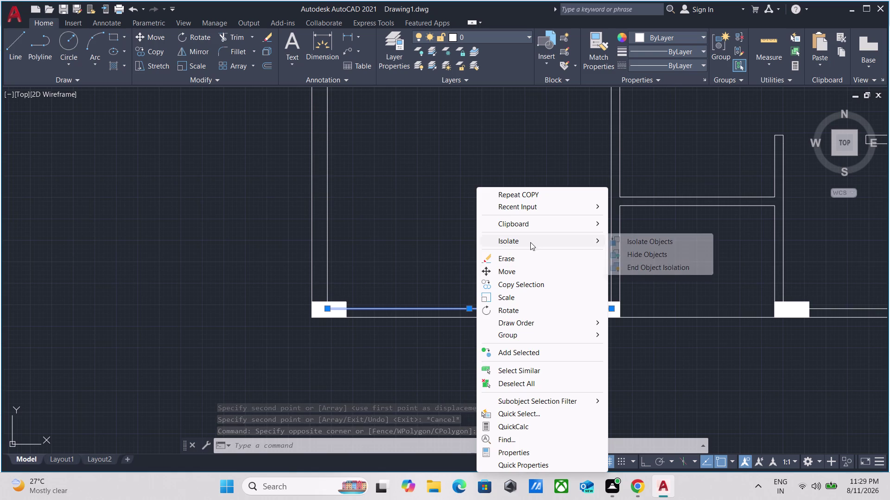
click(521, 256)
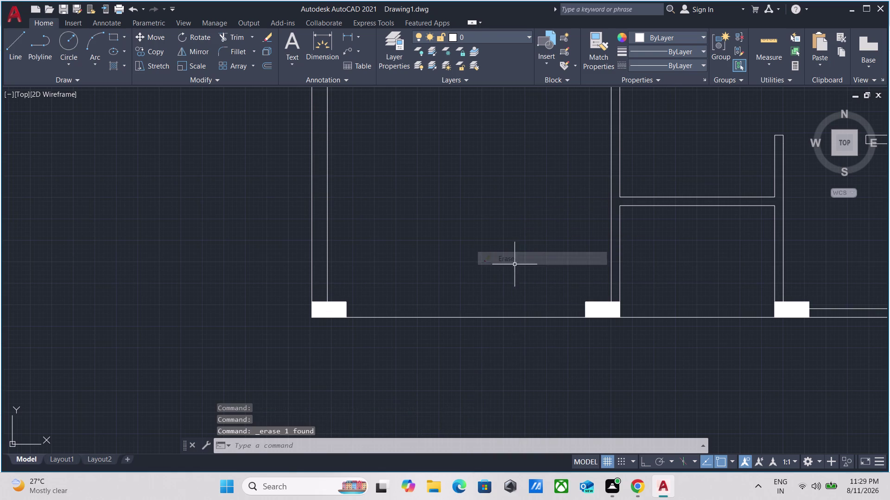
Select the remaining bottom wall line and attempt an offset, then cancel it.
scroll(up, 3)
drag(473, 326, 467, 319)
click(442, 290)
scroll(down, 3)
middle_drag(451, 266, 438, 294)
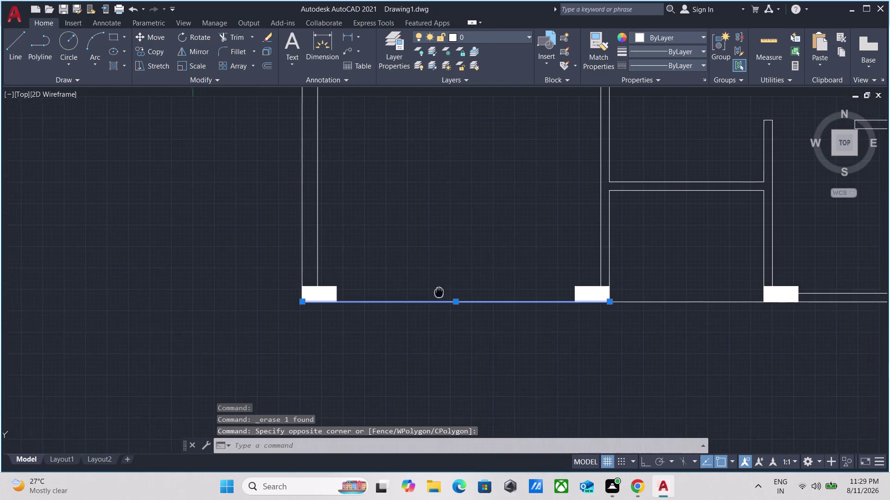
middle_drag(438, 293, 434, 302)
key(o)
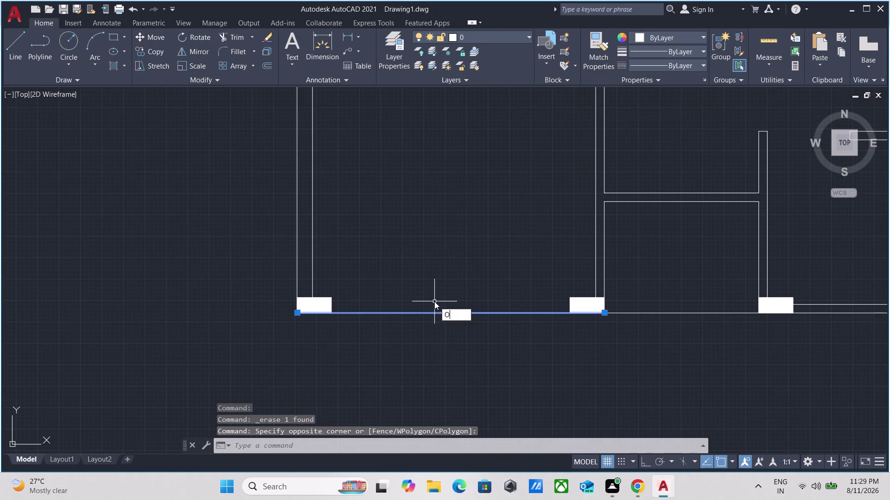
key(Return)
click(443, 309)
click(447, 287)
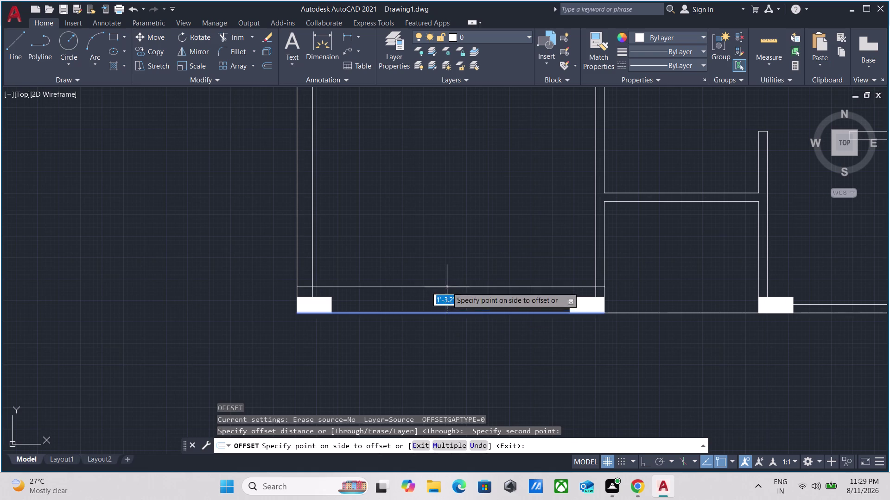
key(Escape)
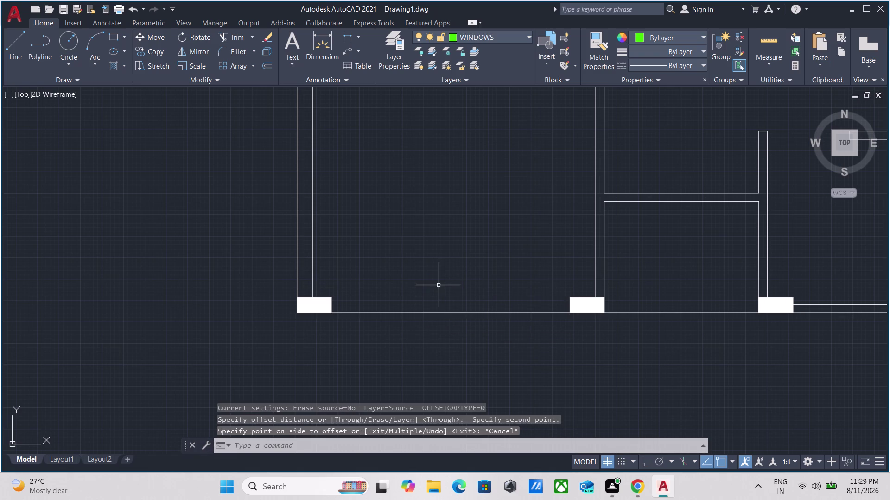
Offset the bottom wall line upward by 9 inches.
drag(451, 335, 438, 312)
click(427, 280)
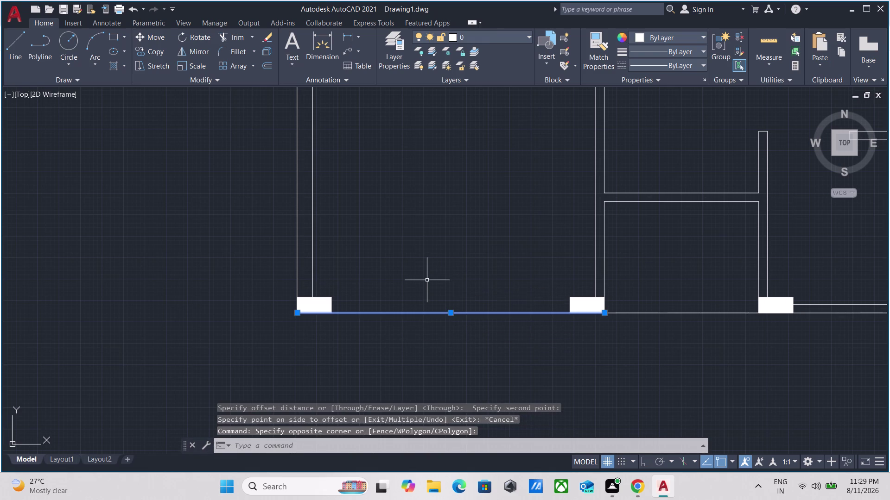
key(o)
key(Return)
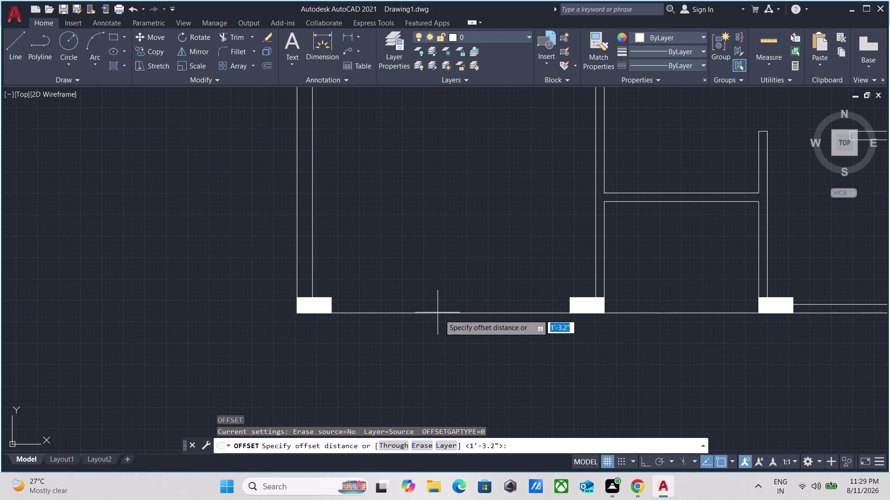
drag(449, 313, 449, 308)
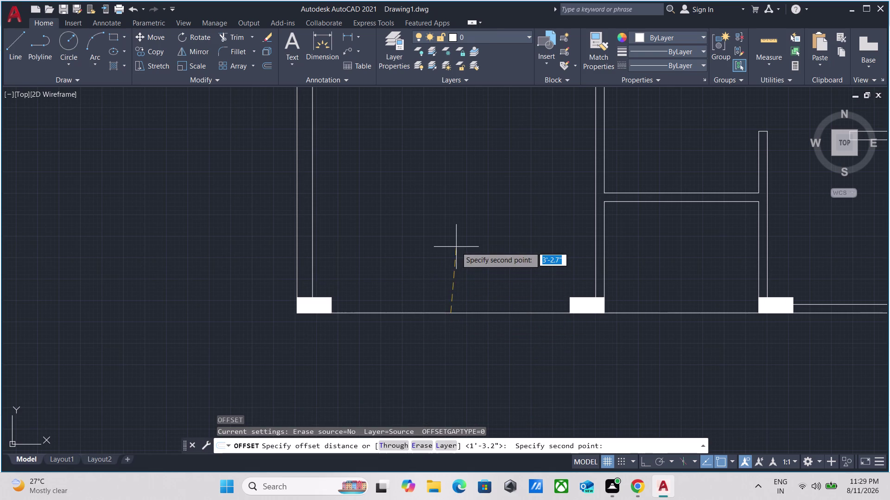
click(456, 247)
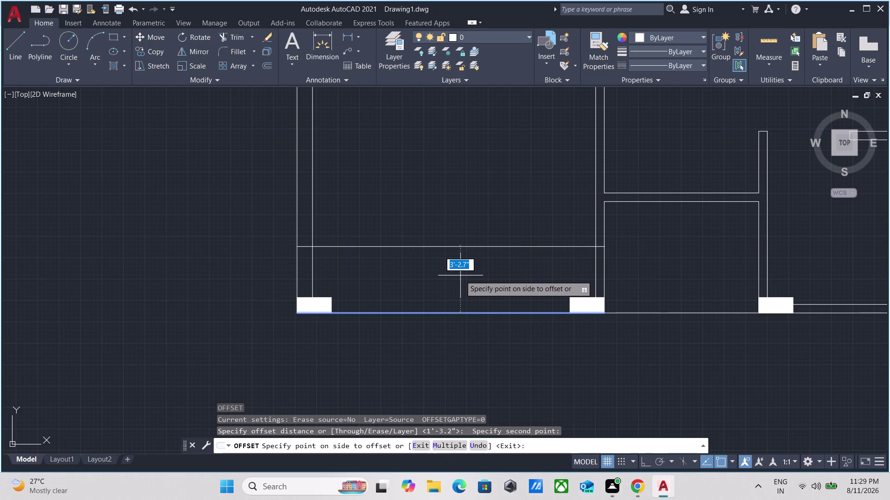
key(F9)
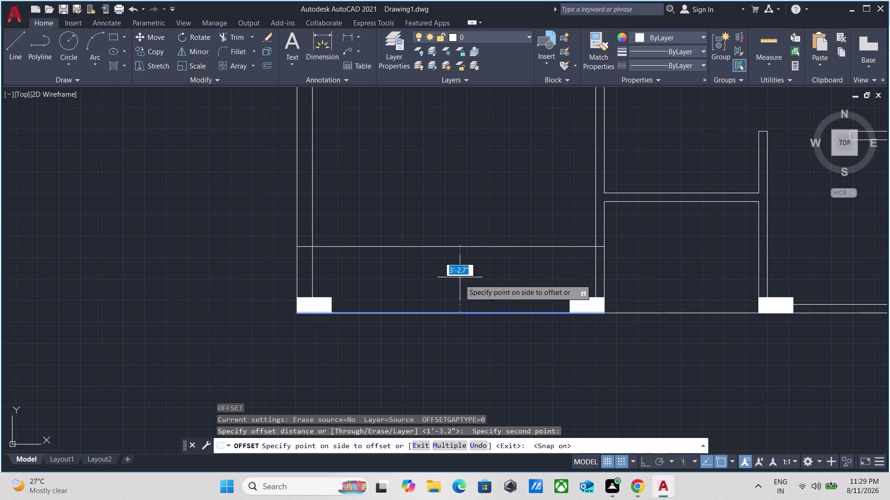
key(9)
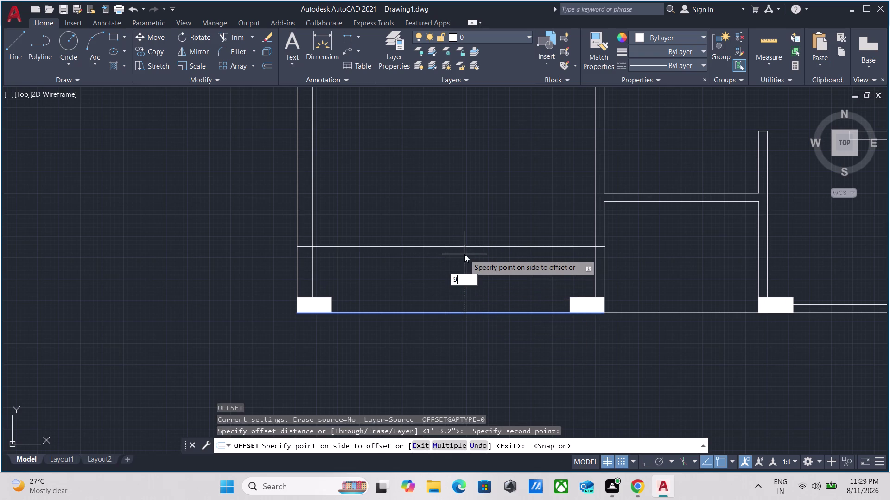
key(shift+quotedbl)
key(Return)
key(Escape)
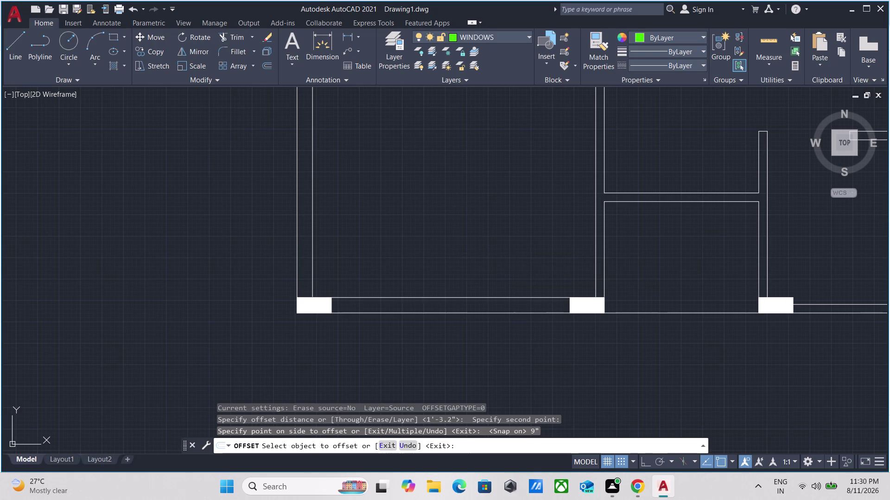
Pan along the bottom wall and select the stray line between two columns.
scroll(down, 3)
middle_drag(730, 349, 353, 354)
scroll(up, 3)
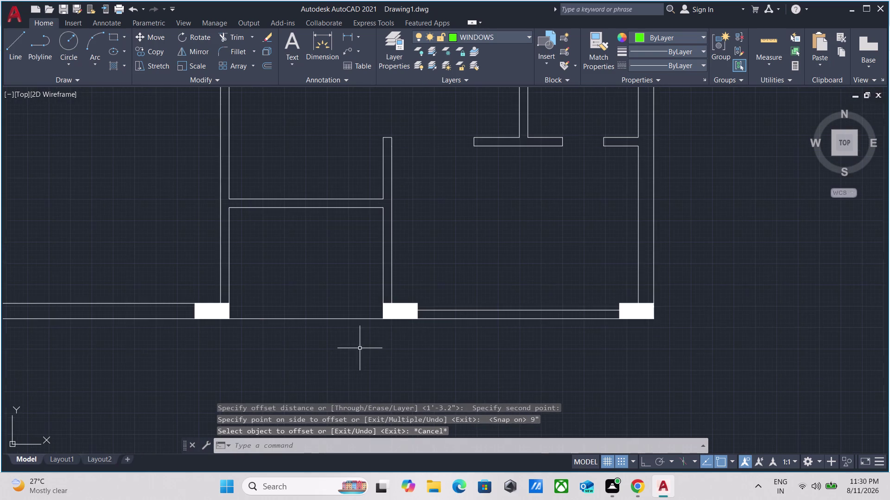
scroll(up, 3)
click(539, 306)
Erase the stray line in the bottom bay between the columns.
click(499, 269)
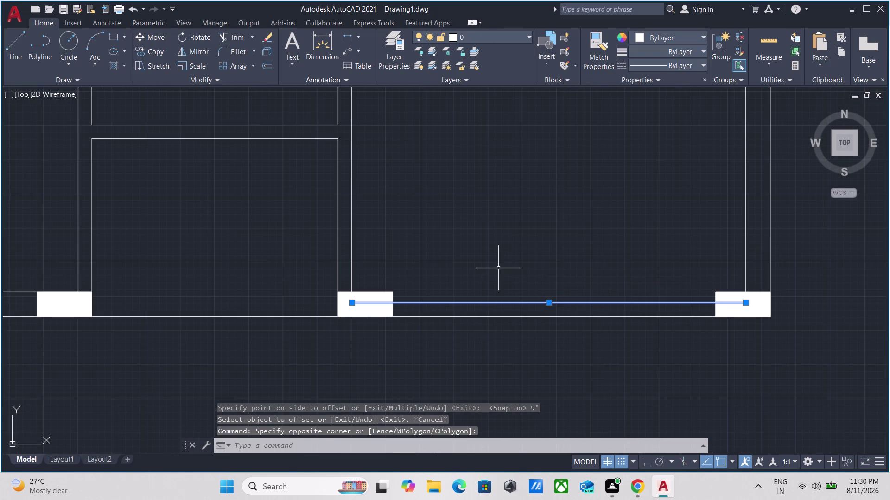
right_click(498, 268)
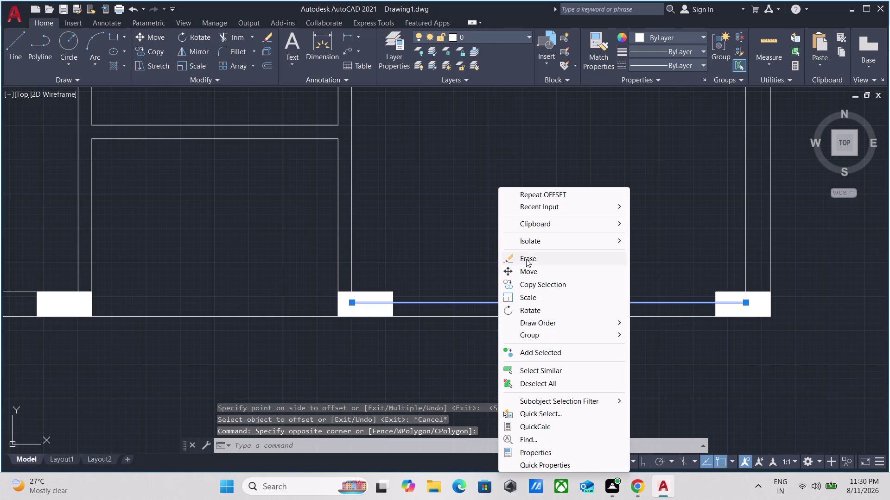
click(526, 259)
Offset the bottom wall line 9" upward to form the inner wall line.
drag(540, 340, 533, 333)
click(501, 277)
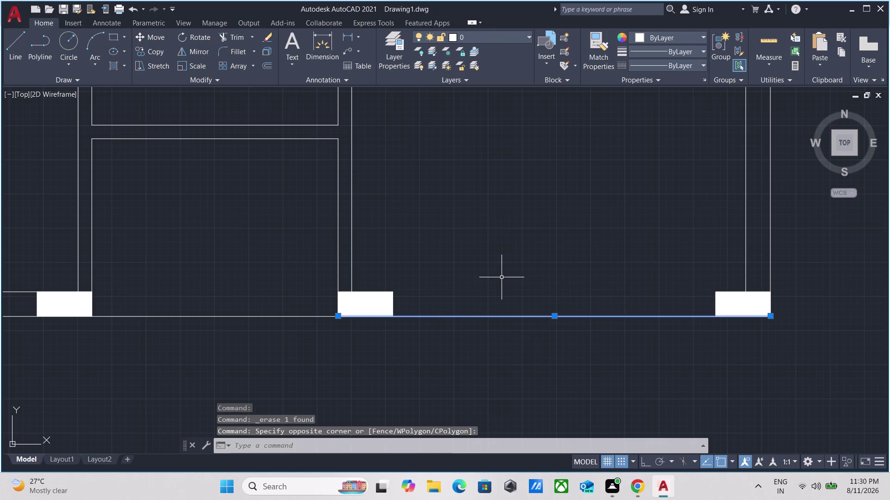
key(o)
key(Return)
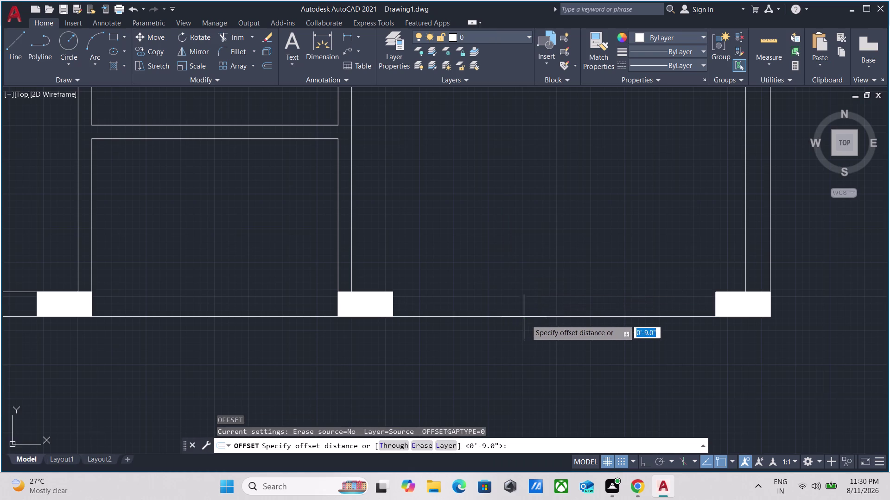
drag(557, 314, 557, 304)
click(558, 264)
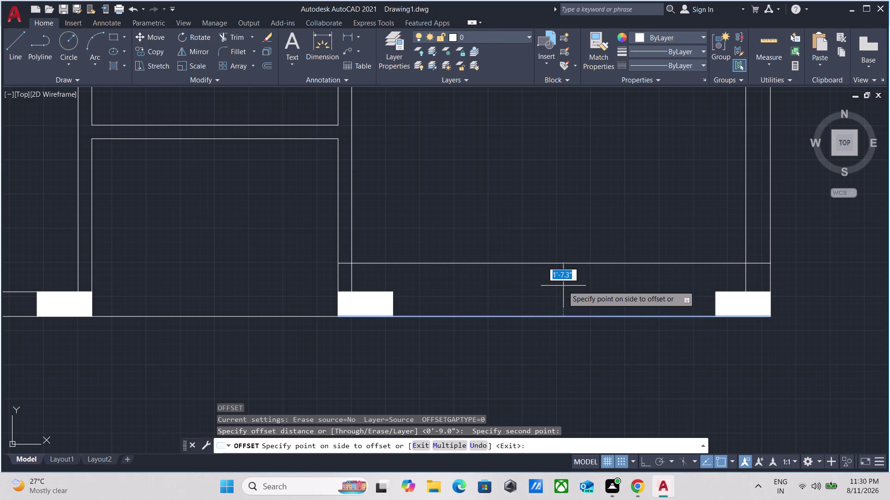
key(9)
key(shift+quotedbl)
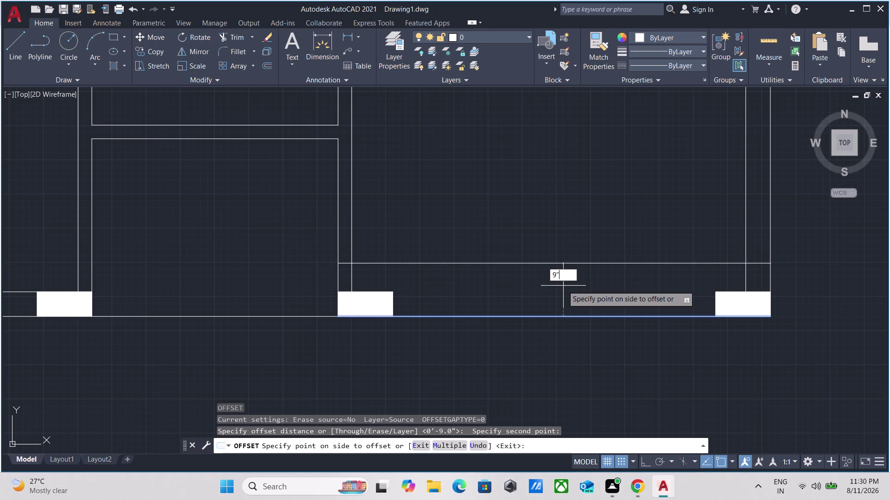
key(Return)
key(Escape)
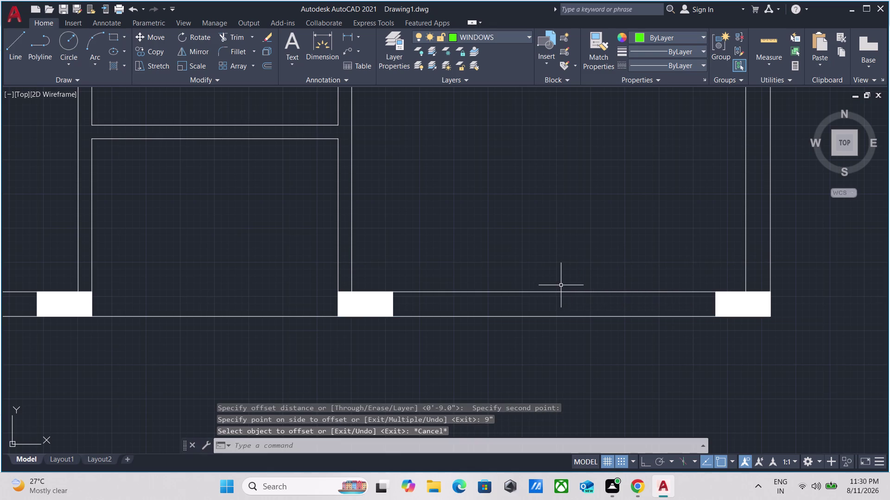
Zoom out and pan past the plan's top wall to frame the green window blocks.
scroll(up, 3)
scroll(down, 3)
scroll(down, 3)
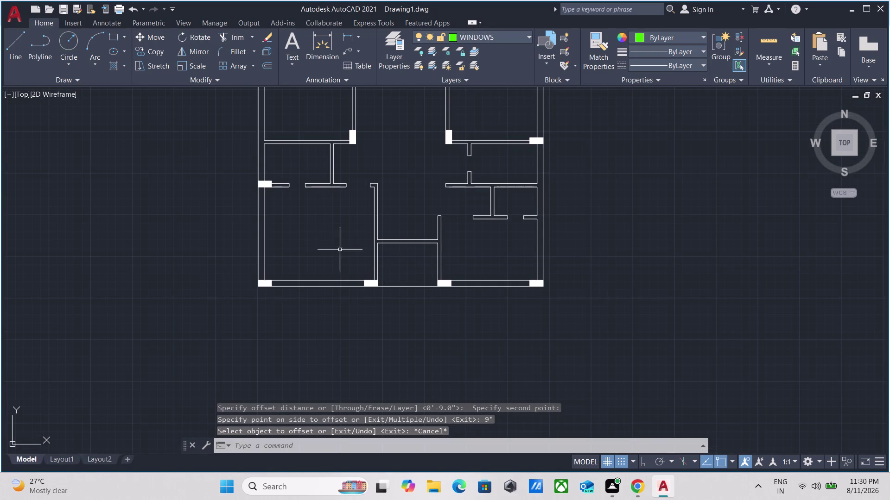
middle_drag(335, 243, 348, 320)
scroll(down, 3)
middle_drag(385, 225, 385, 258)
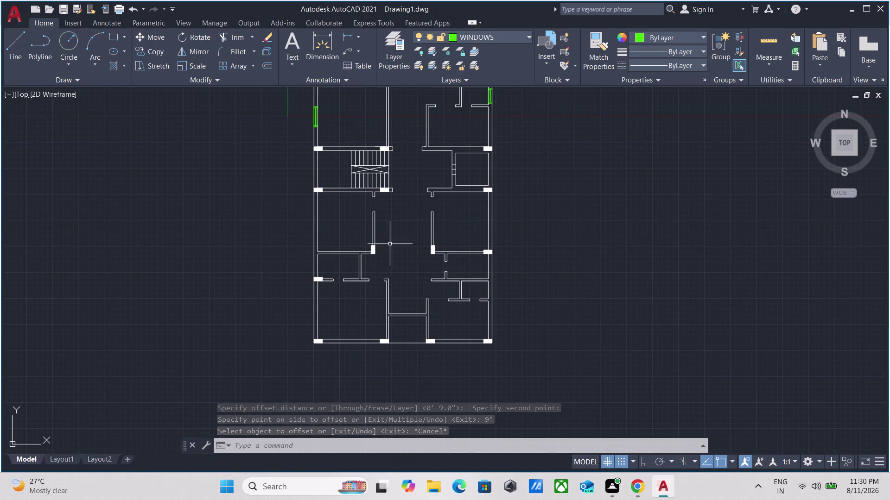
middle_drag(399, 205, 370, 309)
middle_drag(428, 117, 419, 195)
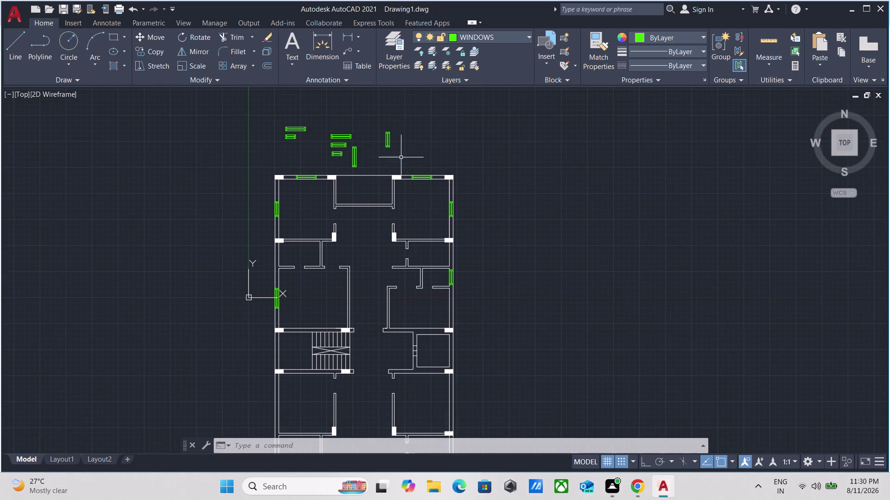
scroll(up, 3)
scroll(up, 3)
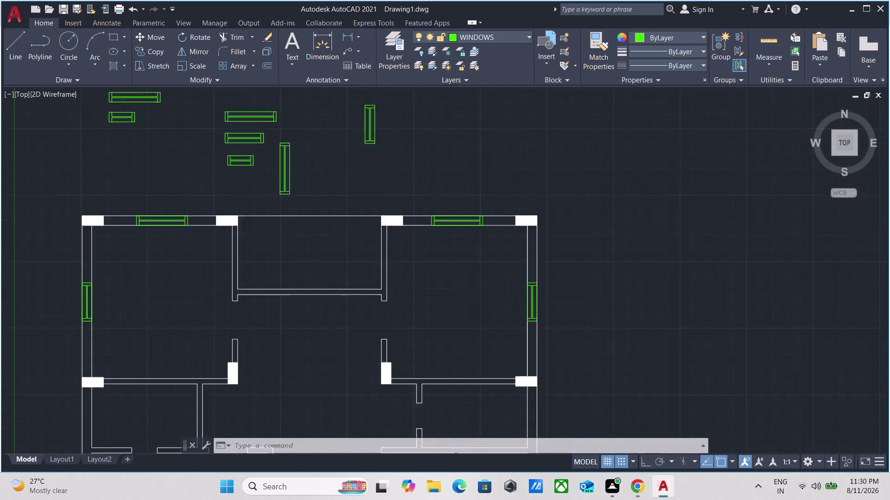
scroll(down, 3)
scroll(down, 3)
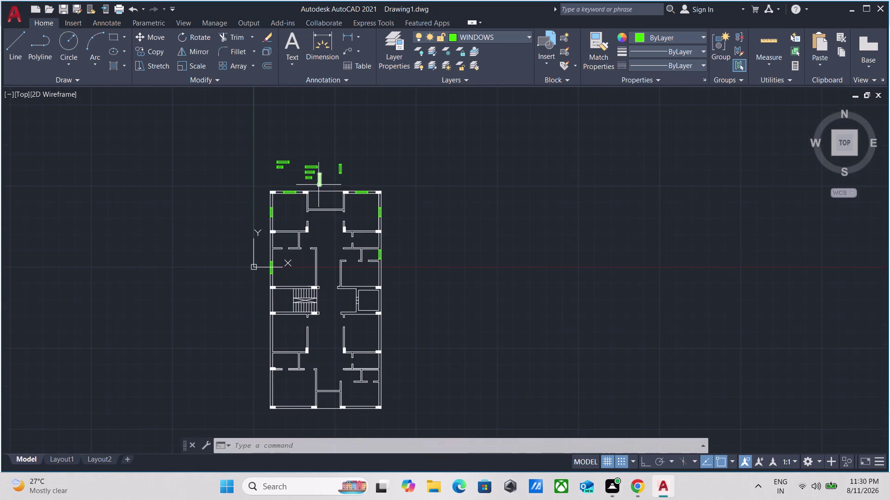
scroll(up, 3)
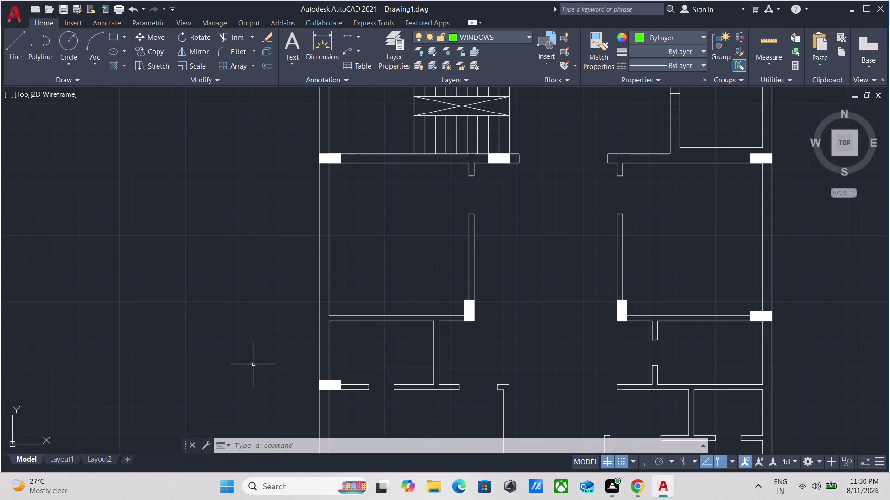
scroll(down, 3)
middle_drag(366, 259, 364, 276)
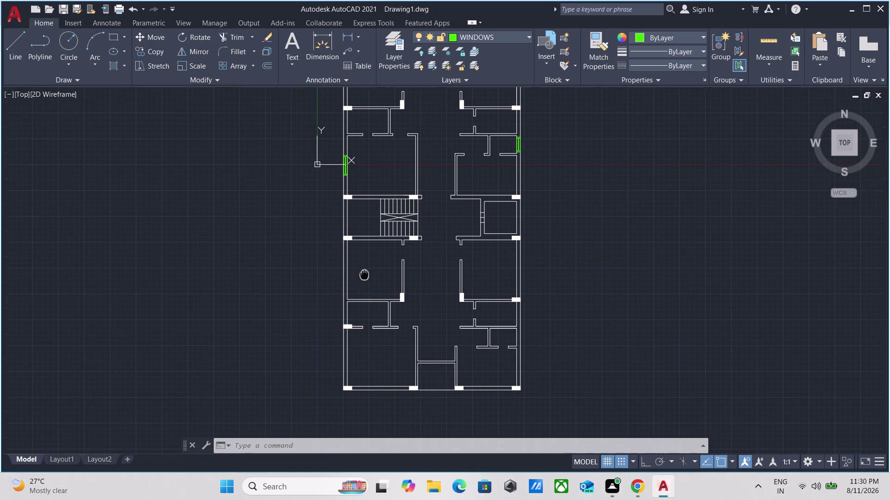
middle_drag(364, 277, 362, 287)
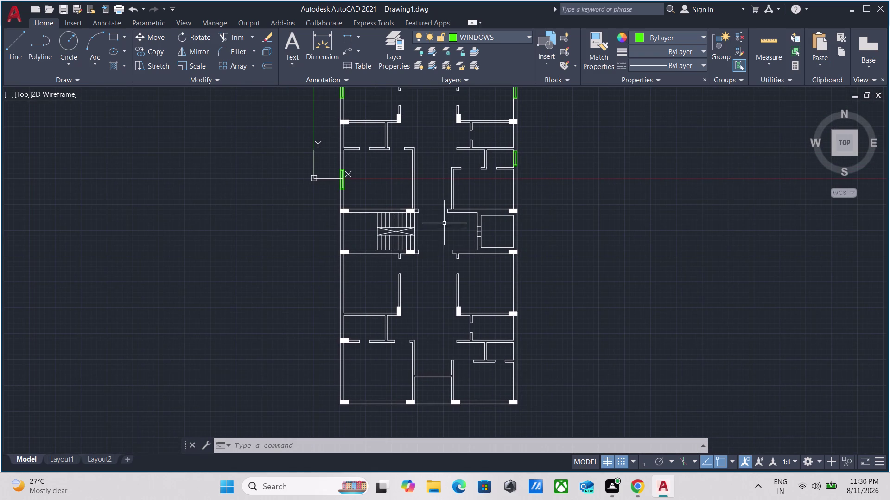
scroll(up, 3)
scroll(down, 3)
middle_drag(442, 198, 416, 342)
scroll(up, 3)
scroll(down, 3)
middle_drag(339, 150, 384, 240)
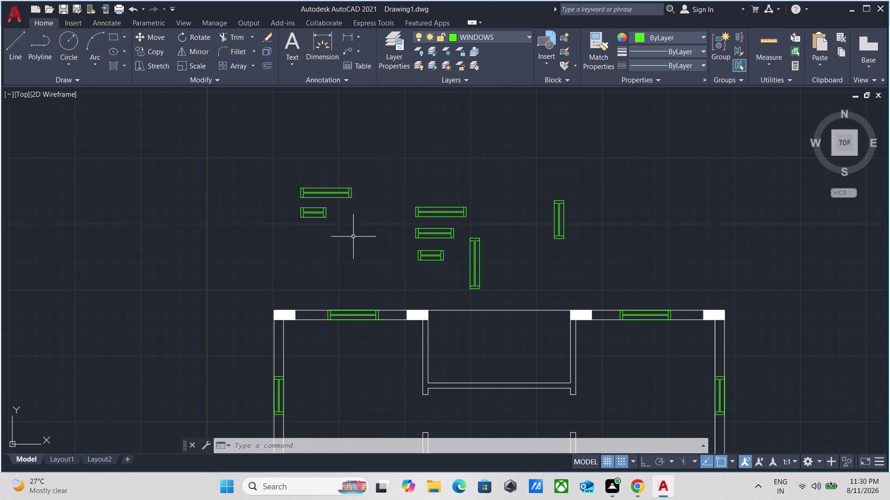
Copy the short window block to a spot below the original with CO.
drag(353, 236, 341, 225)
click(310, 207)
scroll(up, 3)
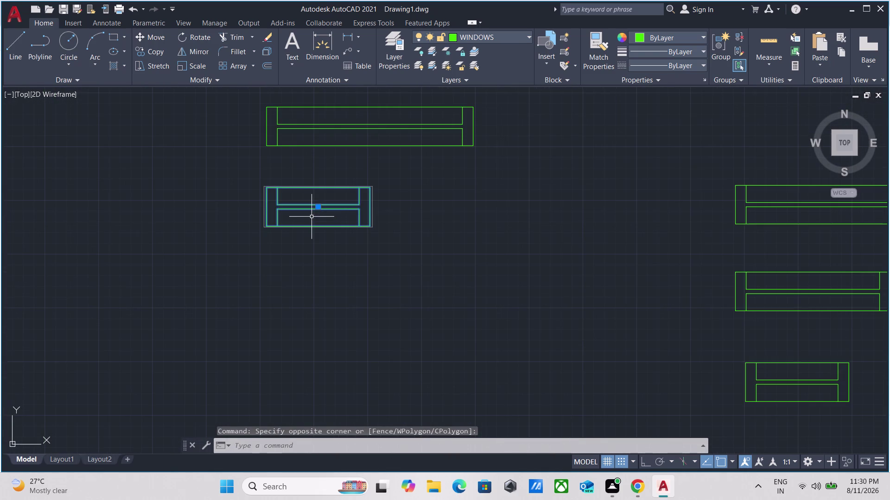
text(C)
text(O)
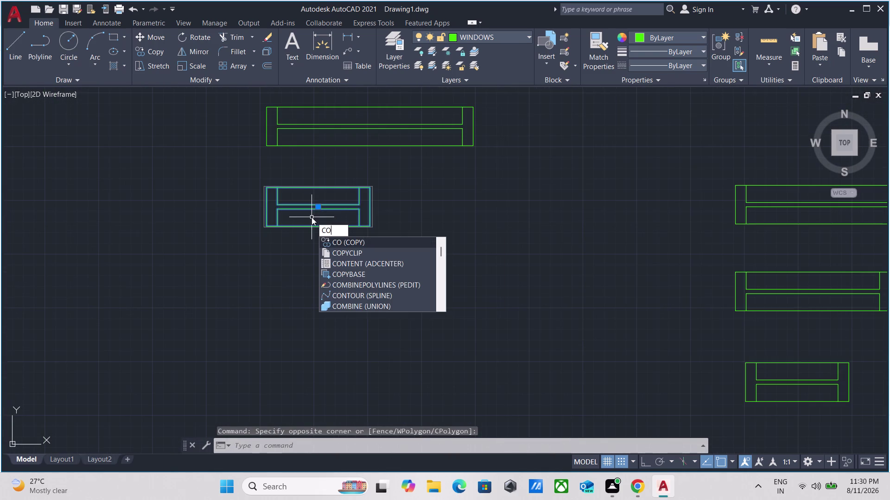
key(Return)
click(263, 227)
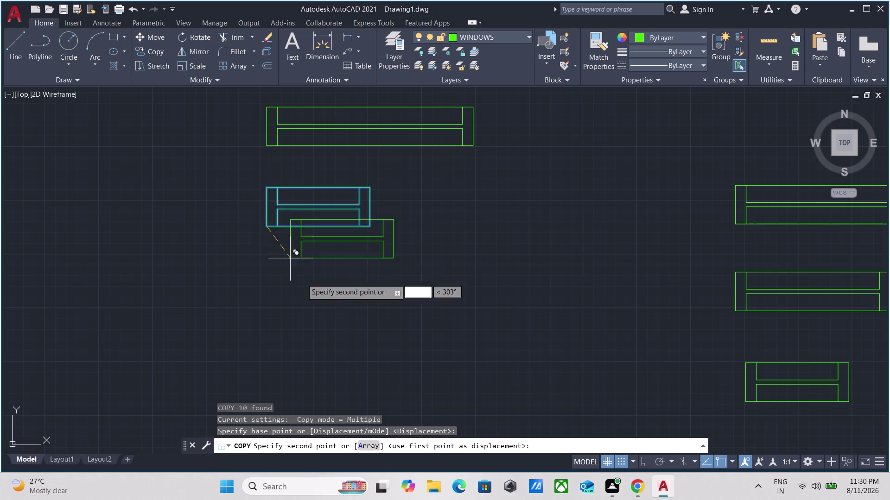
scroll(down, 3)
middle_drag(314, 324, 313, 246)
click(307, 283)
key(Escape)
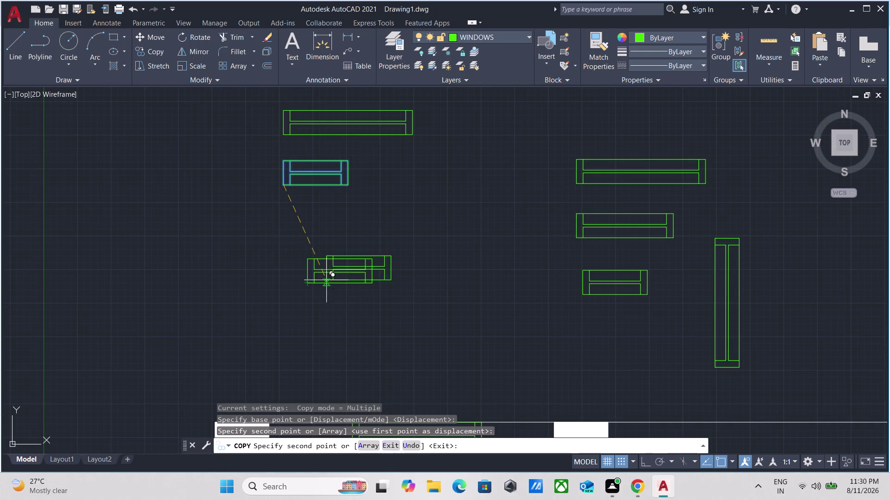
Rotate the window copy 270° upright with Ortho on.
drag(380, 310, 371, 292)
click(344, 252)
text(R)
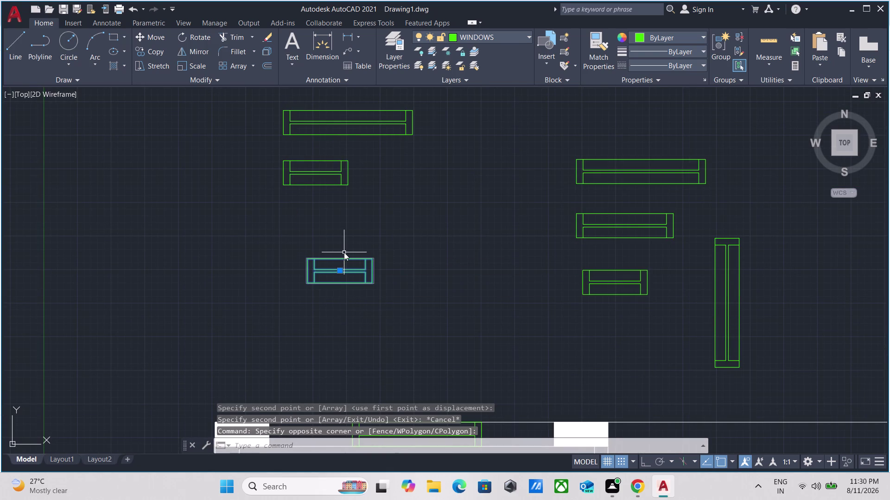
text(O)
key(Return)
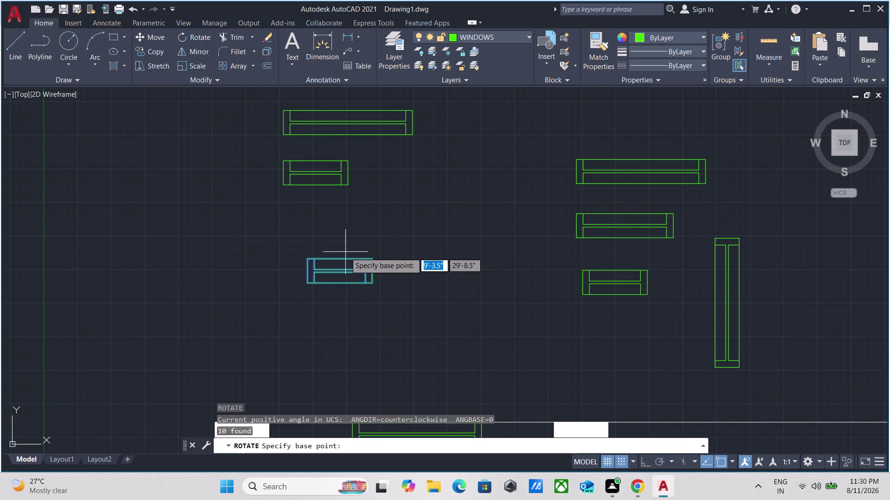
click(373, 283)
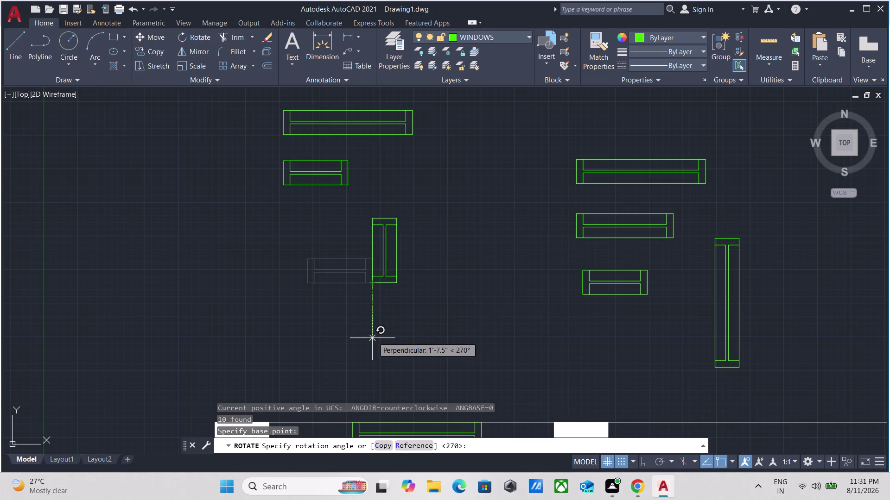
key(F8)
drag(371, 356, 371, 351)
drag(413, 307, 406, 297)
click(372, 208)
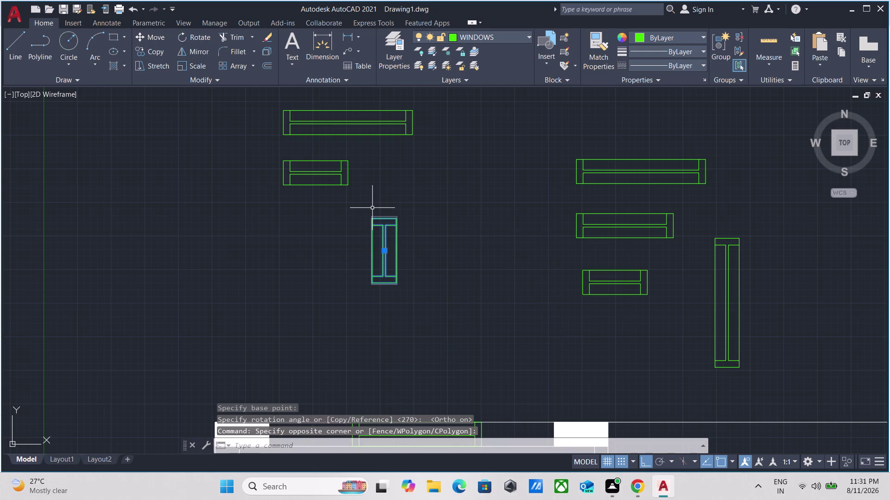
Copy the upright window block into the left exterior wall opening.
text(CO)
key(Return)
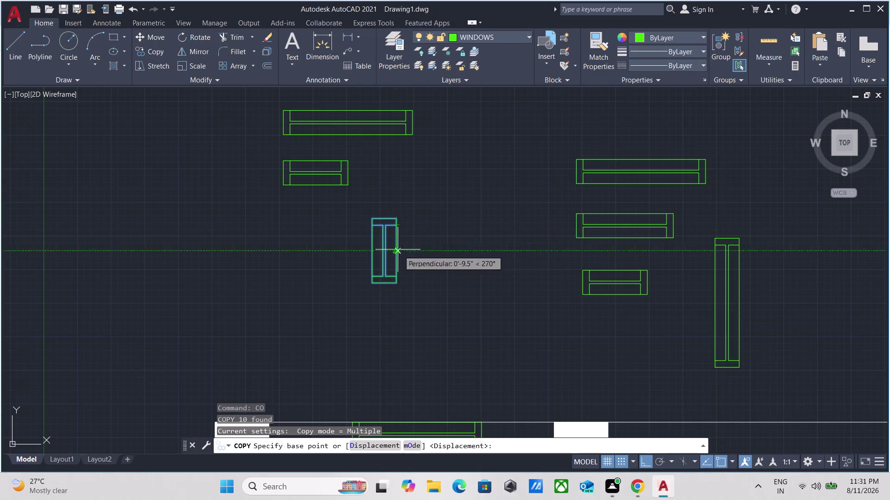
drag(372, 248, 375, 240)
scroll(down, 3)
middle_drag(449, 290, 441, 209)
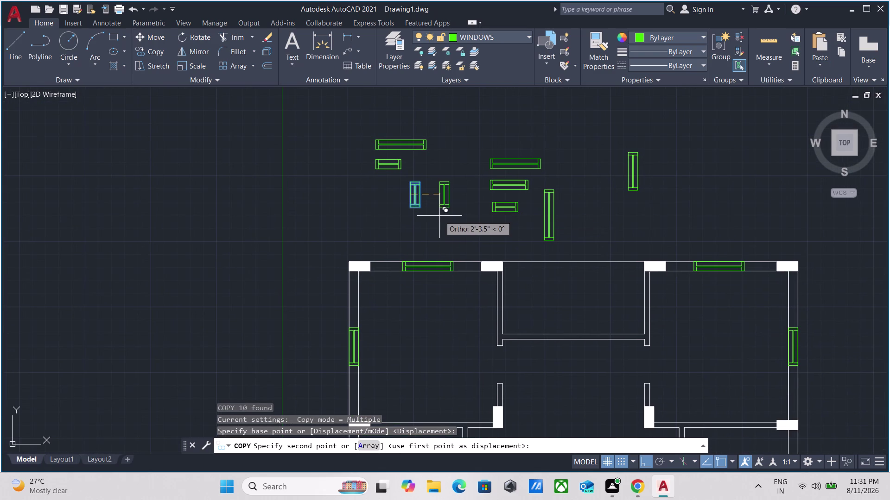
key(F8)
scroll(down, 3)
middle_drag(417, 369, 444, 162)
scroll(up, 3)
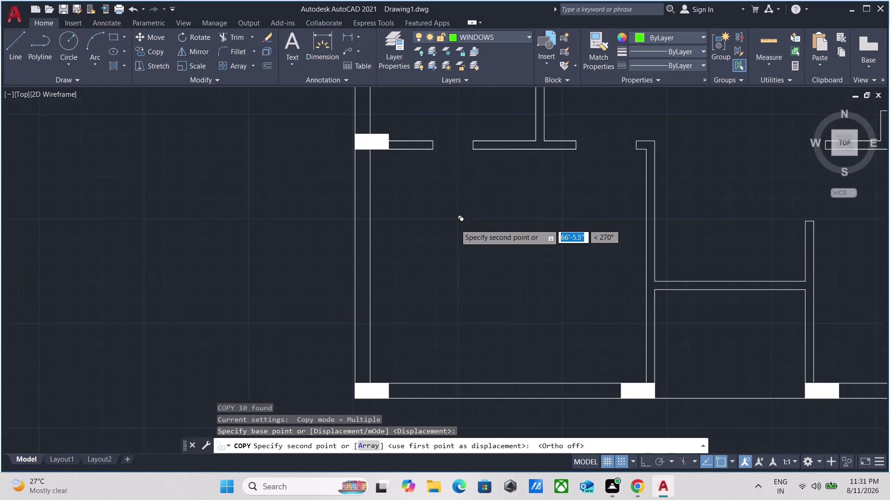
scroll(down, 3)
middle_click(422, 236)
scroll(up, 3)
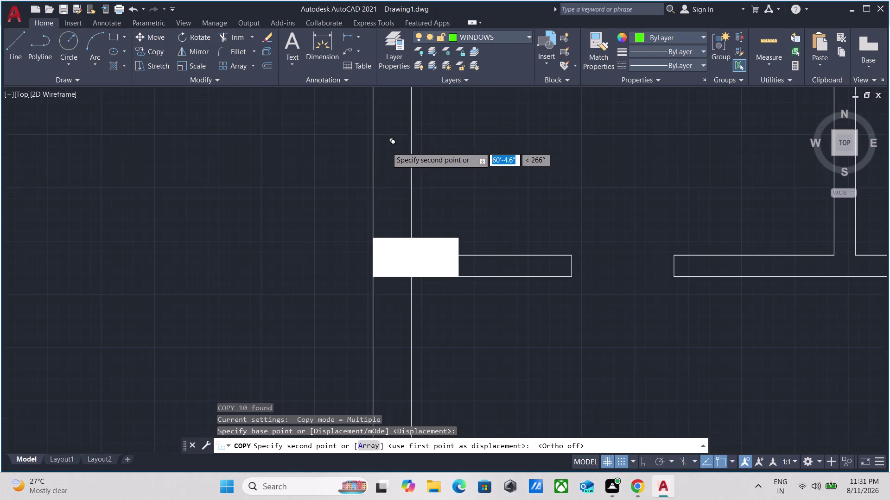
scroll(down, 3)
middle_drag(375, 138, 368, 209)
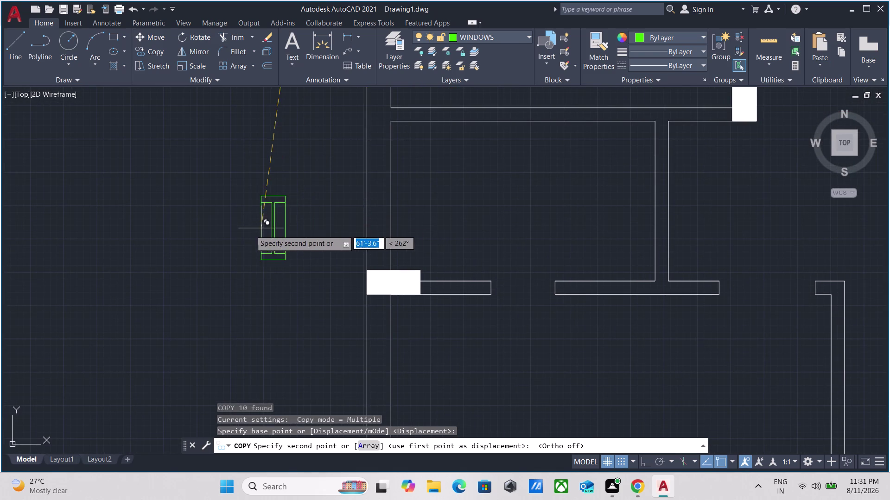
click(250, 230)
key(Escape)
Copy the window block into another wall opening.
drag(294, 283, 284, 267)
click(241, 175)
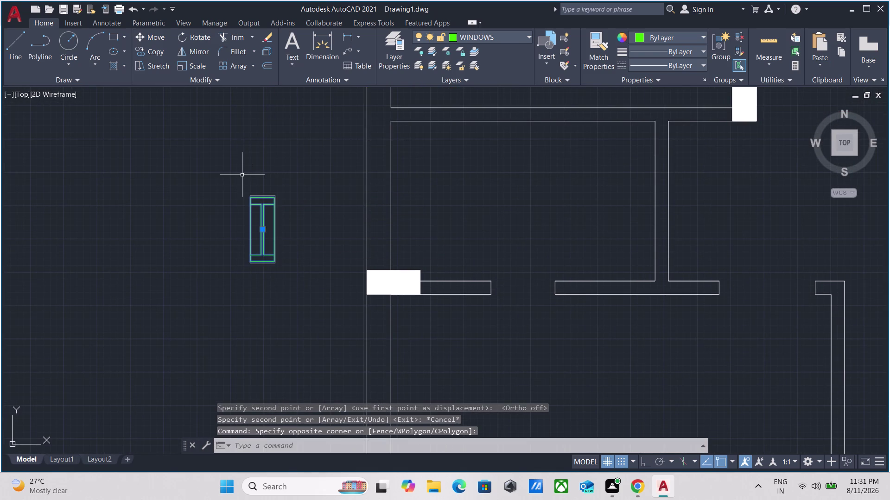
text(CO)
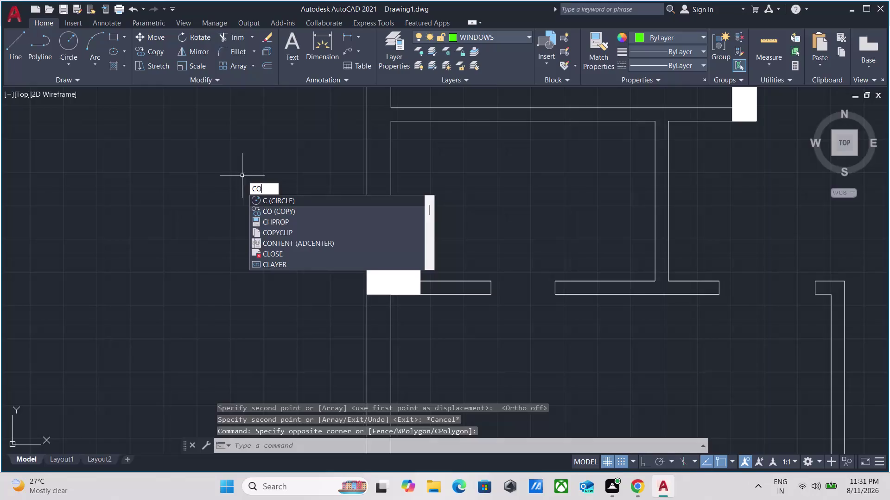
key(Return)
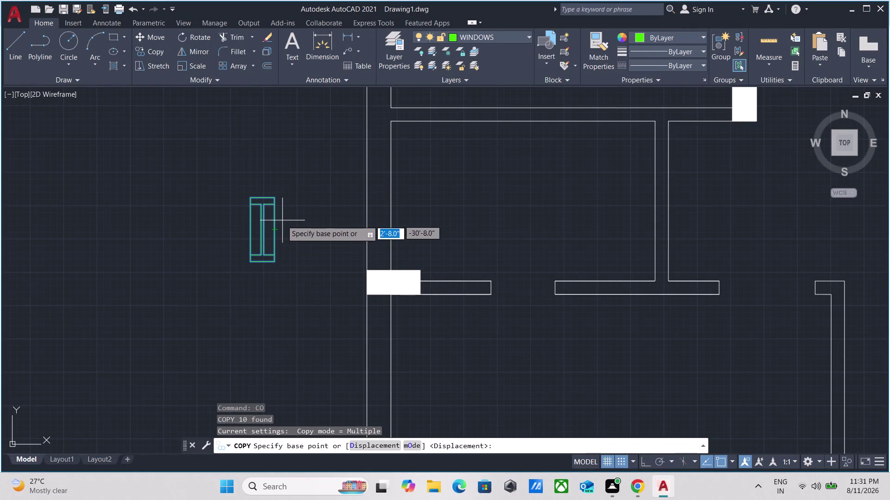
click(276, 227)
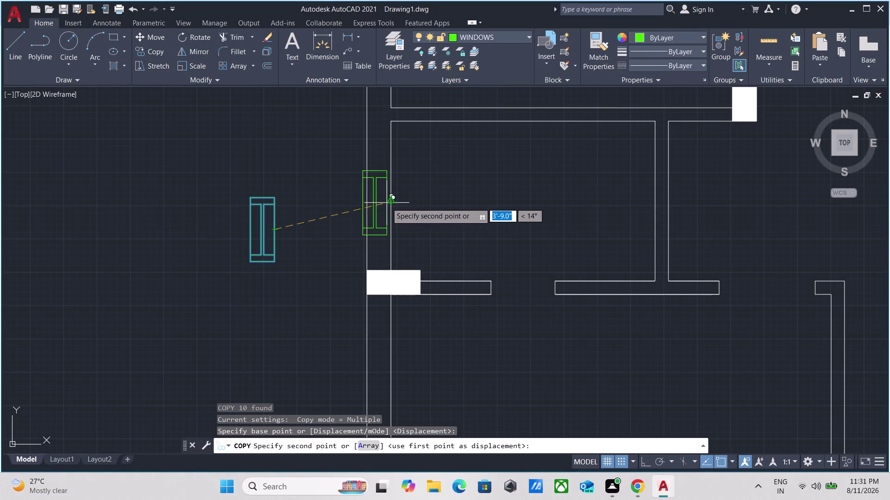
click(390, 204)
scroll(down, 3)
middle_drag(431, 183, 240, 216)
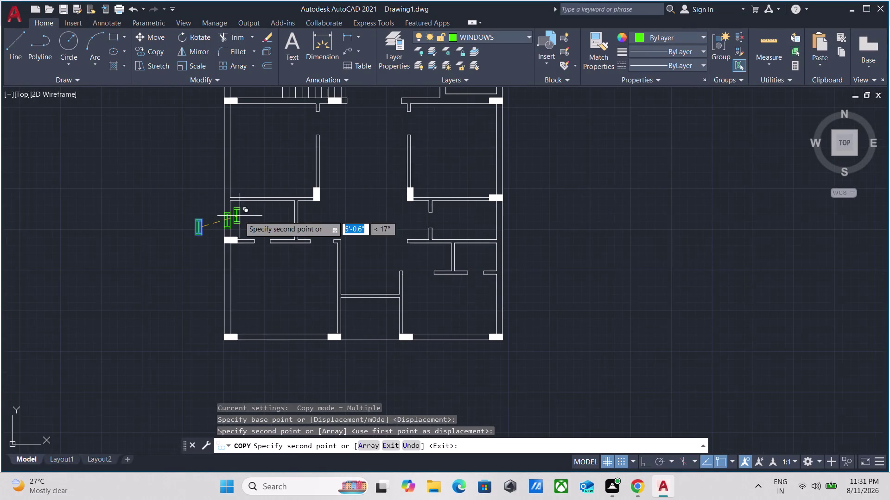
scroll(up, 3)
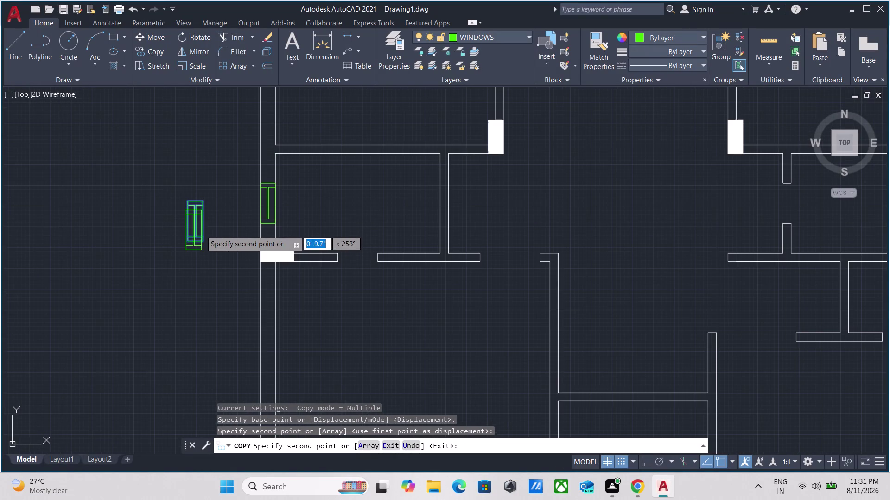
key(Escape)
Copy the window block across the plan into a right-hand wall opening.
drag(219, 272, 197, 251)
click(162, 198)
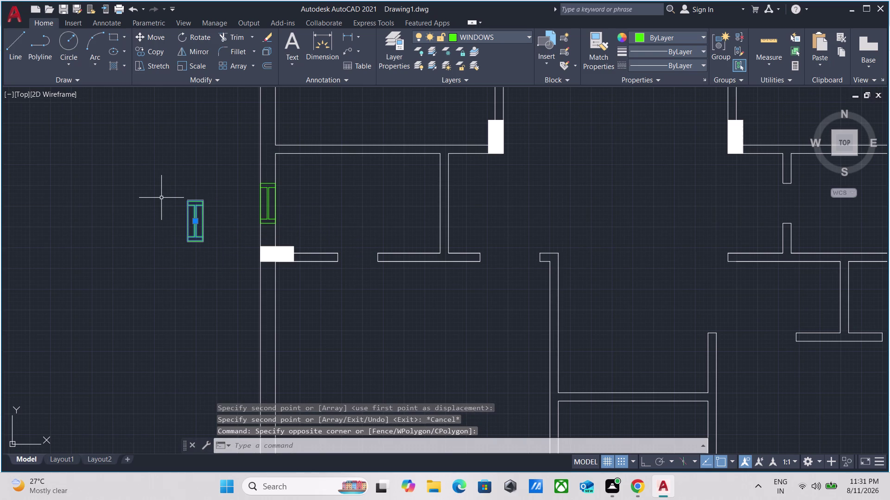
text(CO)
key(Return)
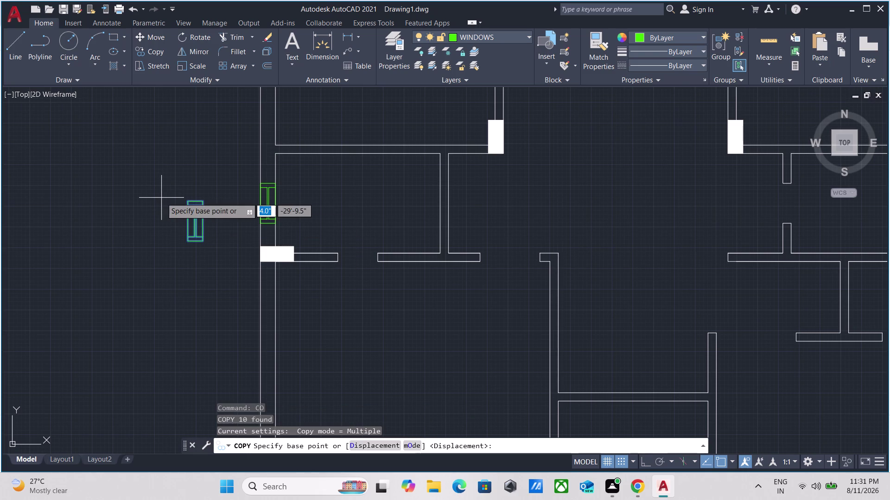
scroll(down, 3)
scroll(up, 3)
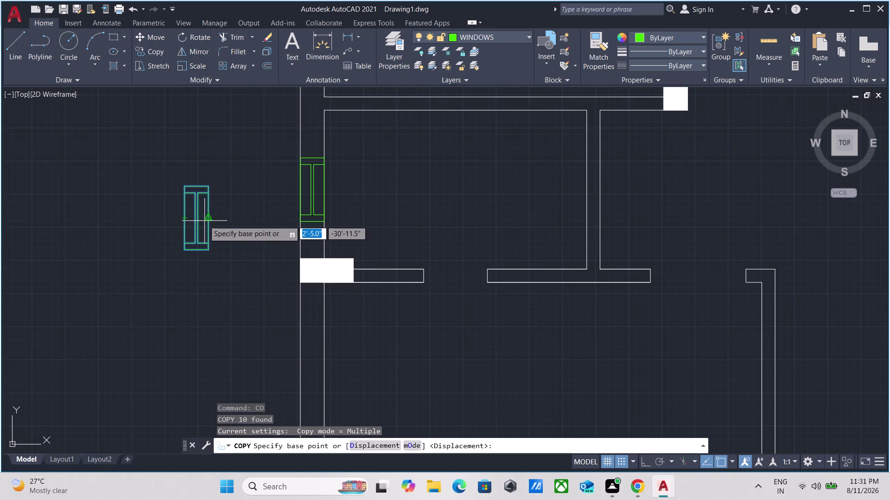
click(205, 219)
scroll(down, 3)
middle_drag(594, 175, 592, 174)
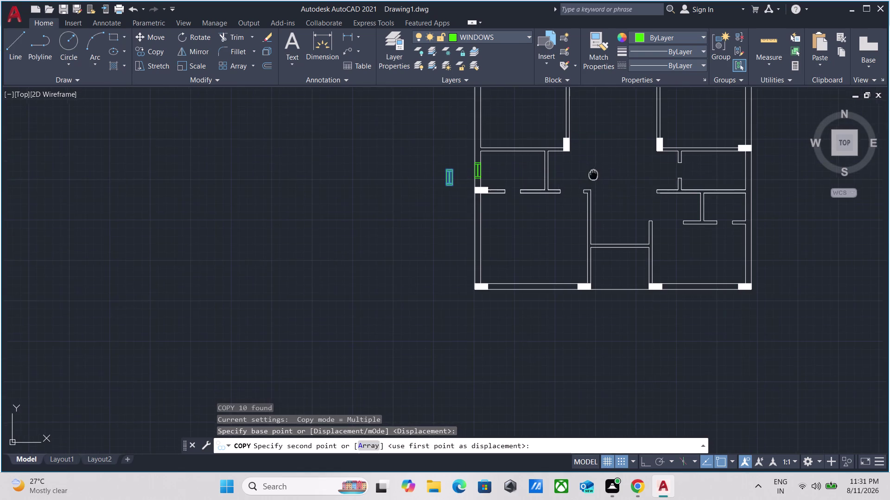
middle_drag(592, 174, 264, 173)
scroll(up, 3)
scroll(up, 3)
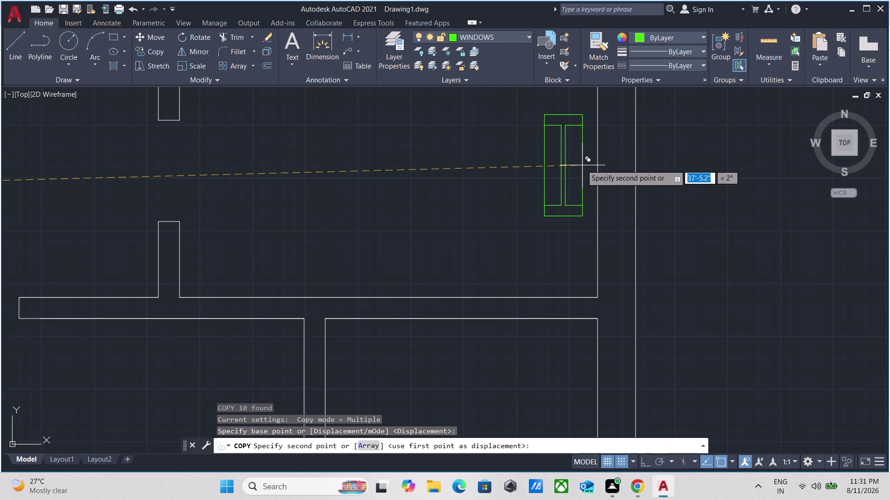
click(531, 166)
key(Escape)
Copy the window into the next right-wall opening, then select the extra copy.
drag(548, 229, 507, 197)
click(432, 151)
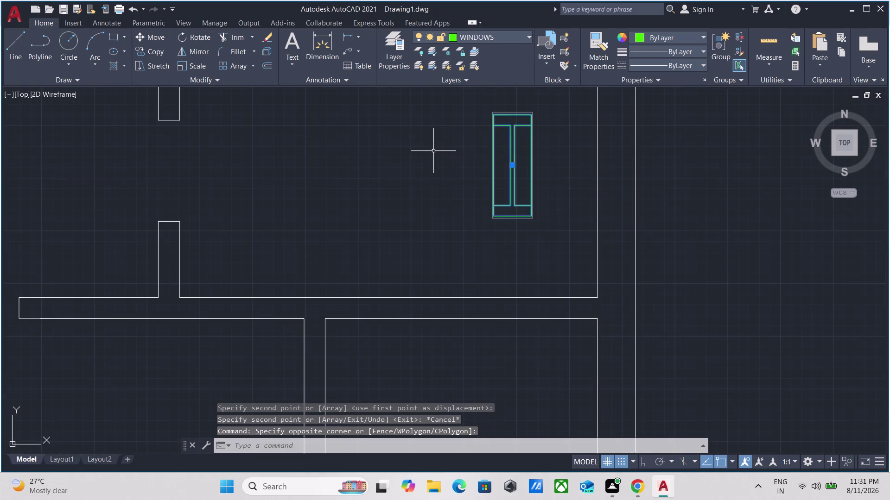
text(CO)
key(Return)
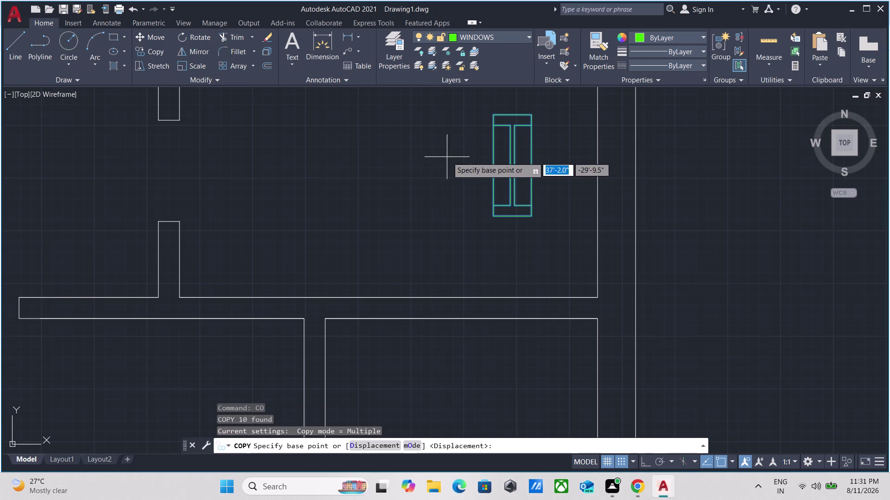
click(490, 167)
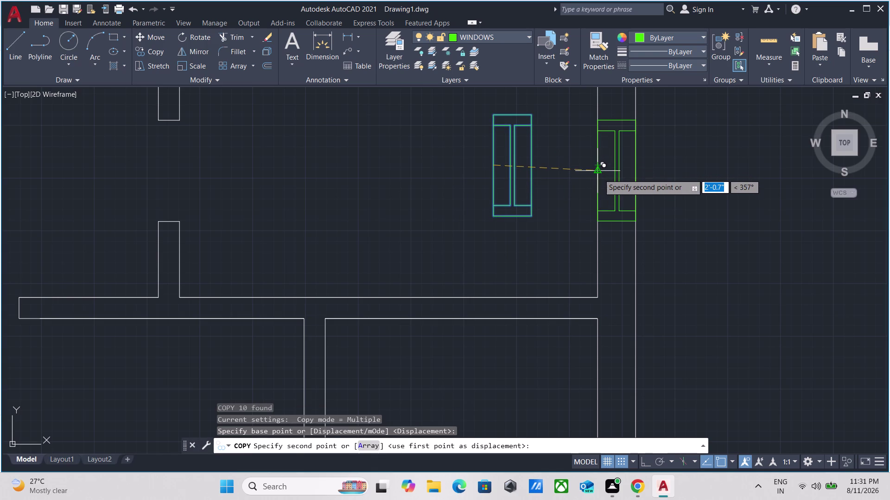
click(599, 174)
scroll(down, 3)
key(Escape)
scroll(up, 3)
drag(515, 181, 508, 165)
click(483, 132)
right_click(481, 135)
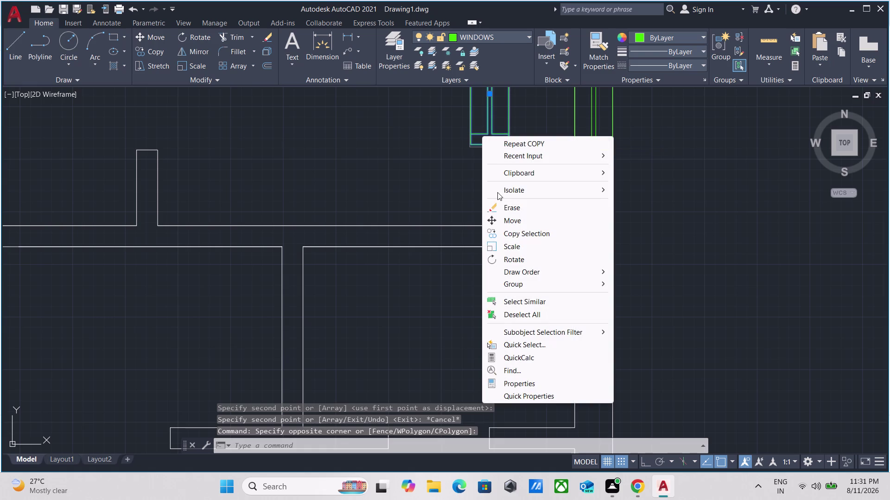
Erase the extra window copy and zoom out over the floor plan.
click(501, 213)
scroll(down, 3)
scroll(down, 3)
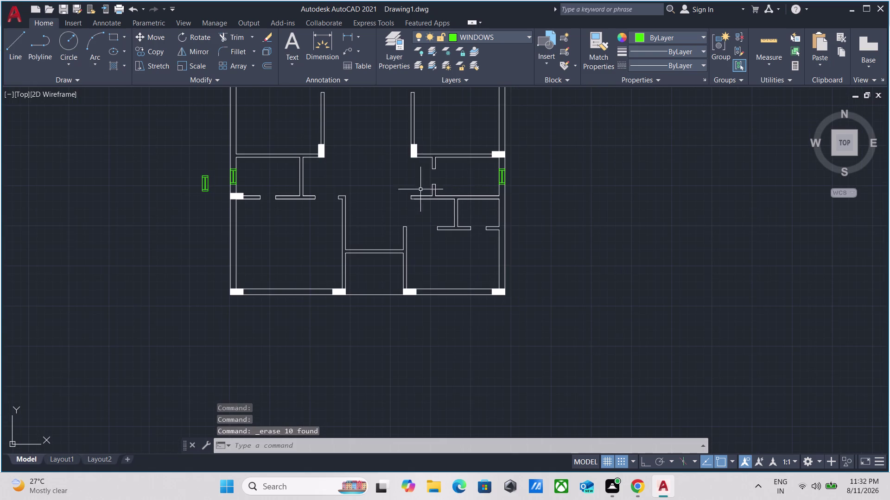
scroll(down, 3)
middle_drag(363, 191, 350, 273)
scroll(up, 3)
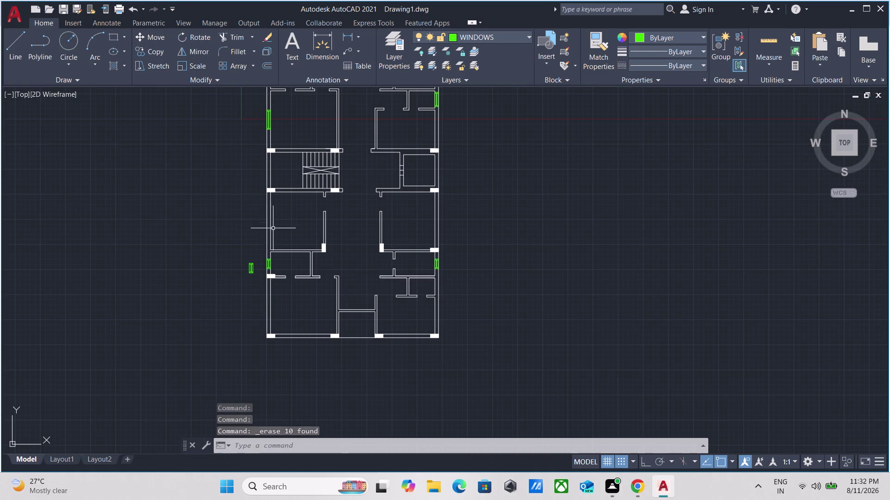
scroll(up, 3)
scroll(down, 3)
Pan up to frame the spare window blocks above the plan.
middle_drag(274, 232, 238, 336)
middle_drag(297, 149, 291, 221)
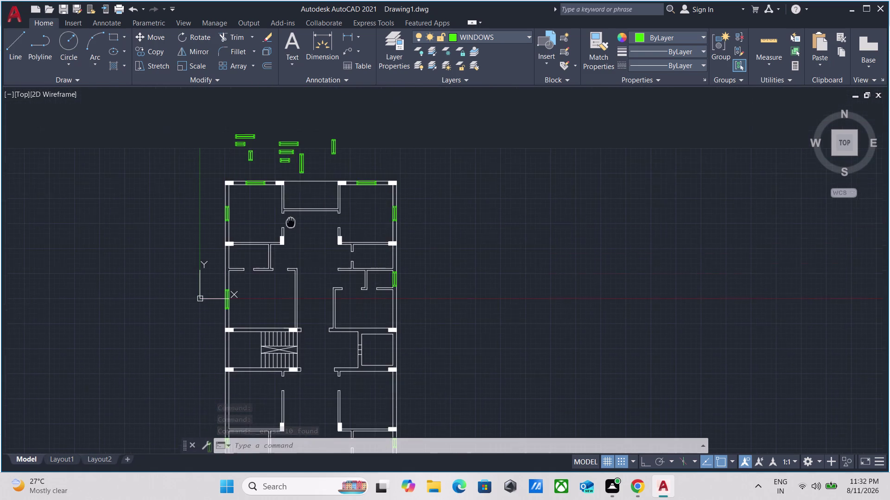
middle_drag(290, 221, 290, 221)
scroll(up, 3)
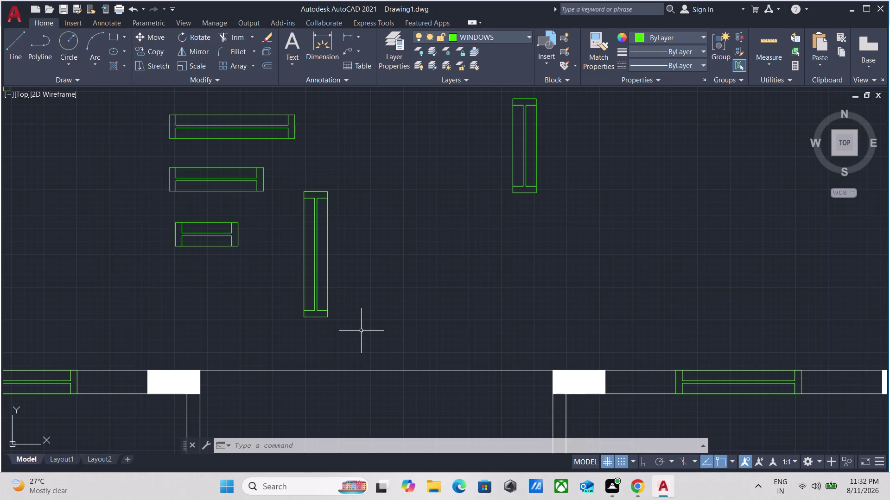
scroll(down, 3)
middle_drag(360, 329, 370, 232)
scroll(down, 3)
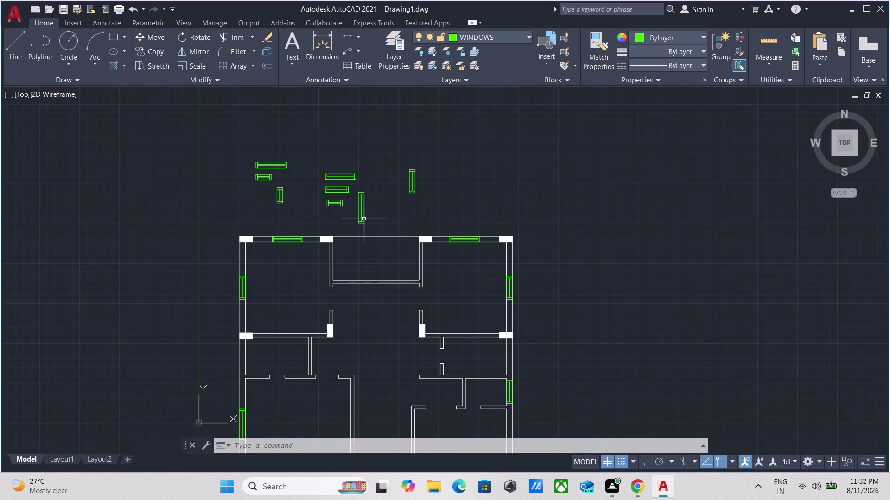
scroll(up, 3)
scroll(down, 3)
scroll(down, 3)
middle_drag(285, 314, 286, 256)
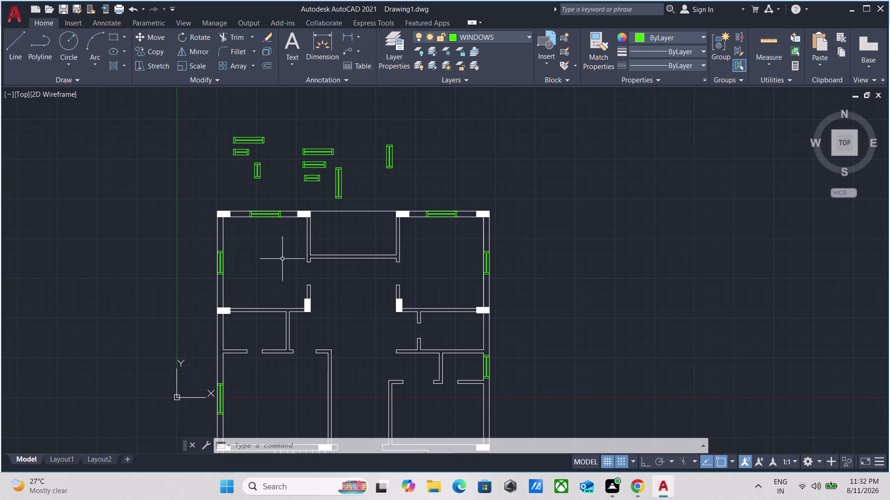
Select the small vertical window block and copy it into the left wall opening.
scroll(up, 3)
drag(244, 206, 239, 204)
click(93, 149)
text(C)
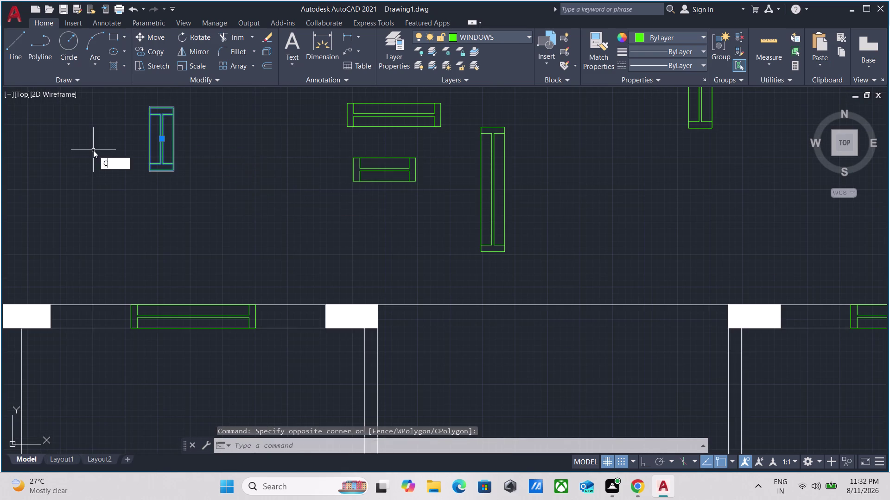
text(O)
key(Return)
click(171, 142)
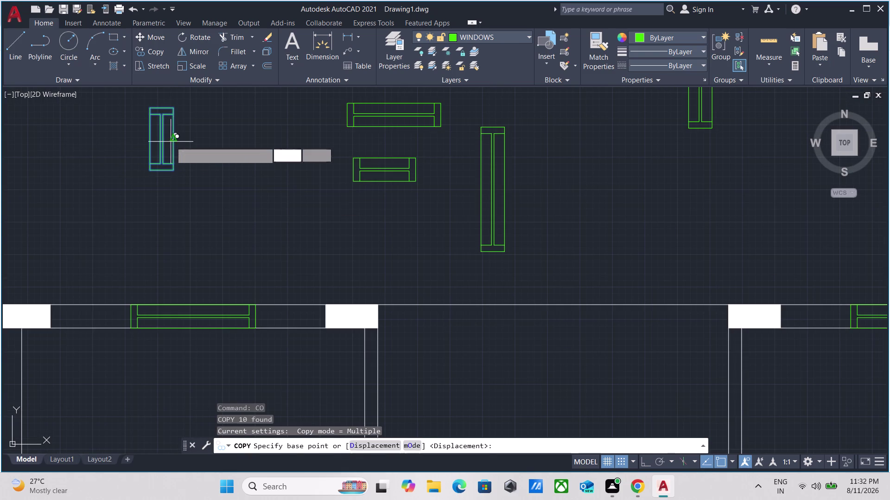
scroll(down, 3)
middle_drag(227, 253, 232, 42)
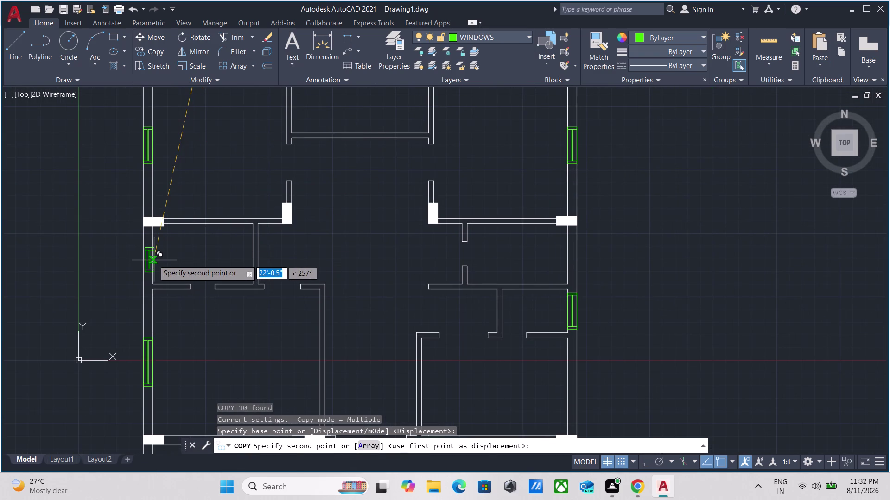
drag(150, 253, 151, 246)
Pan across the floor plan toward other wall openings, then cancel the copy.
scroll(down, 3)
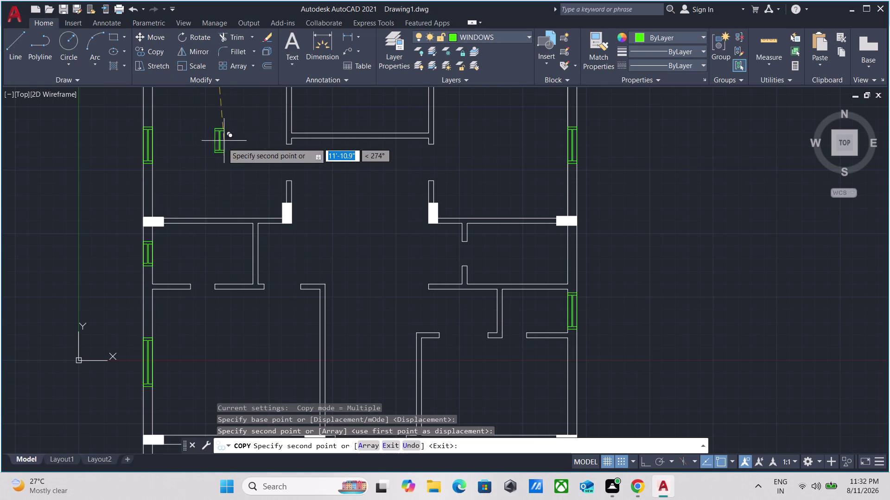
scroll(down, 3)
middle_drag(222, 143, 184, 233)
scroll(up, 3)
scroll(down, 3)
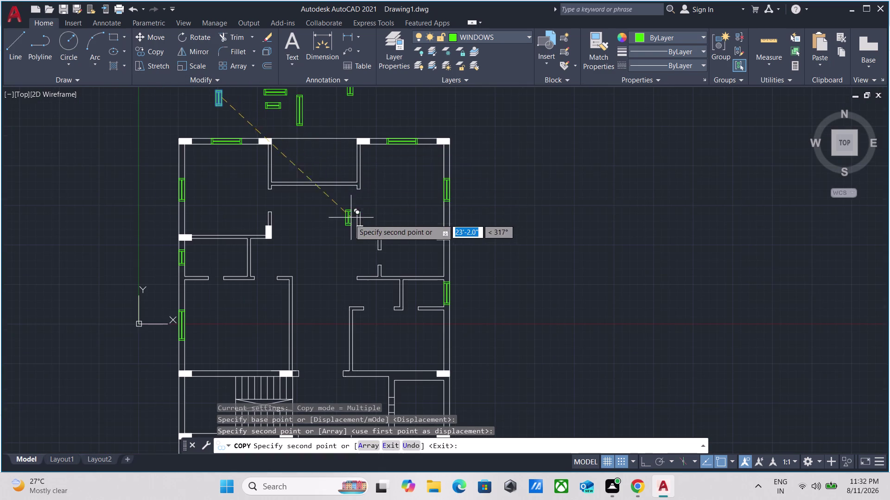
scroll(down, 3)
middle_drag(312, 226, 314, 152)
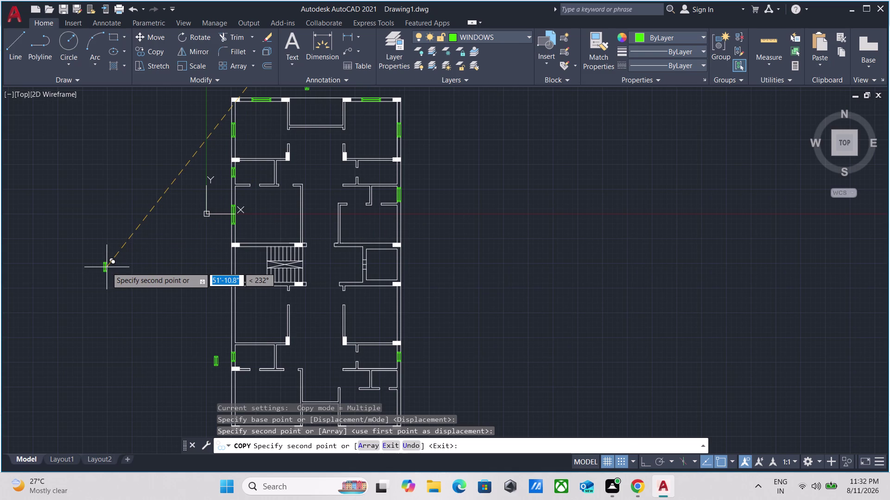
middle_drag(140, 269, 144, 124)
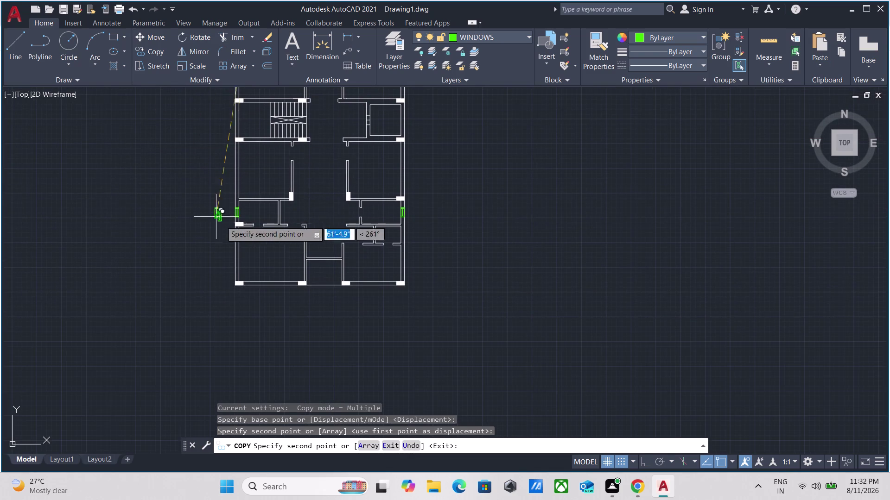
scroll(up, 3)
scroll(down, 3)
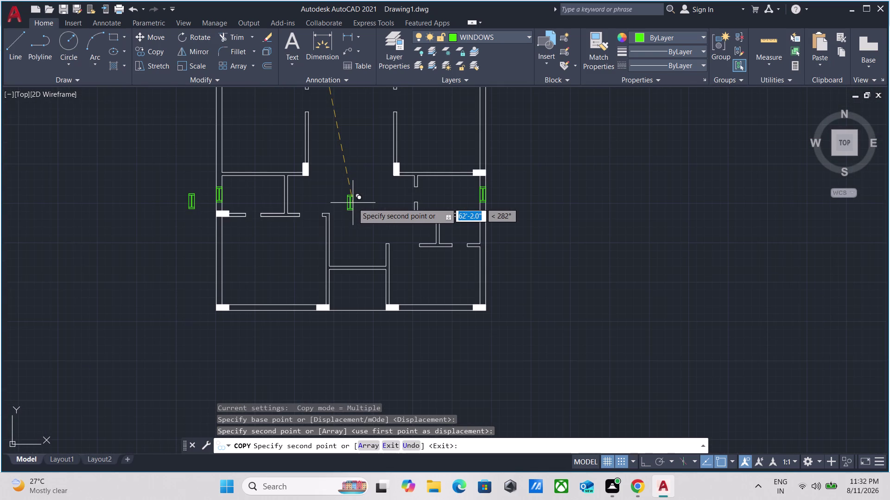
scroll(down, 3)
middle_drag(353, 202, 362, 406)
scroll(down, 3)
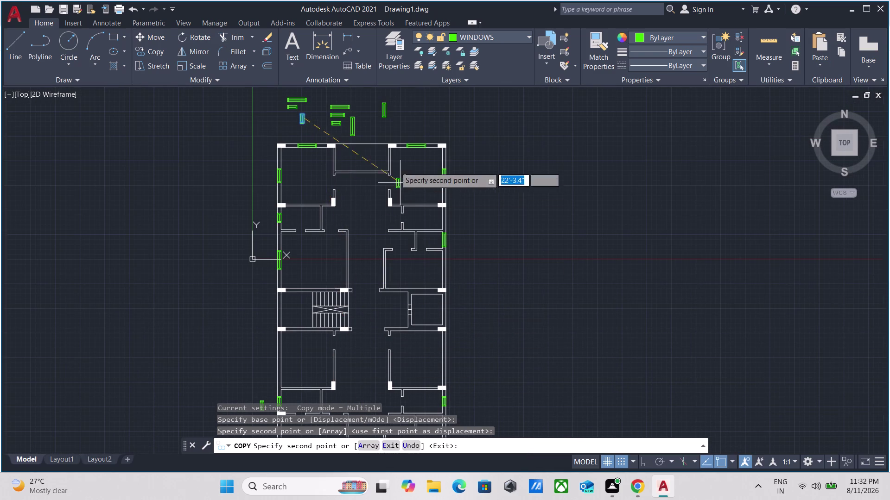
key(Escape)
Select the horizontal green window block.
scroll(up, 3)
click(373, 147)
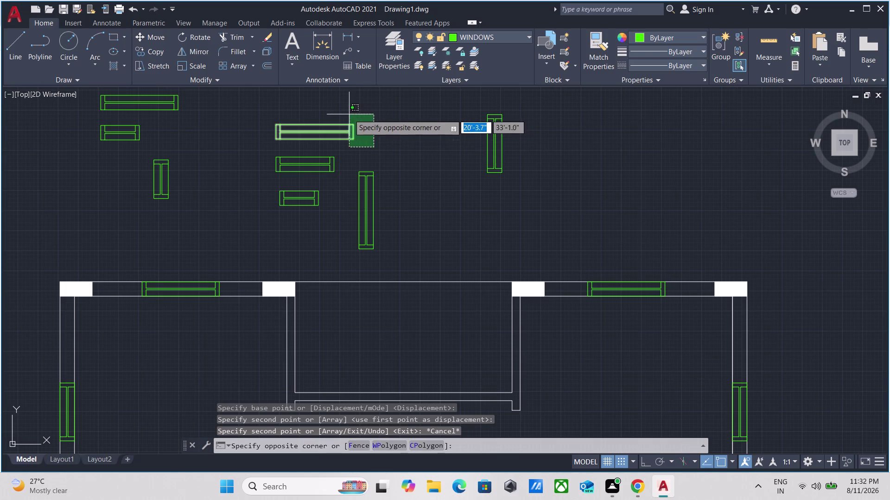
click(347, 113)
Copy the horizontal window block with CO into the first bottom-wall opening.
text(CO)
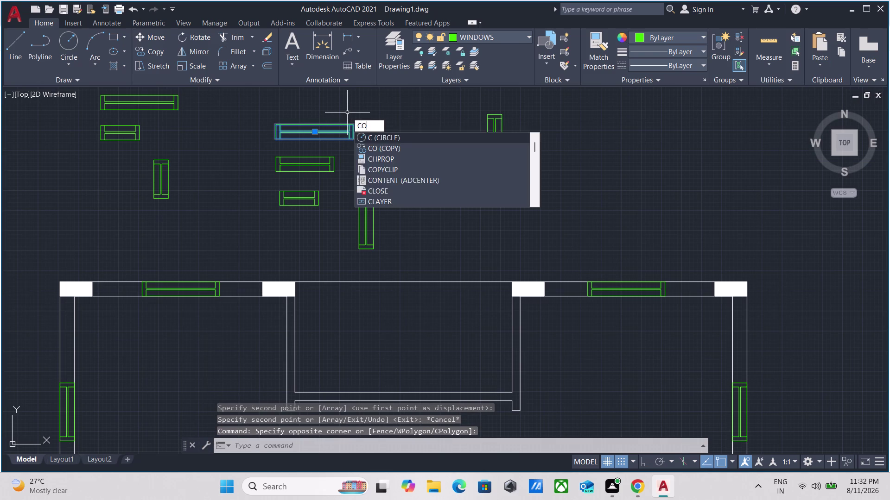
key(Return)
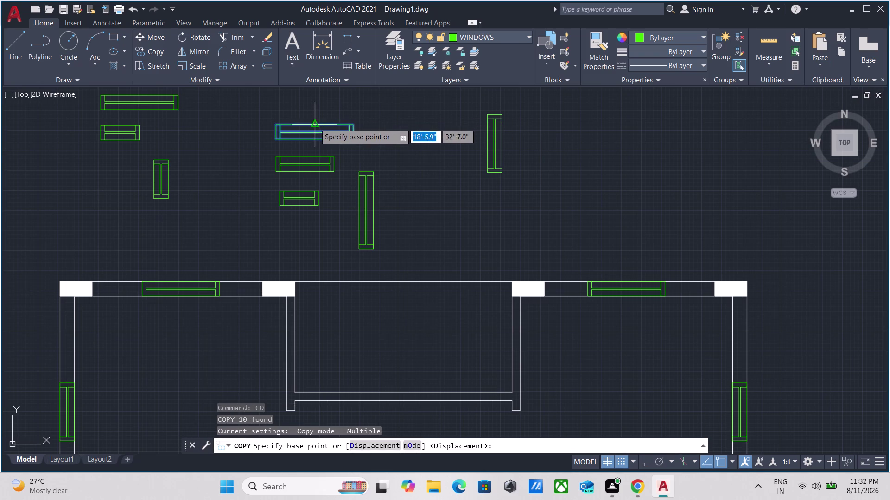
drag(315, 124, 319, 117)
scroll(down, 3)
middle_drag(392, 183, 421, 18)
scroll(down, 3)
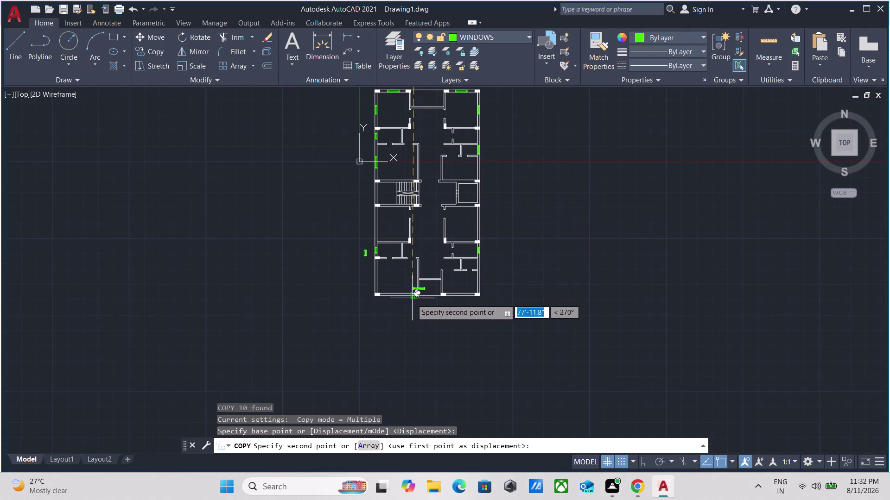
scroll(up, 3)
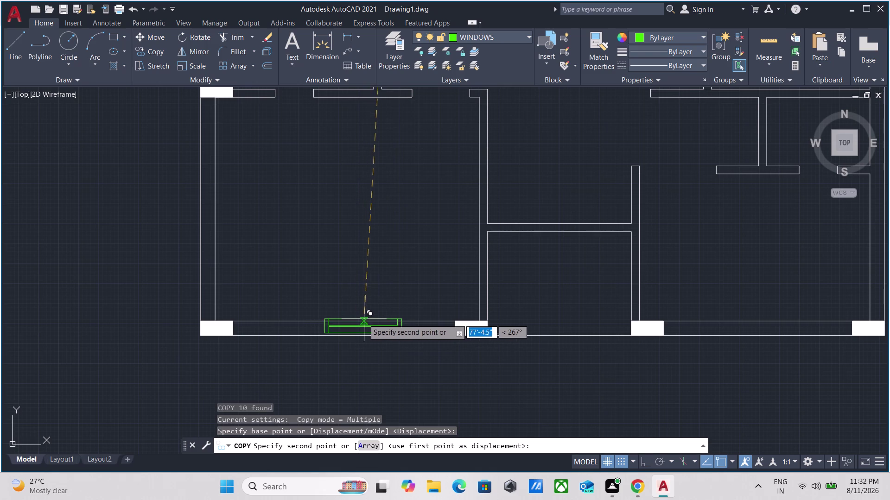
click(348, 318)
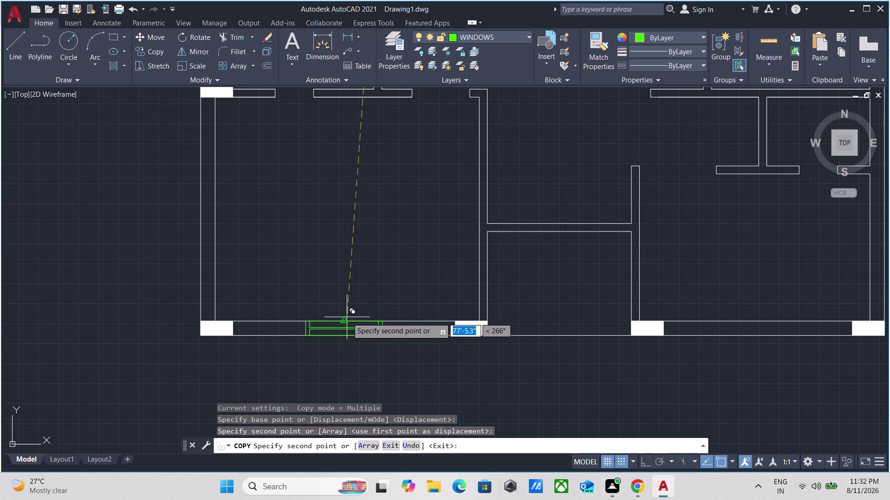
Place a second window copy in the next bottom-wall opening and end copying.
scroll(down, 3)
scroll(up, 3)
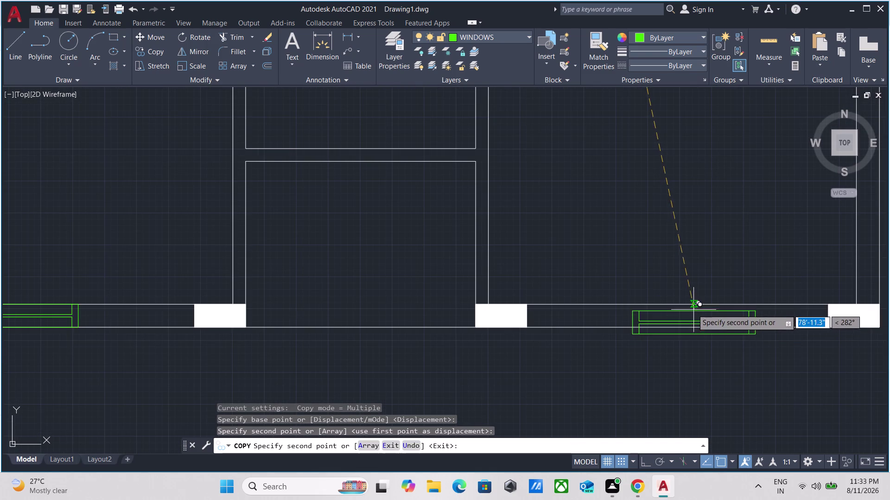
click(679, 303)
scroll(down, 3)
middle_drag(656, 226, 625, 255)
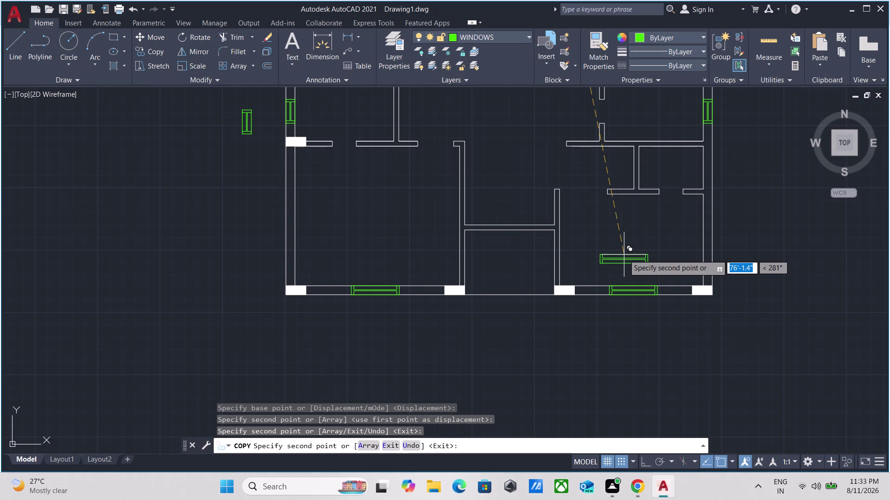
scroll(down, 3)
middle_drag(624, 255, 596, 311)
scroll(up, 3)
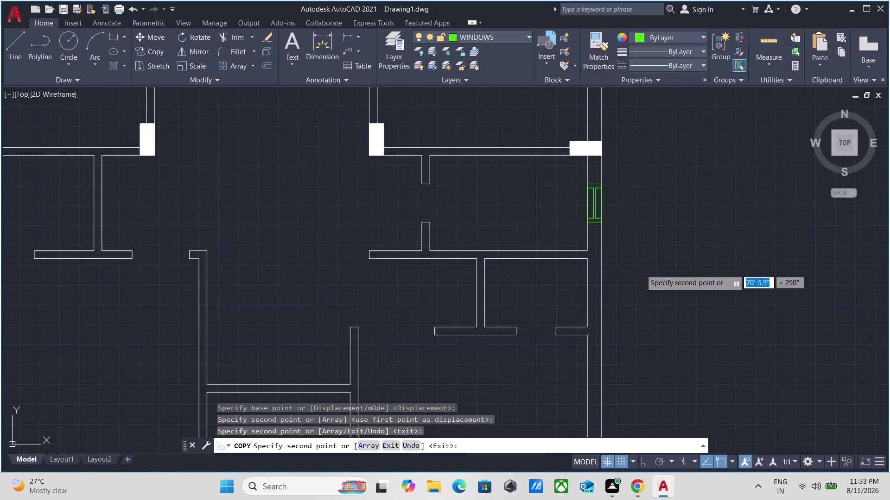
key(Escape)
Pan back toward the loose window blocks.
scroll(down, 3)
middle_drag(641, 268, 634, 462)
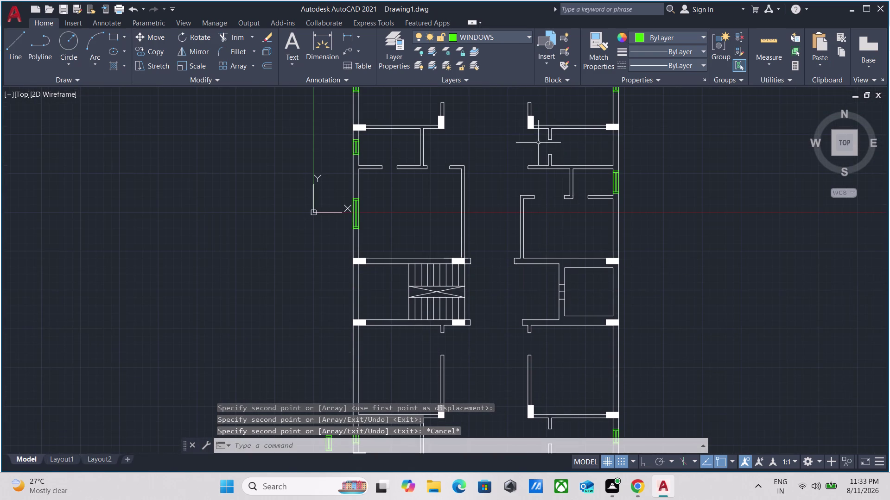
middle_drag(471, 152, 470, 327)
scroll(up, 3)
Copy the tall vertical window block from its midpoint into the right side-wall opening.
drag(527, 221, 529, 219)
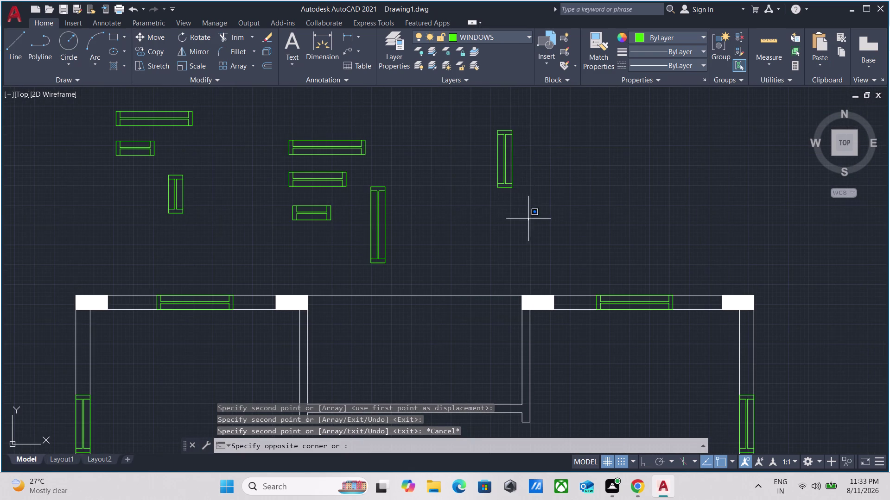
drag(528, 218, 524, 209)
click(484, 126)
text(C)
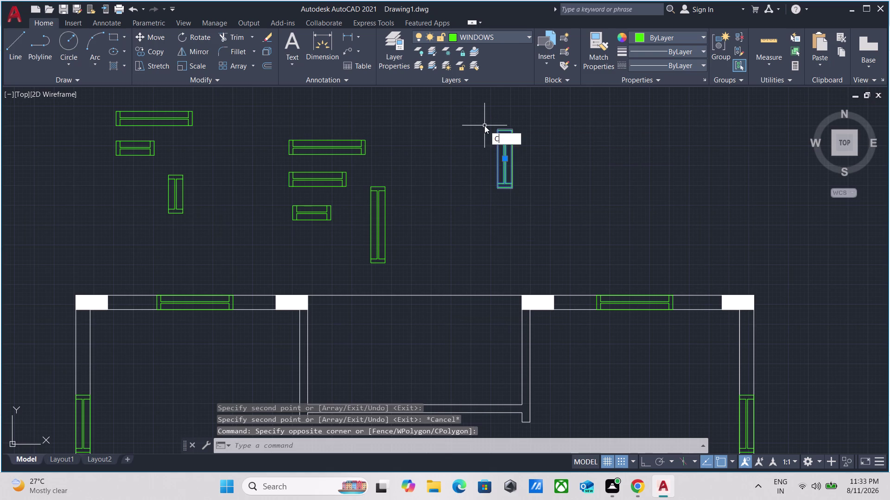
text(O)
key(Return)
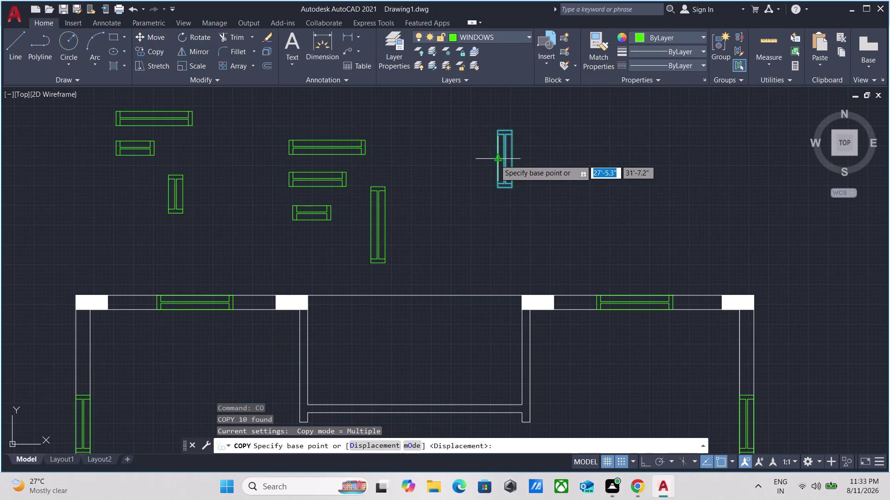
drag(495, 159, 498, 154)
scroll(down, 3)
middle_drag(674, 165, 404, 0)
scroll(down, 3)
middle_drag(493, 268, 494, 99)
scroll(up, 3)
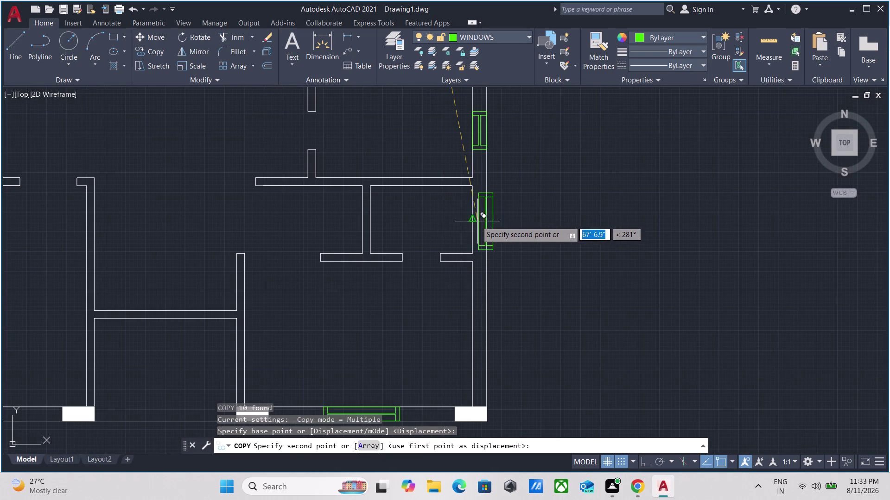
click(473, 219)
Place another window copy in the left side-wall opening and end copying.
scroll(down, 3)
middle_drag(516, 181, 521, 217)
scroll(down, 3)
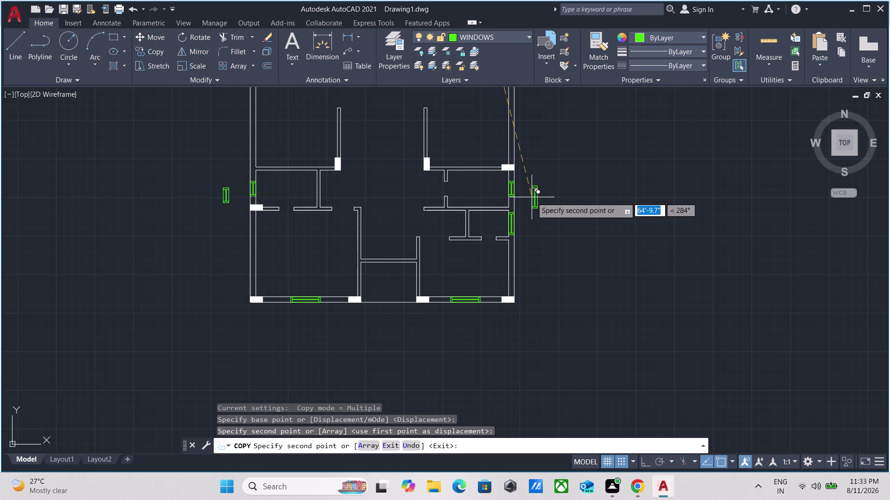
scroll(up, 3)
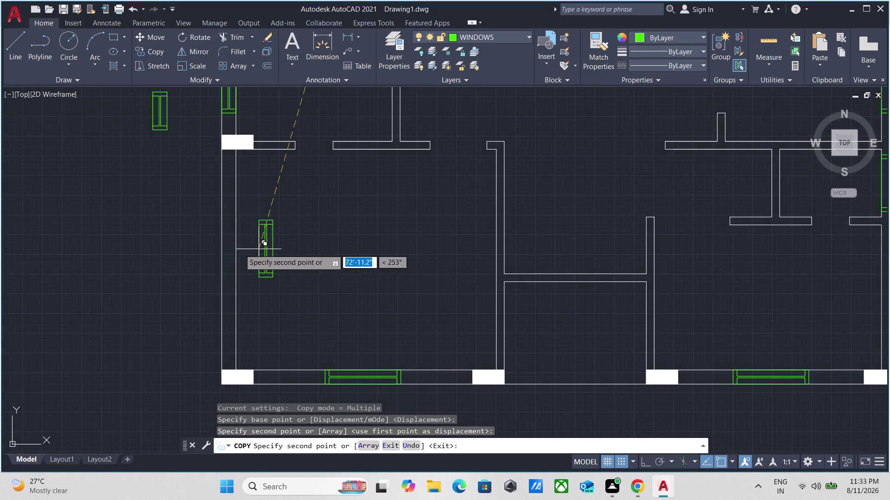
scroll(down, 3)
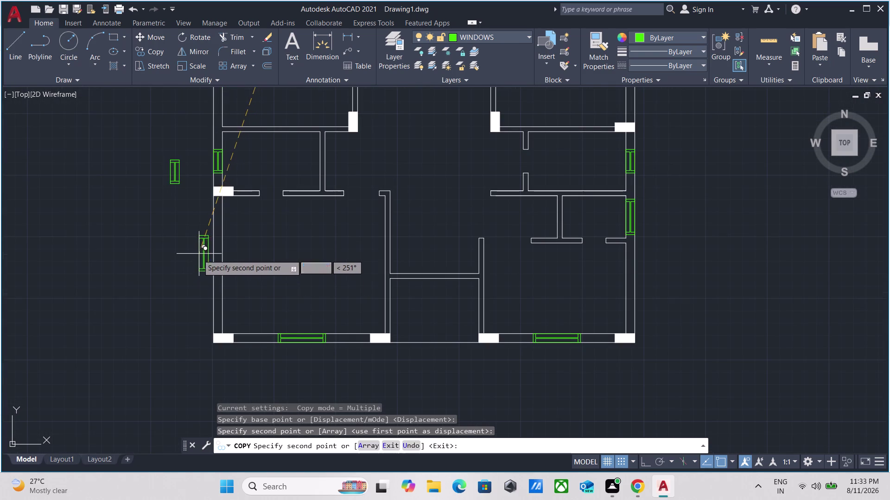
click(164, 257)
key(Escape)
Copy the short vertical window block into the first left-wall opening.
drag(187, 286, 172, 278)
click(141, 233)
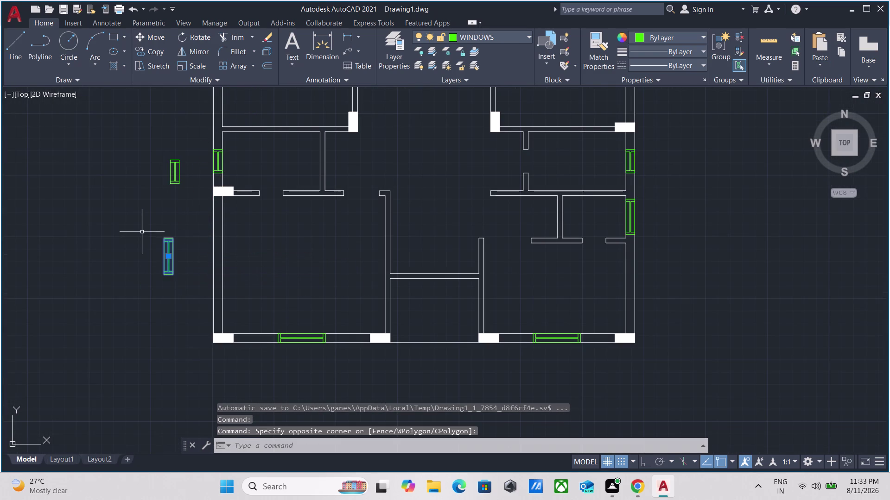
key(c)
key(o)
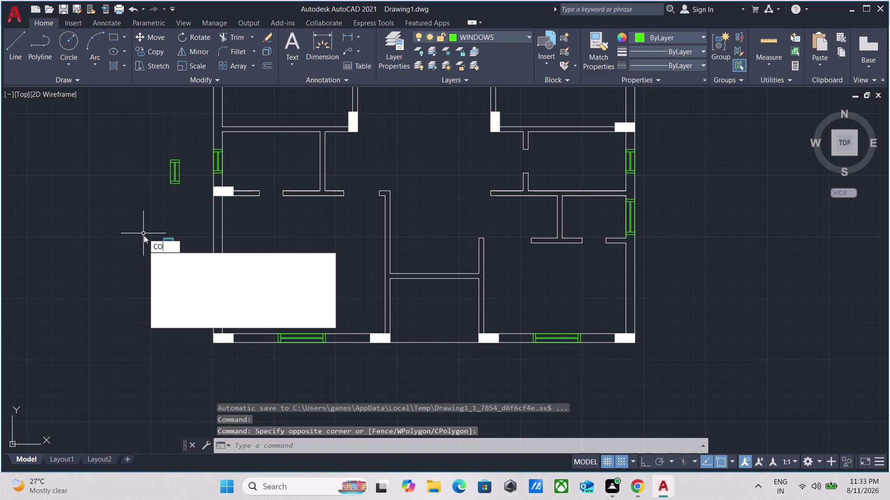
key(Return)
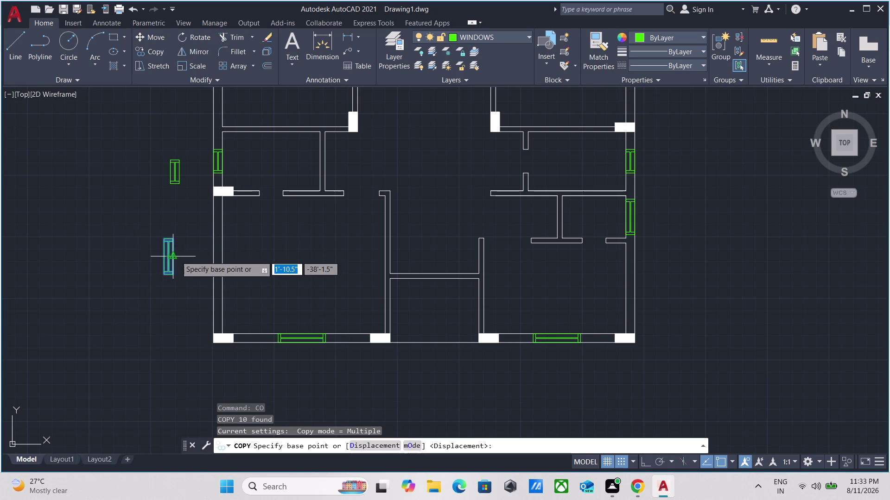
click(176, 257)
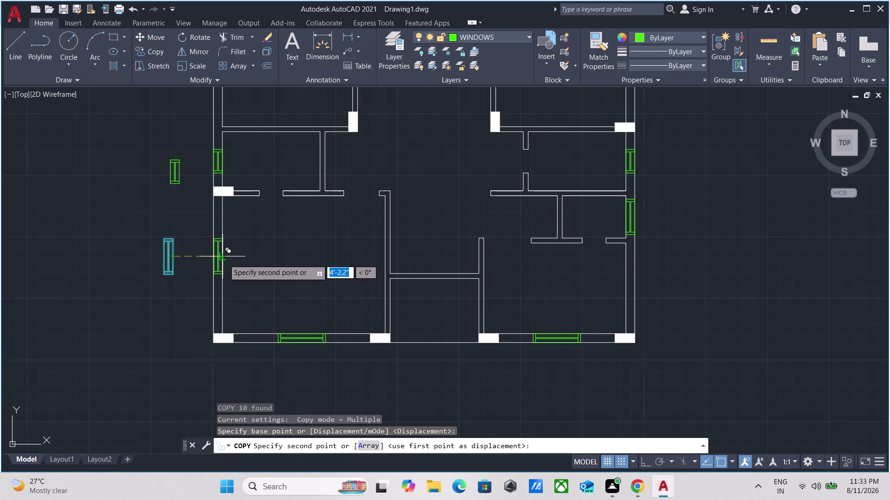
click(225, 264)
Place another window copy higher on the left wall and end copying.
scroll(down, 3)
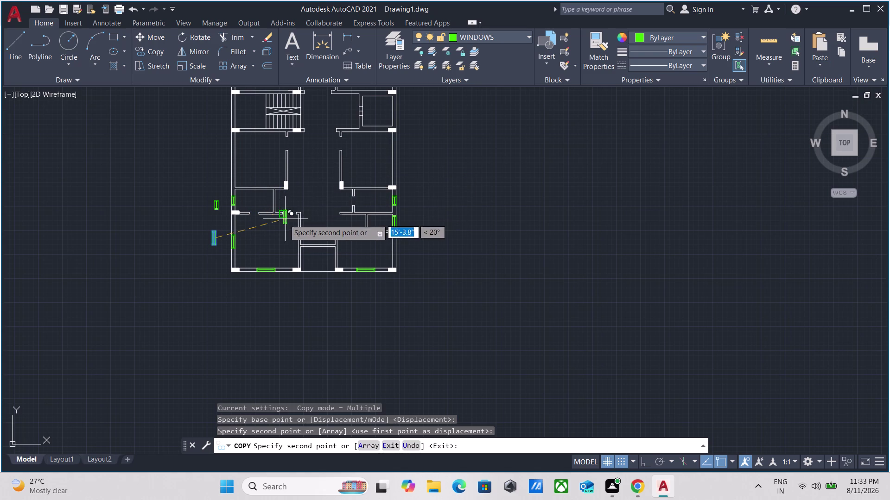
scroll(up, 3)
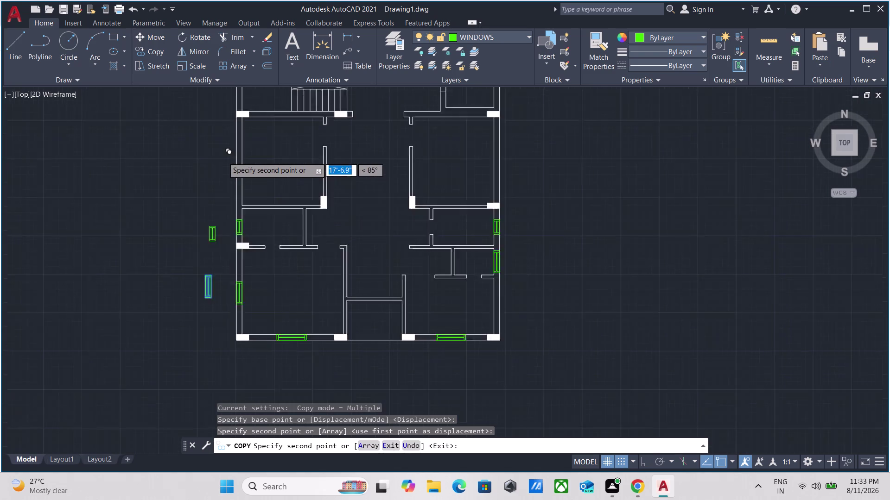
scroll(up, 3)
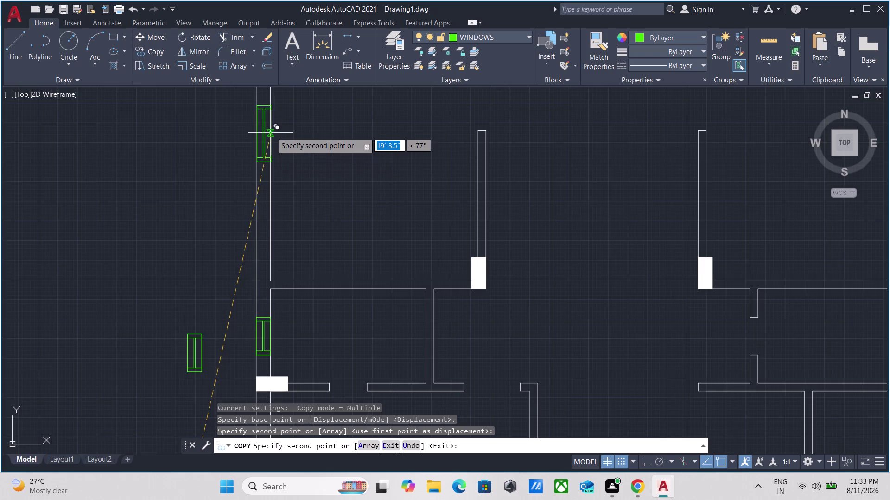
scroll(down, 3)
middle_drag(271, 129, 276, 219)
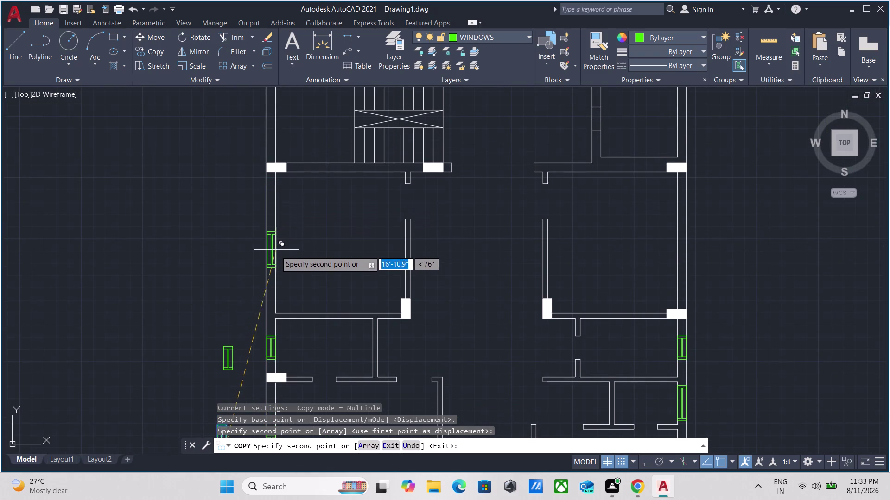
click(277, 241)
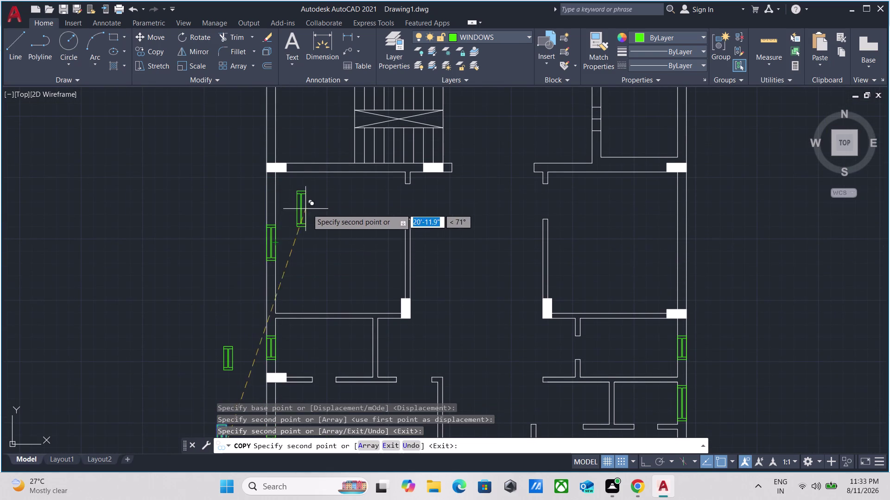
scroll(down, 3)
middle_drag(320, 206, 303, 209)
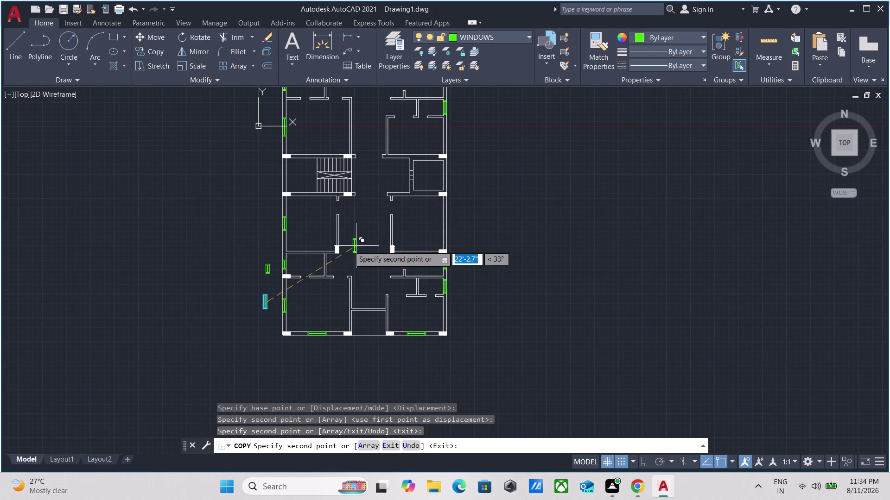
scroll(up, 3)
scroll(down, 3)
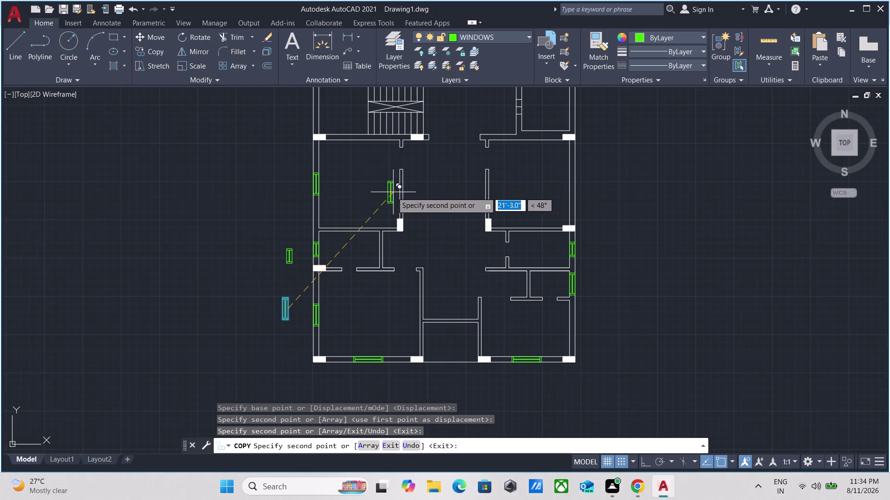
key(Escape)
Pan and zoom around the floor plan.
scroll(up, 3)
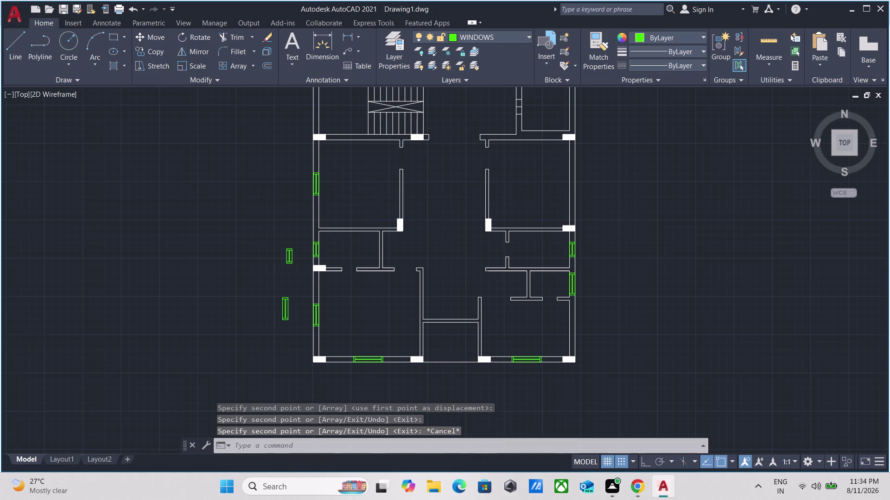
scroll(up, 3)
scroll(down, 3)
middle_drag(356, 178, 354, 198)
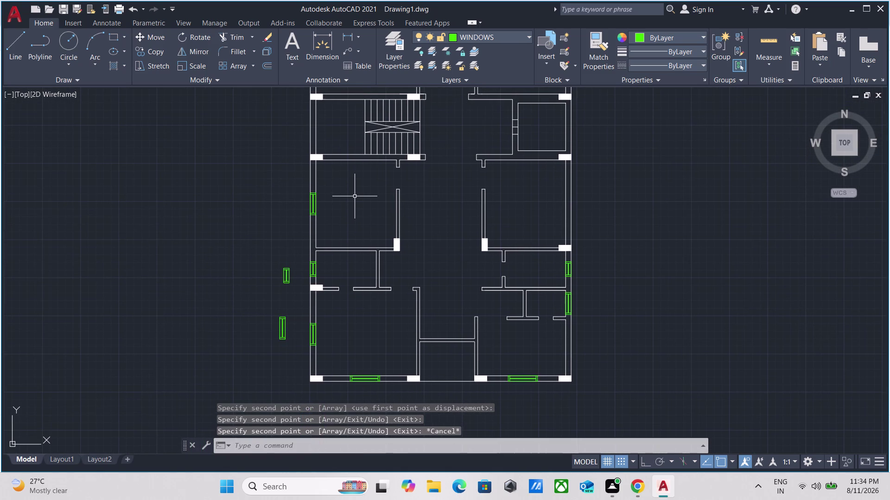
scroll(down, 3)
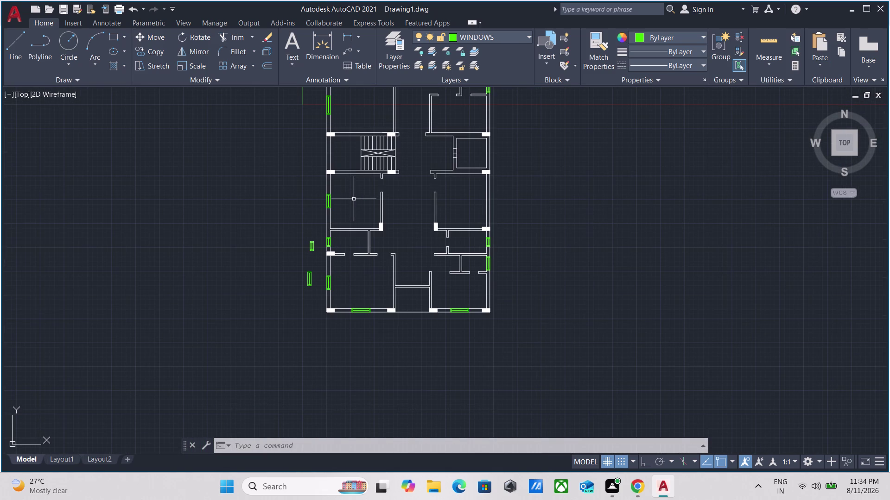
scroll(up, 3)
scroll(up, 3)
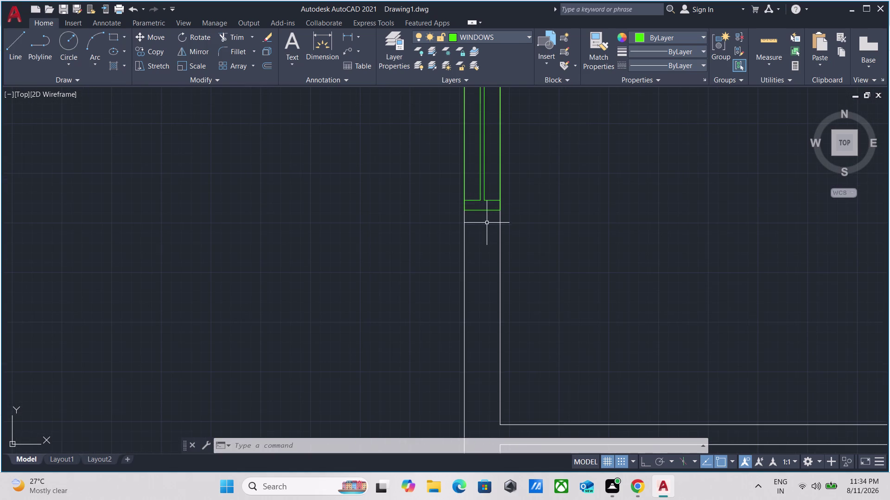
Move the vertical window block by its corner from the wall into open space.
drag(487, 223, 474, 218)
click(462, 182)
key(Escape)
click(486, 223)
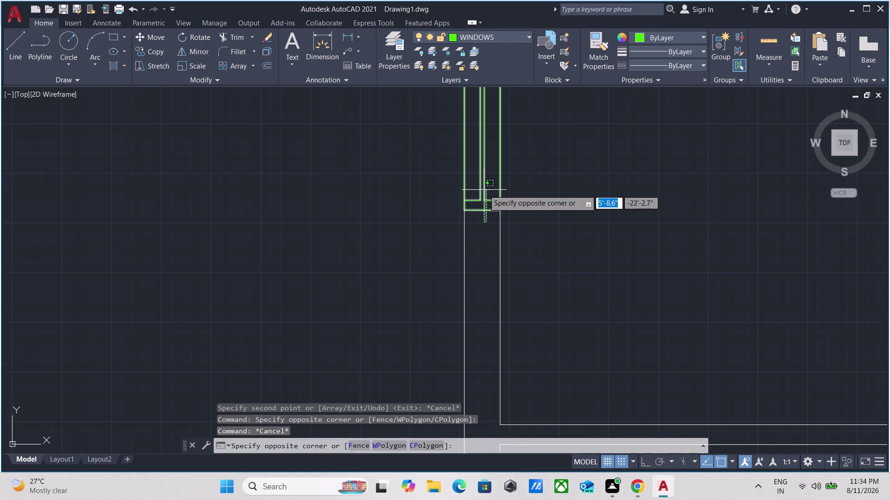
click(484, 189)
key(m)
key(Return)
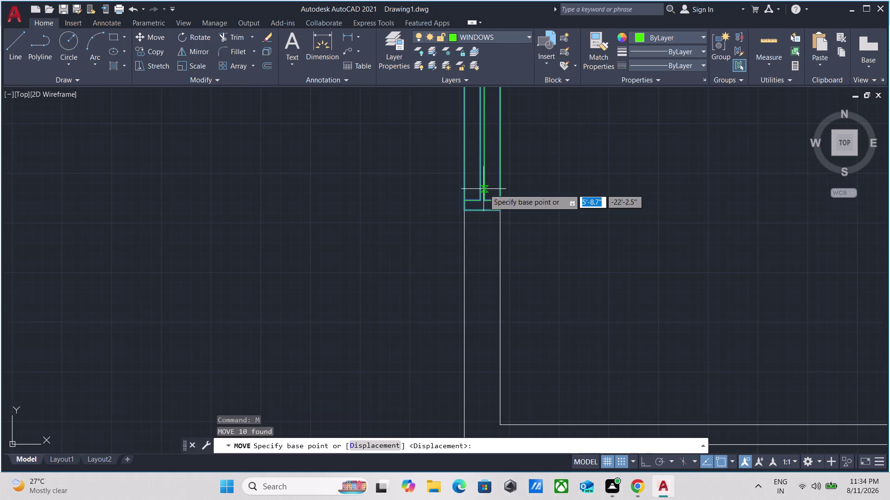
click(479, 131)
click(223, 212)
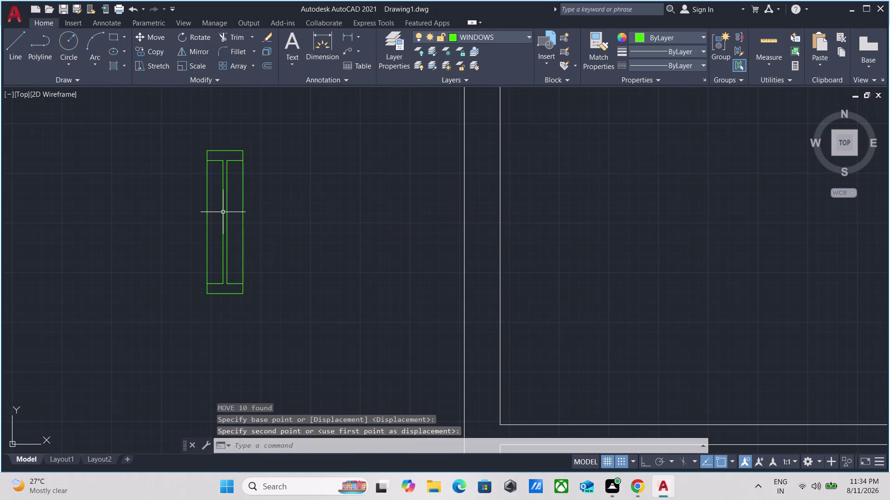
Pan across the drawing to the loose window blocks.
scroll(down, 3)
scroll(down, 3)
middle_drag(354, 208, 337, 389)
scroll(down, 3)
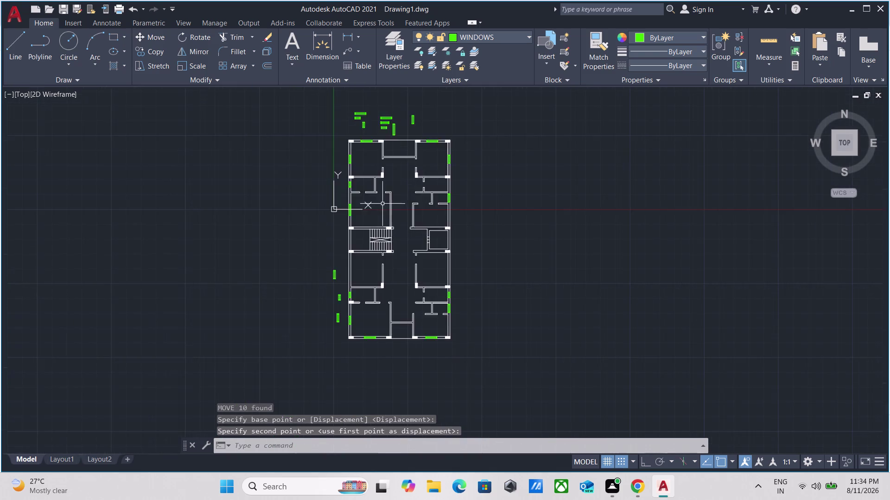
middle_drag(382, 227, 369, 310)
scroll(up, 3)
middle_drag(359, 236, 340, 98)
scroll(up, 3)
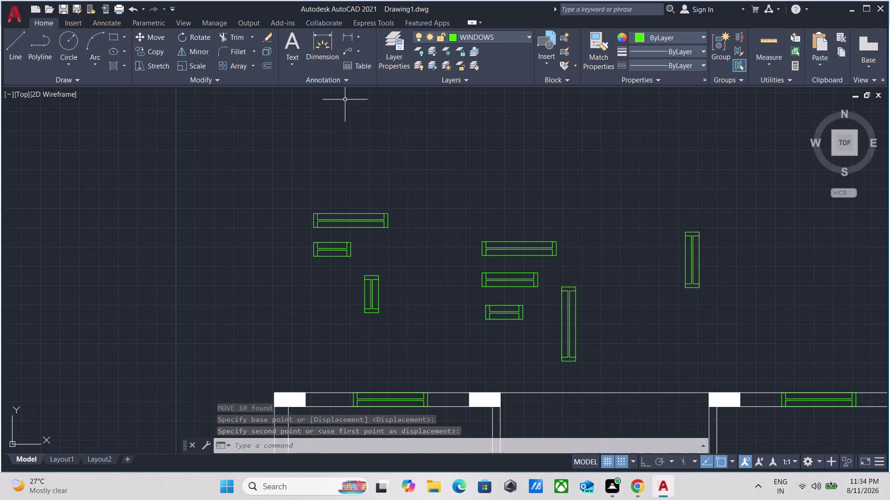
Crossing-select the tall window block and copy it into a left exterior wall opening.
drag(613, 372, 602, 367)
click(565, 338)
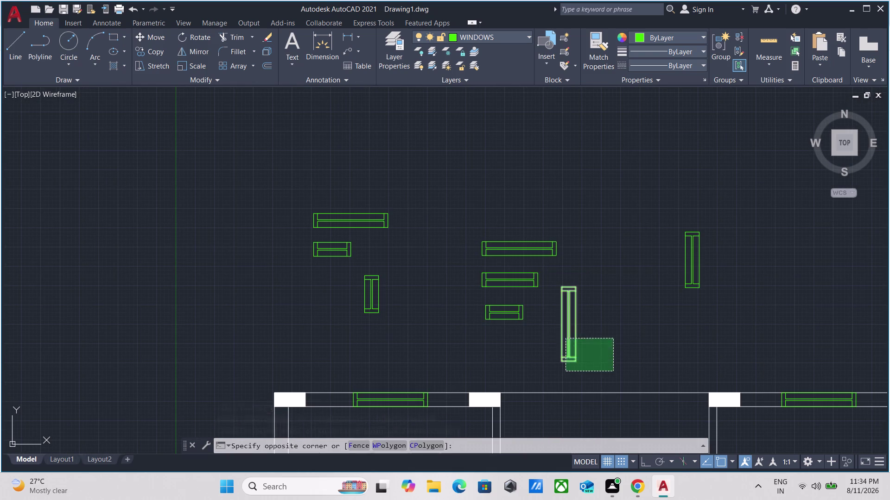
key(c)
key(o)
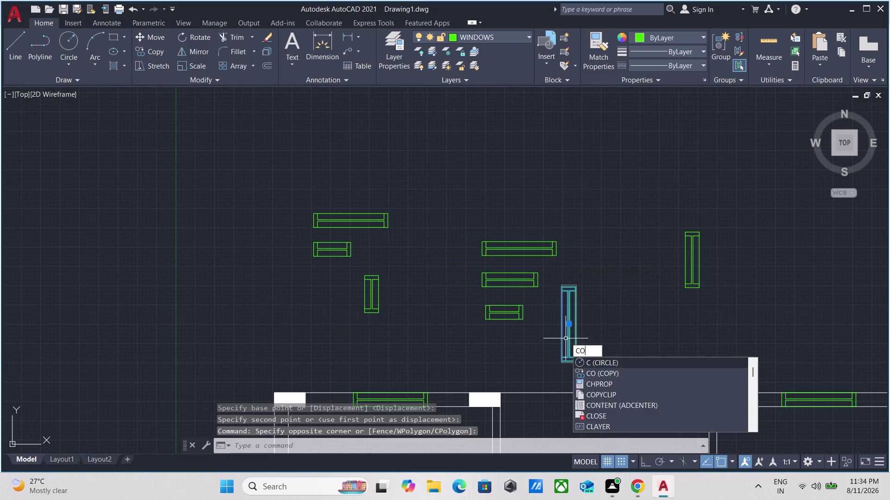
key(Return)
click(574, 322)
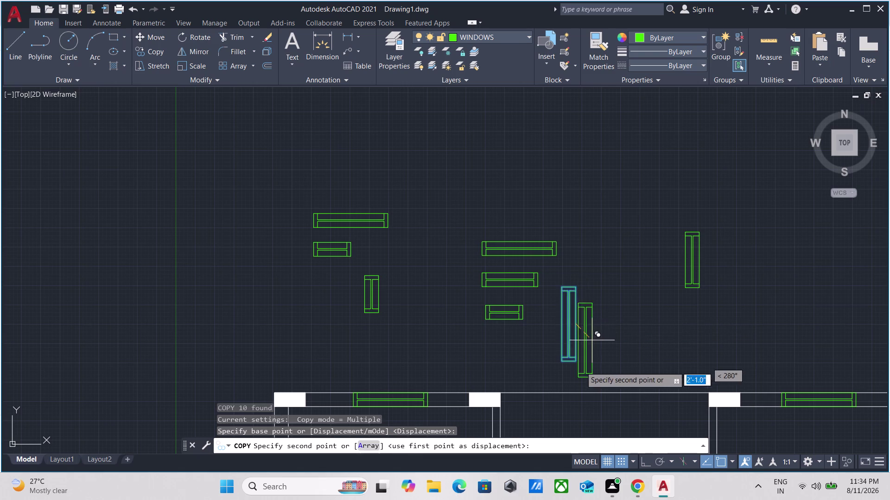
scroll(down, 3)
middle_drag(536, 338, 495, 58)
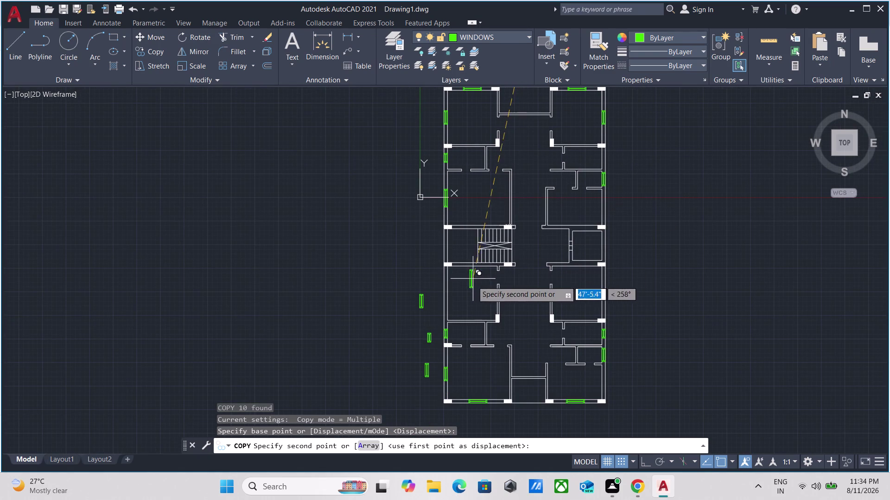
scroll(up, 3)
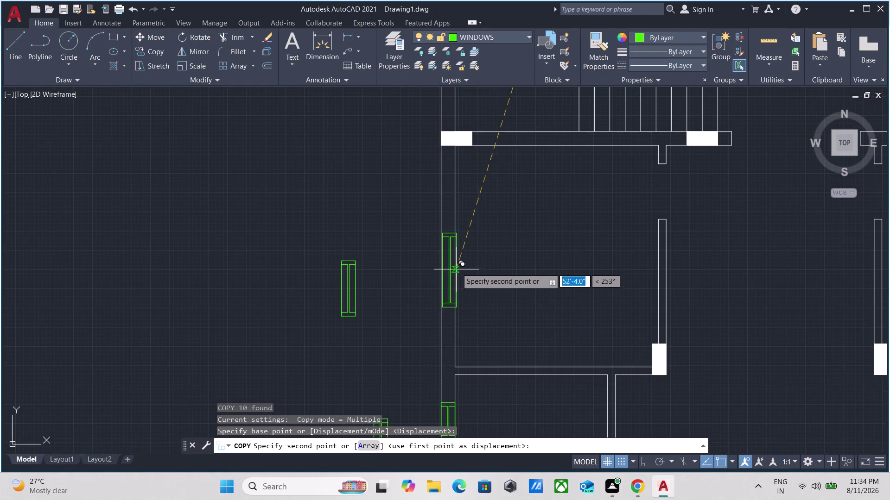
click(453, 256)
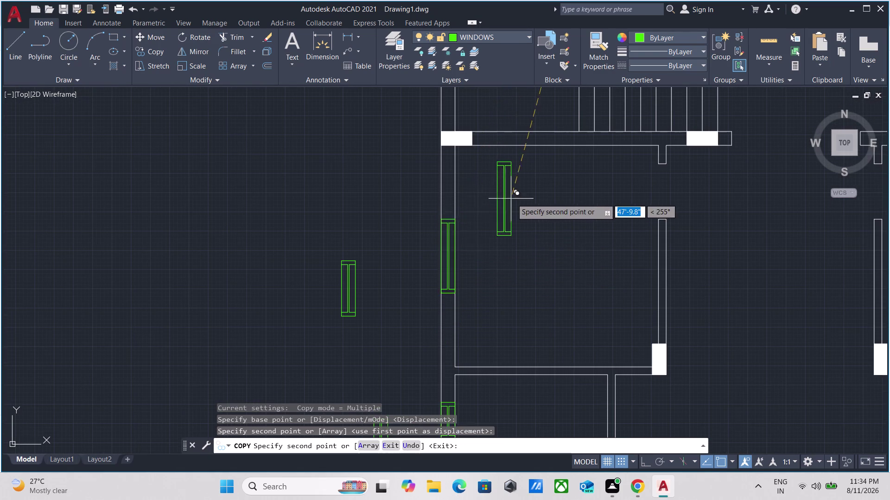
Pan to another part of the plan and end copying.
scroll(down, 3)
middle_drag(511, 199, 322, 225)
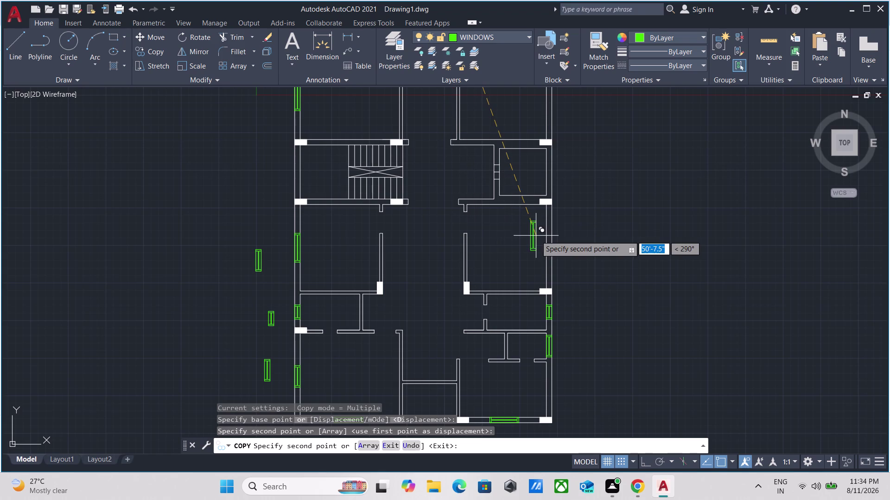
key(Escape)
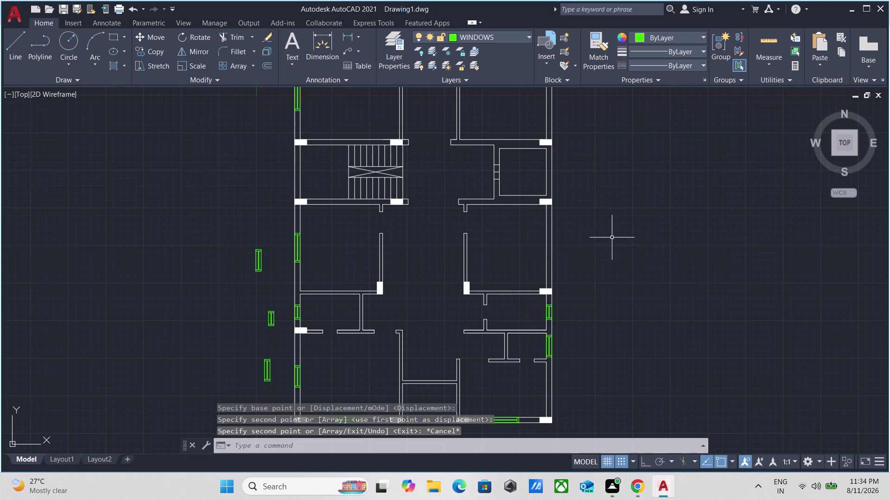
scroll(up, 3)
scroll(up, 3)
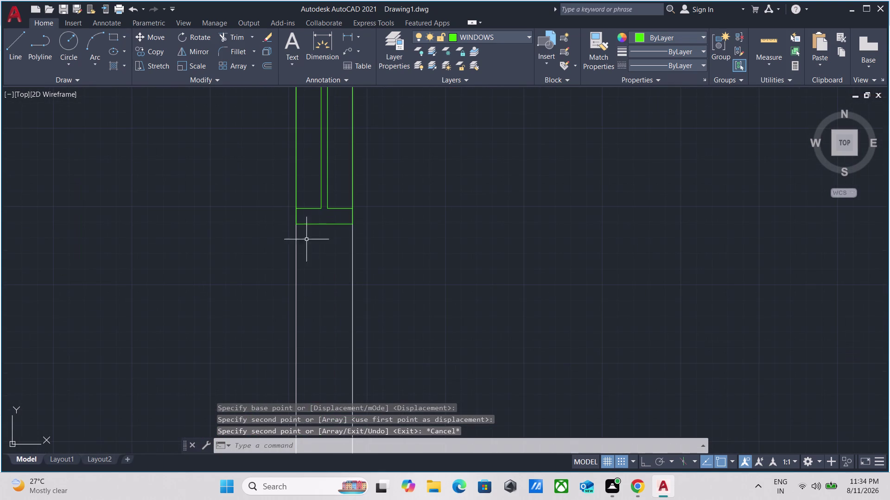
Copy the left-wall window into the matching opening on the right exterior wall.
drag(336, 246, 328, 238)
click(319, 197)
text(C)
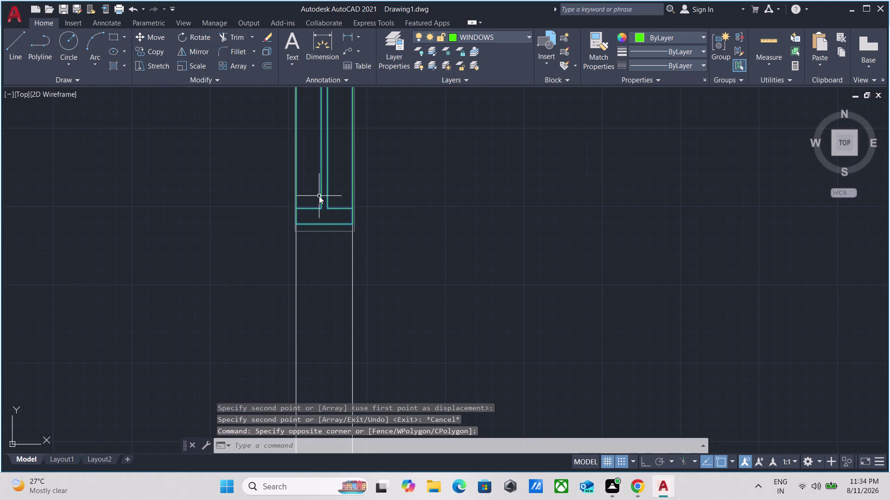
text(O)
key(Return)
scroll(down, 3)
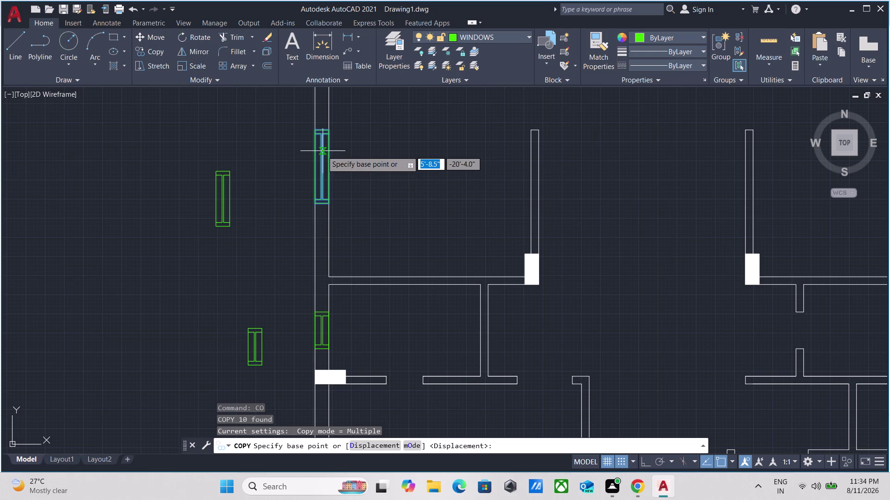
scroll(down, 3)
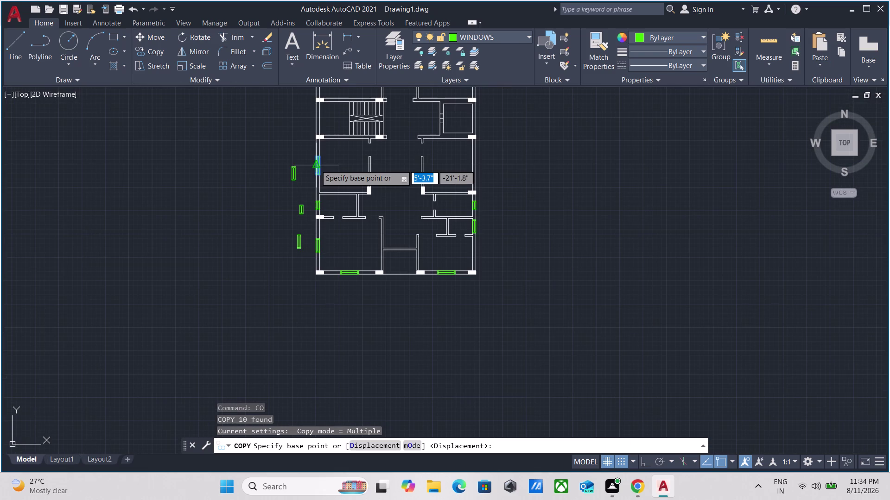
scroll(up, 3)
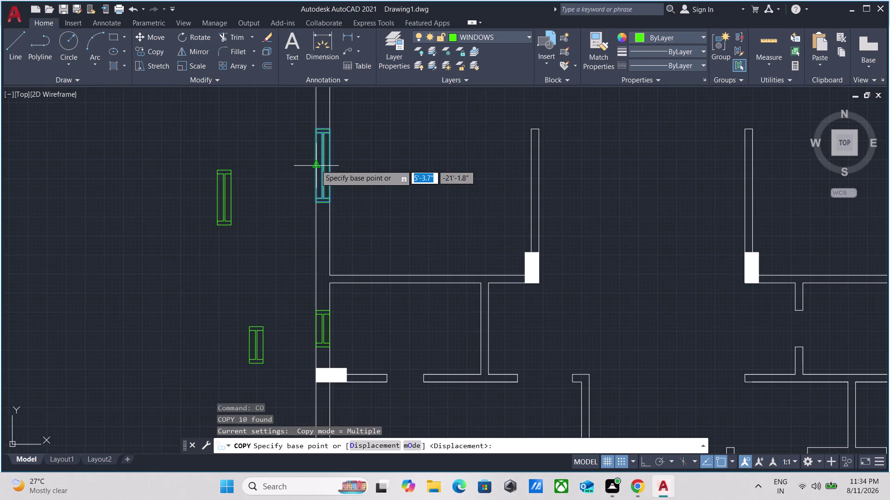
click(331, 165)
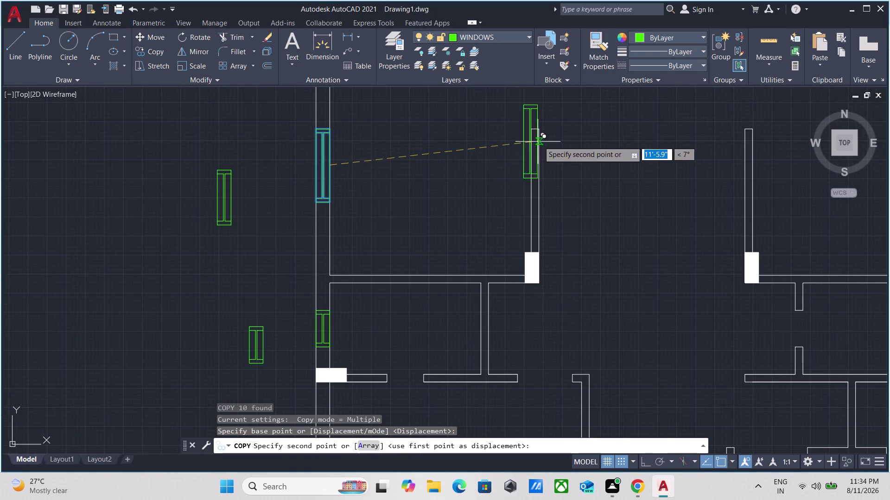
scroll(down, 3)
middle_drag(539, 141, 362, 146)
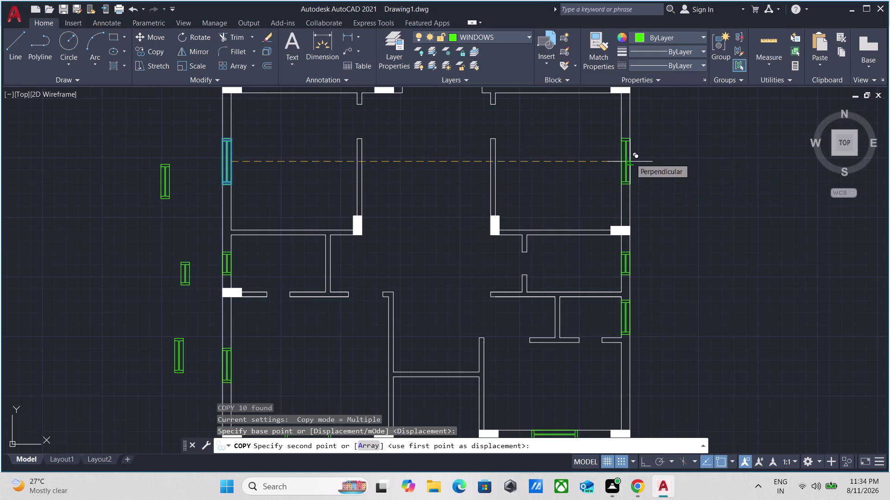
click(629, 158)
scroll(down, 3)
key(Escape)
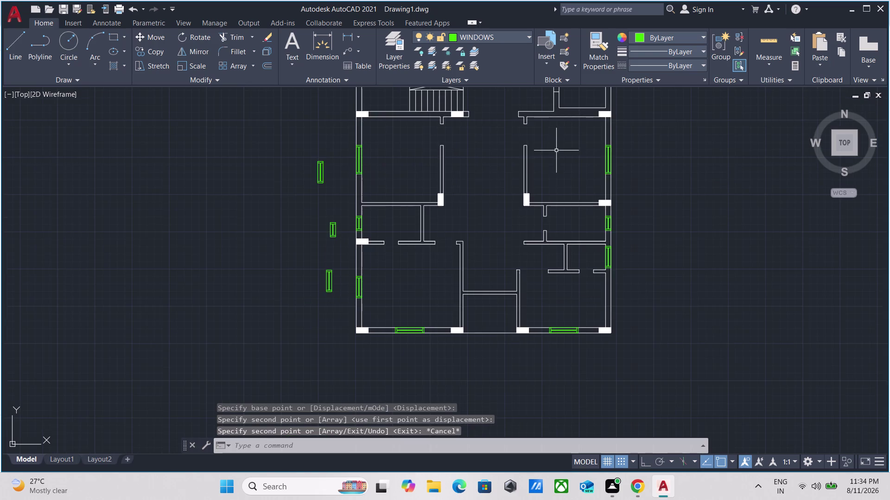
Pan around the floor plan and select the next window block.
scroll(down, 3)
middle_drag(551, 150, 548, 291)
scroll(up, 3)
scroll(up, 3)
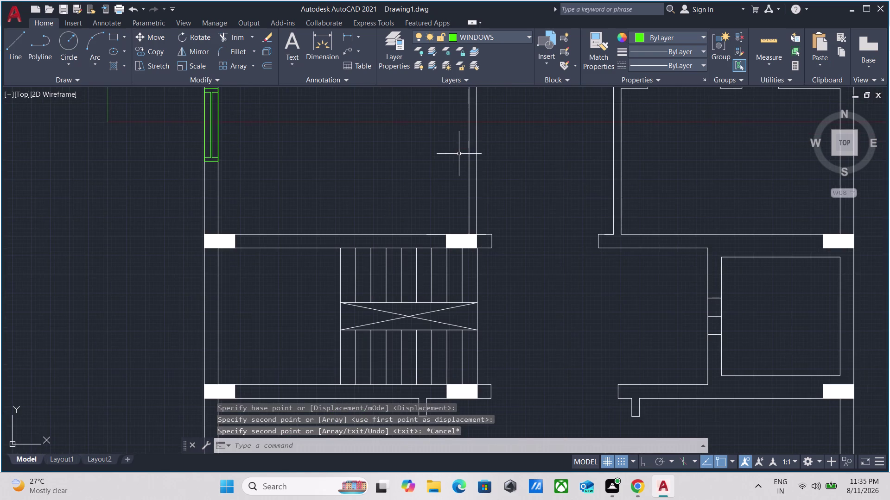
scroll(down, 3)
middle_drag(420, 155, 390, 224)
scroll(down, 3)
middle_drag(389, 224, 377, 256)
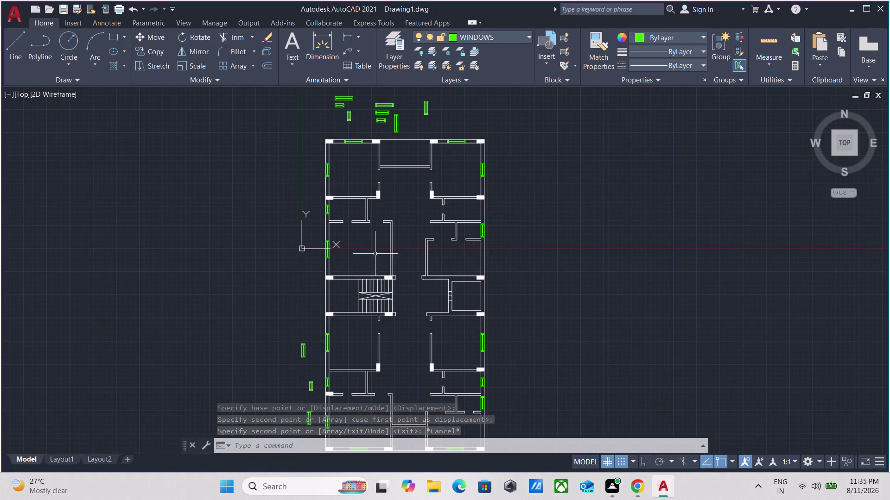
scroll(up, 3)
scroll(down, 3)
scroll(up, 3)
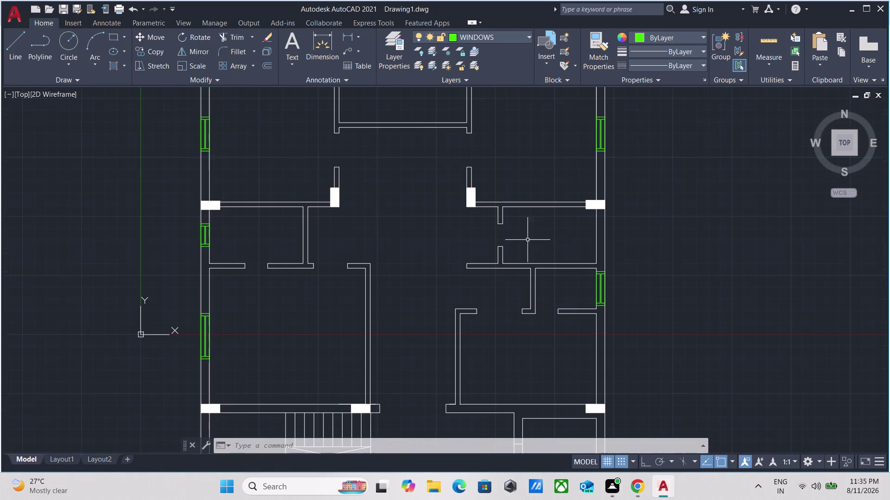
scroll(up, 3)
middle_drag(558, 239, 555, 243)
scroll(down, 3)
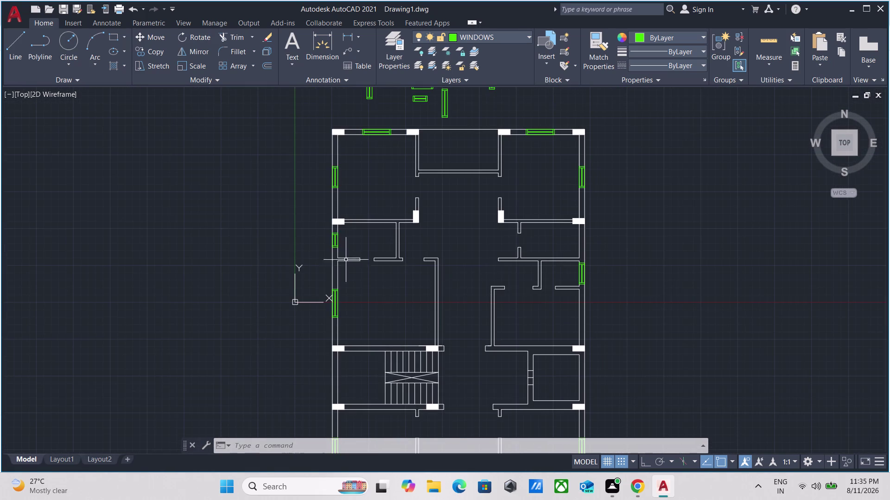
scroll(up, 3)
scroll(up, 3)
drag(492, 339, 477, 326)
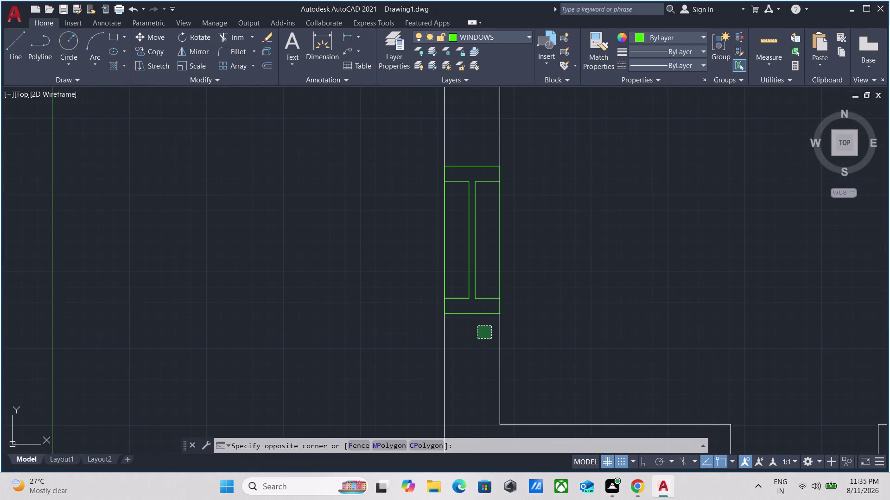
Copy the selected window block into a second opening on the upper right exterior wall.
click(466, 268)
key(c)
key(o)
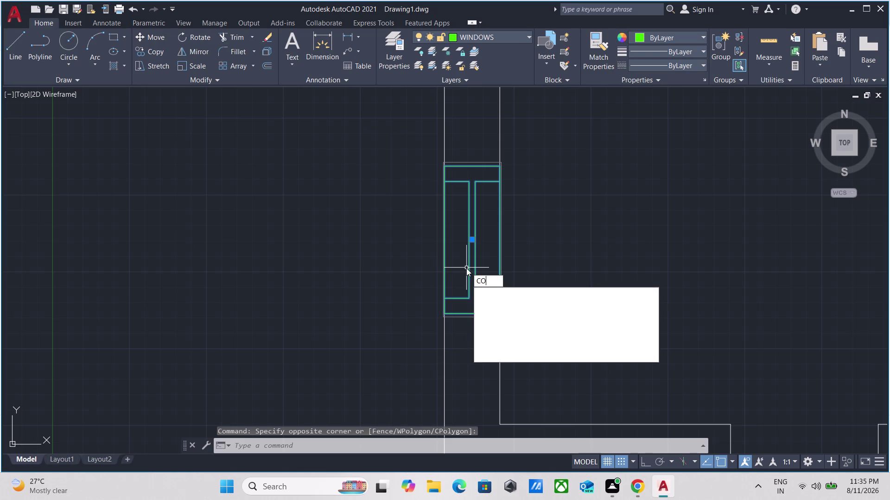
key(Return)
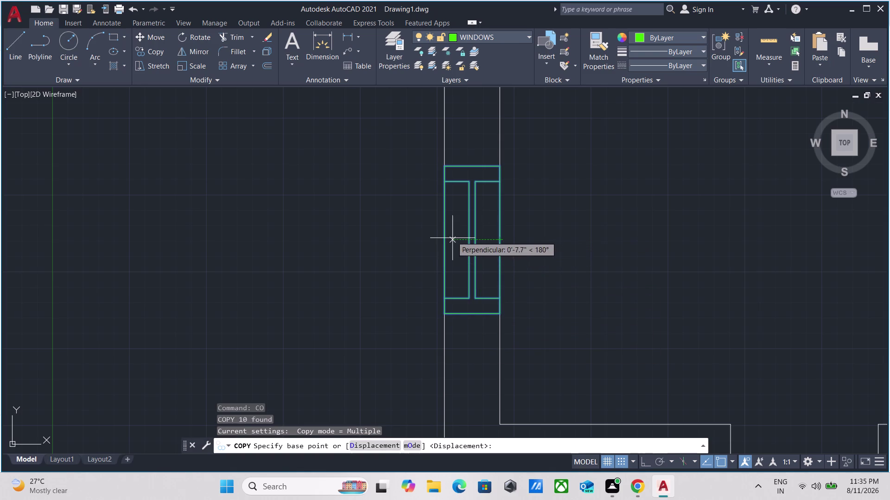
scroll(down, 3)
scroll(down, 3)
scroll(up, 3)
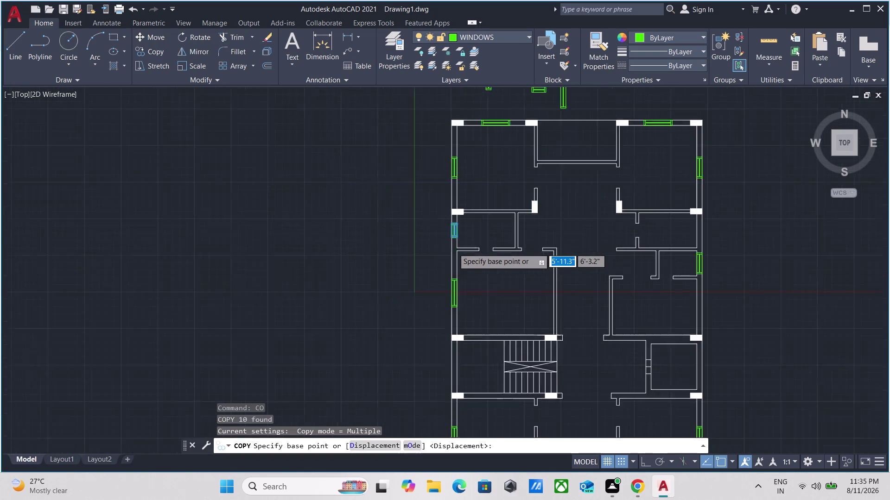
scroll(up, 3)
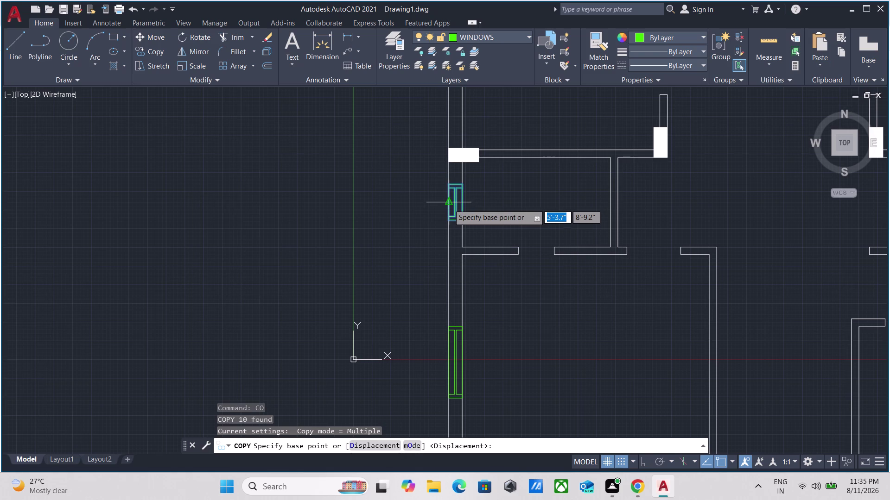
click(449, 204)
scroll(down, 3)
middle_drag(635, 188, 634, 187)
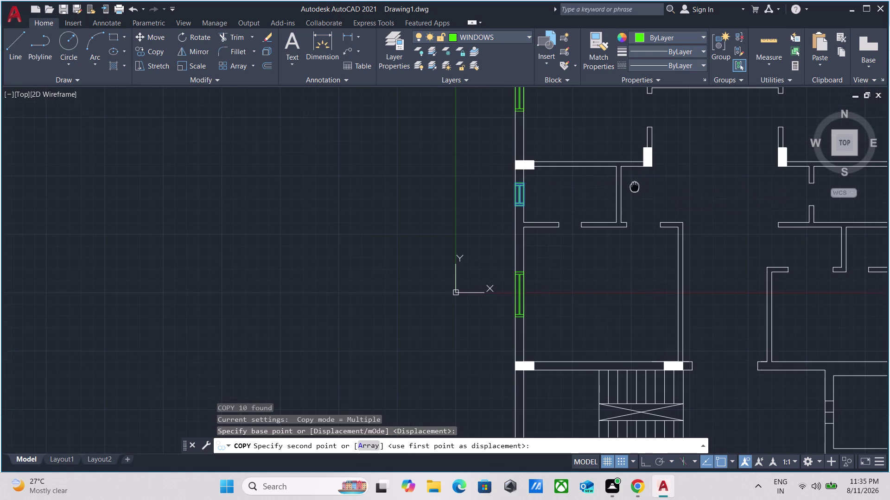
middle_drag(634, 187, 262, 193)
scroll(up, 3)
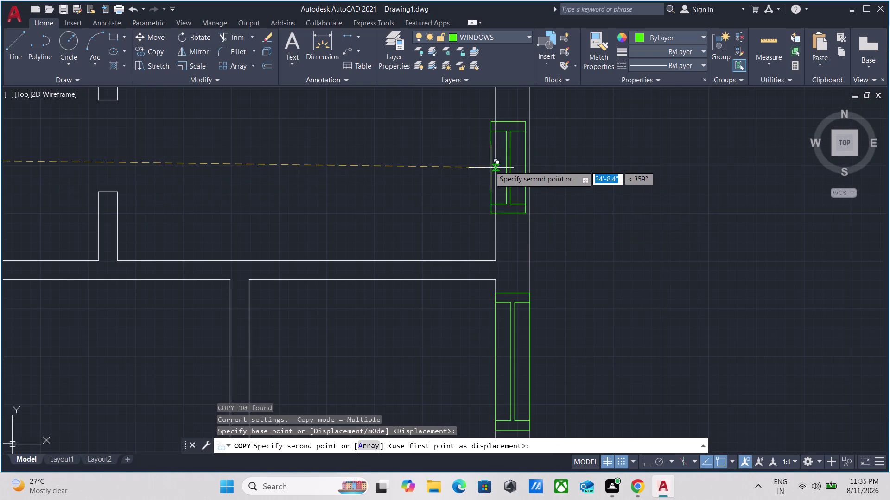
click(496, 143)
scroll(down, 3)
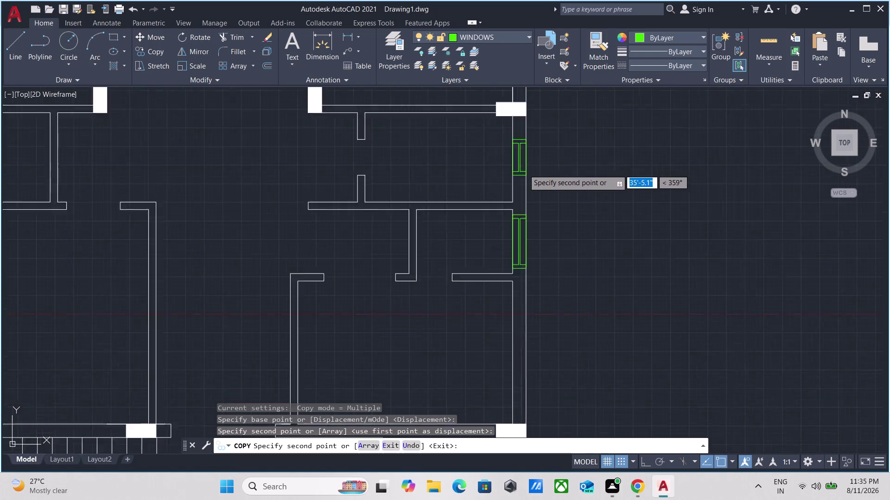
scroll(down, 3)
key(Escape)
scroll(down, 3)
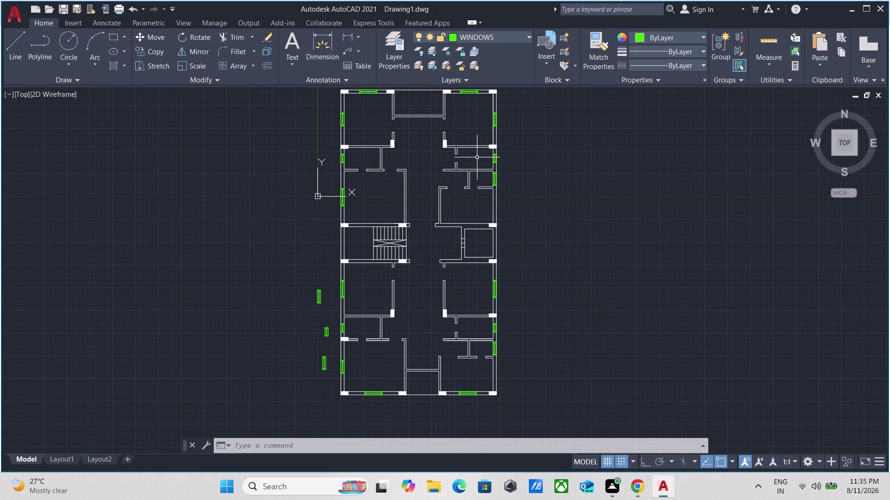
scroll(up, 3)
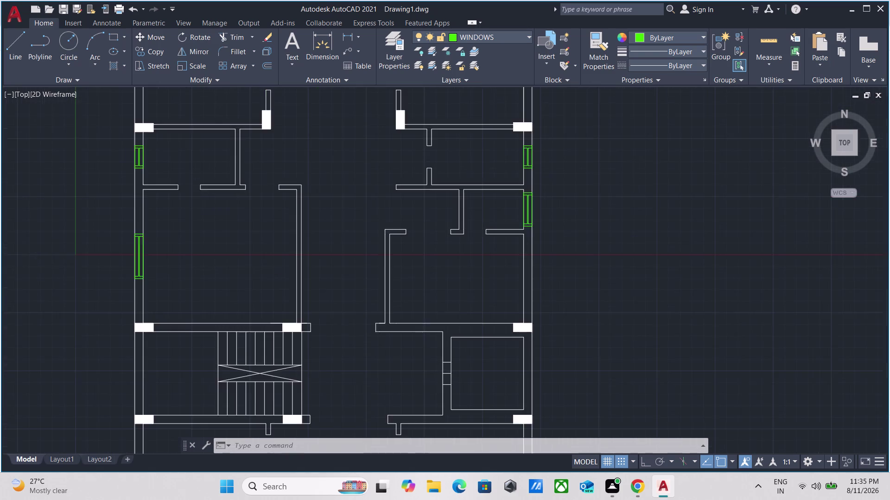
Pan to the spare blocks above the plan and start copying the tall vertical window.
scroll(down, 3)
scroll(up, 3)
scroll(down, 3)
scroll(down, 3)
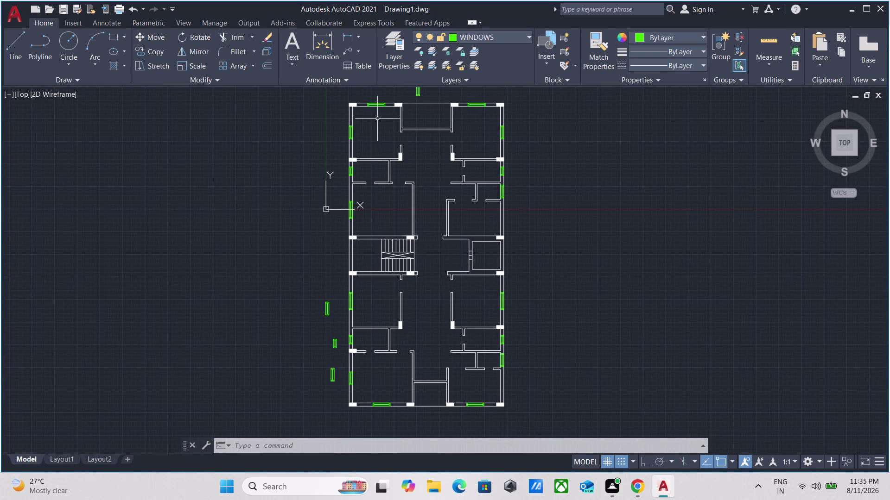
scroll(up, 3)
middle_drag(379, 125, 316, 298)
scroll(up, 3)
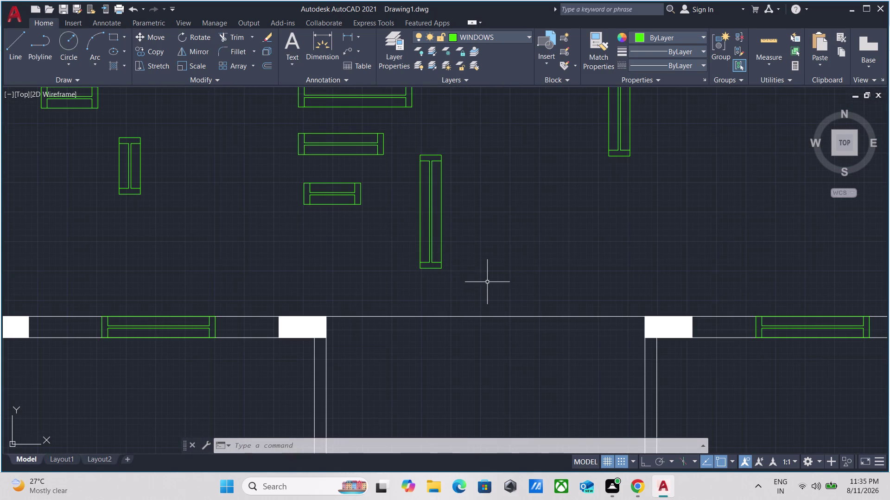
drag(487, 282, 462, 270)
click(406, 230)
text(C)
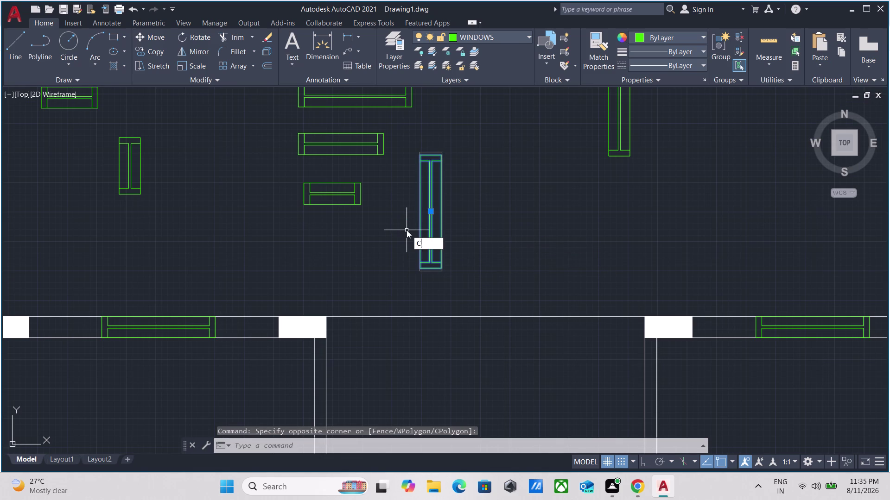
text(O)
key(Return)
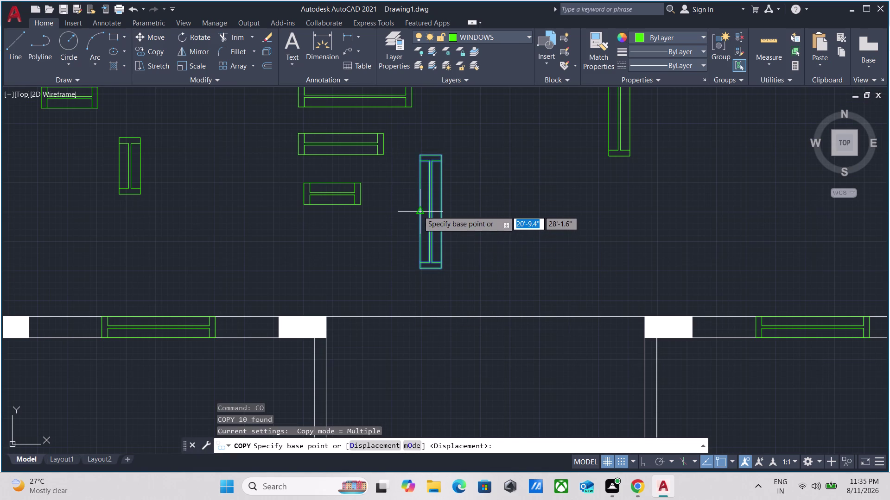
Place the tall window copy into the opening on the plan's right wall.
click(418, 209)
scroll(down, 3)
middle_drag(522, 203, 373, 31)
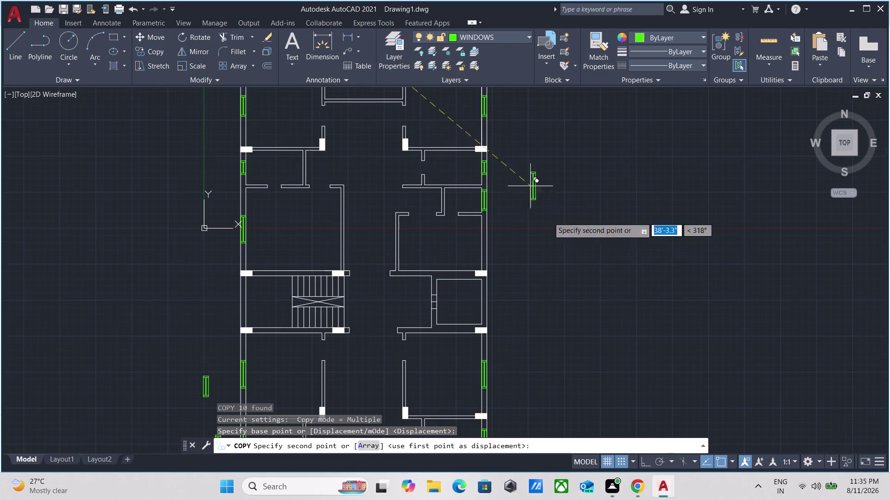
scroll(up, 3)
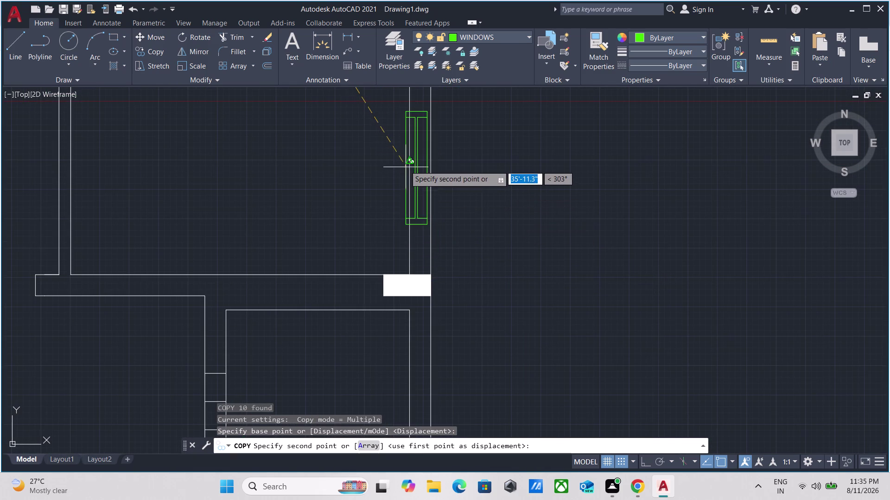
middle_drag(406, 162, 435, 245)
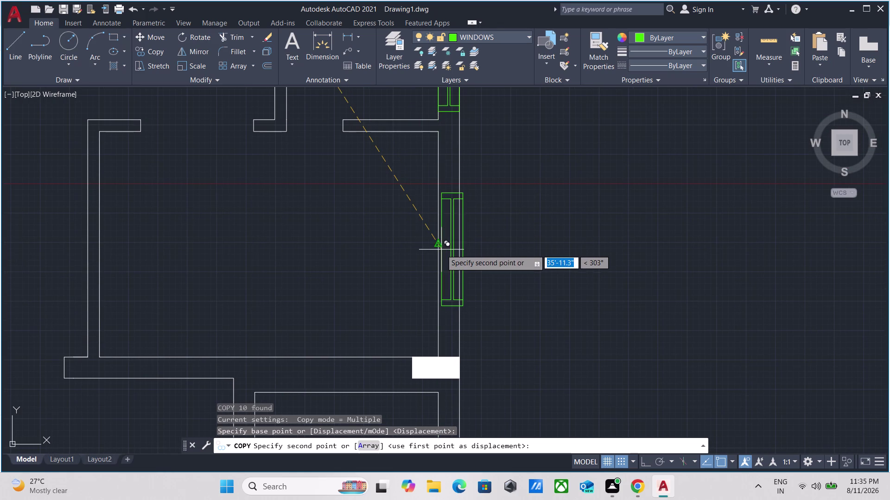
click(437, 240)
scroll(down, 3)
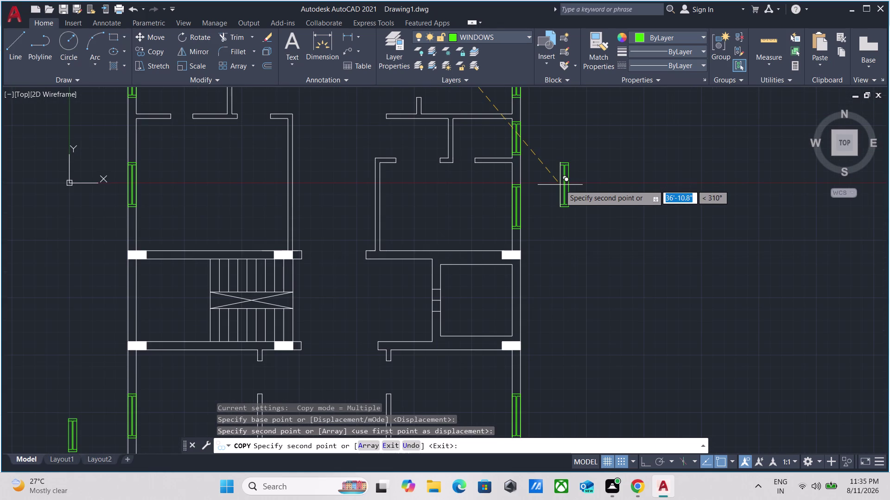
scroll(down, 3)
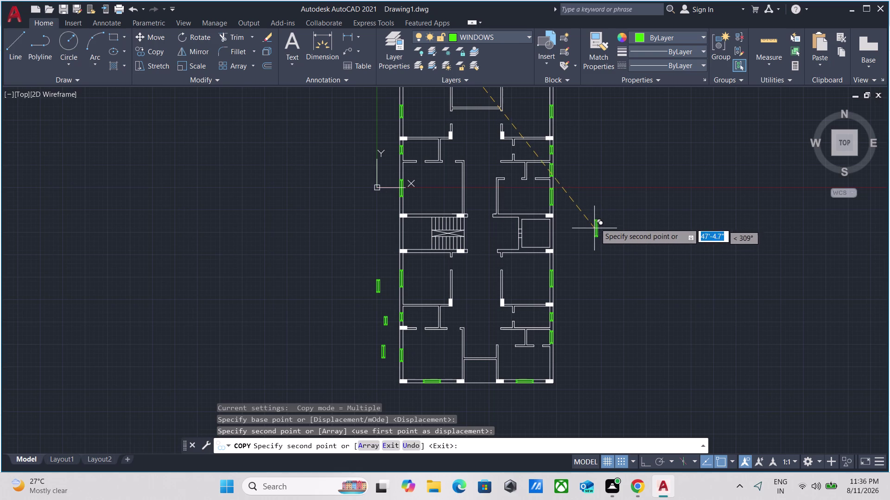
scroll(up, 3)
middle_drag(598, 209, 598, 344)
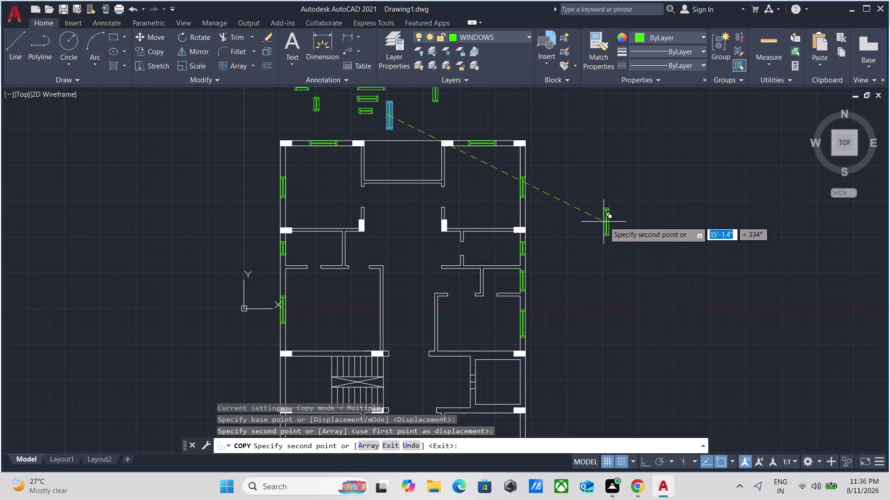
key(Escape)
scroll(up, 3)
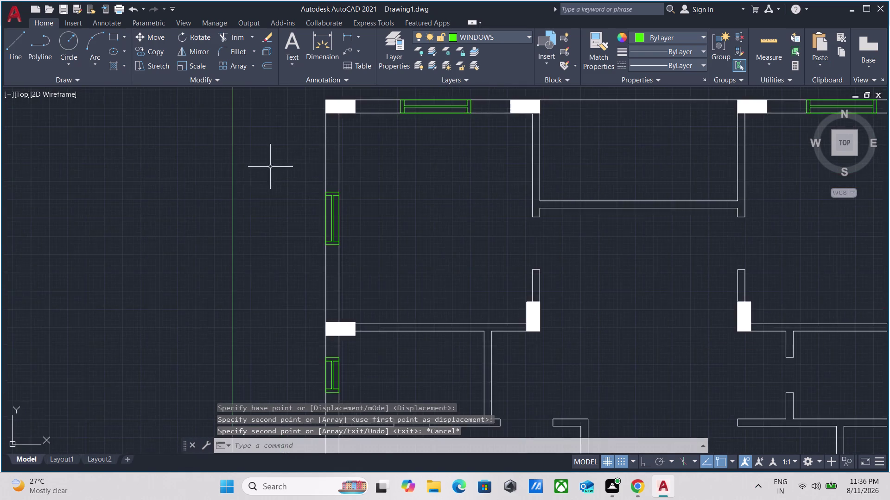
scroll(up, 3)
scroll(down, 3)
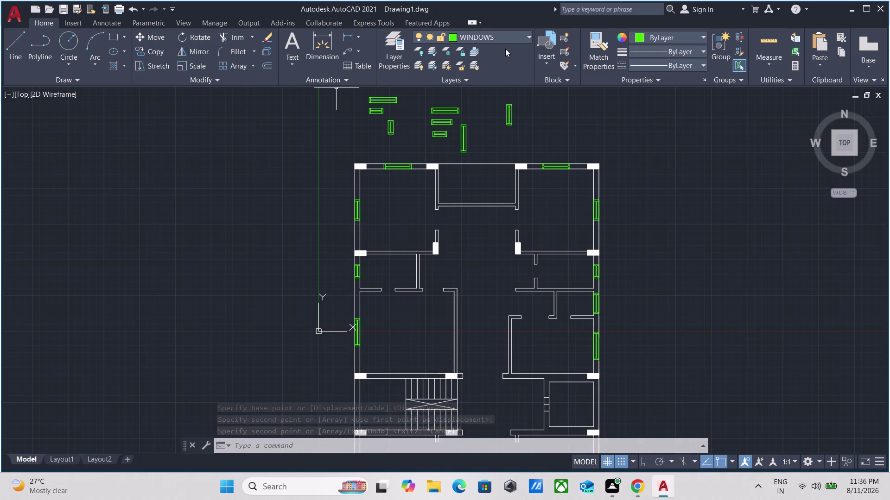
Make DOORS the current layer and insert the Door - Imperial block right of the plan.
click(505, 38)
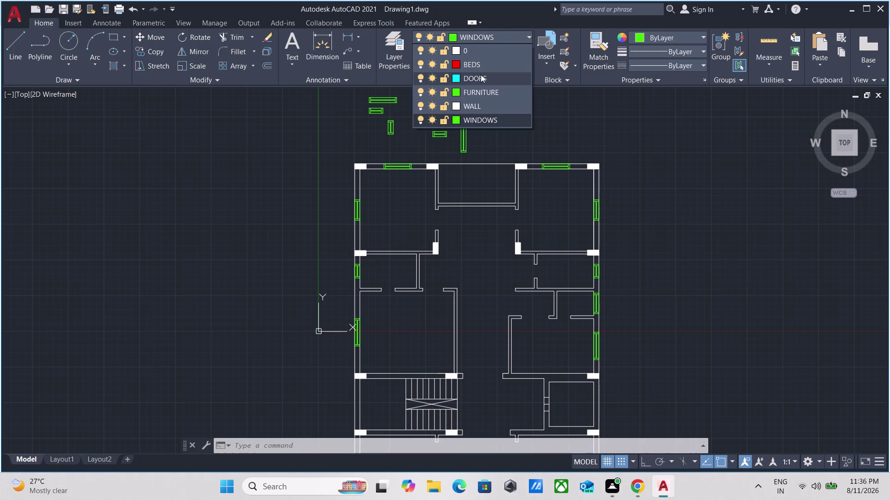
click(480, 74)
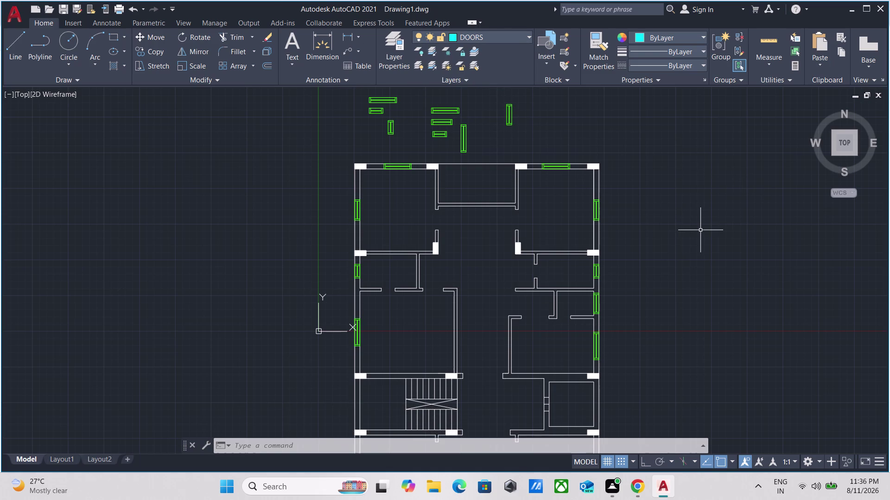
text(TP)
key(Return)
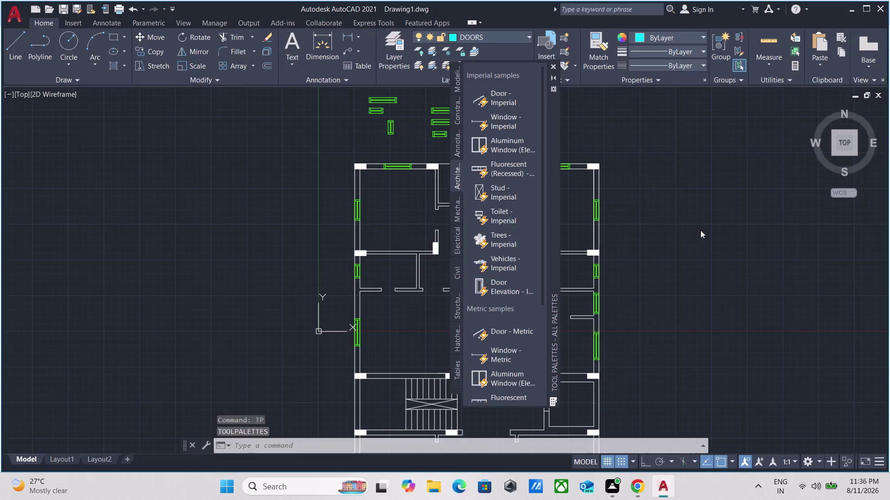
click(488, 94)
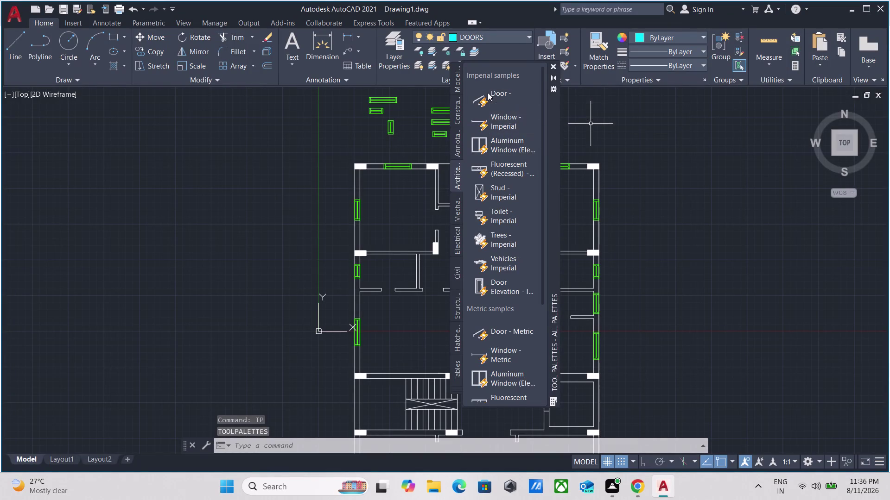
click(704, 178)
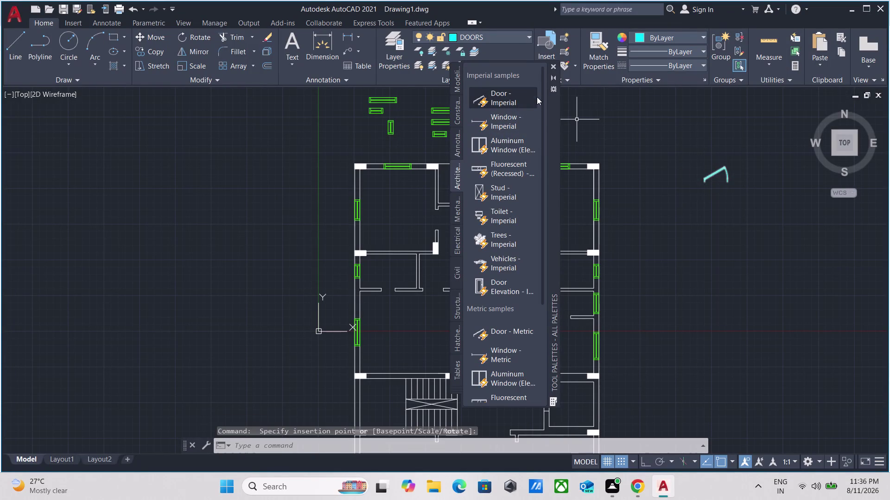
click(550, 64)
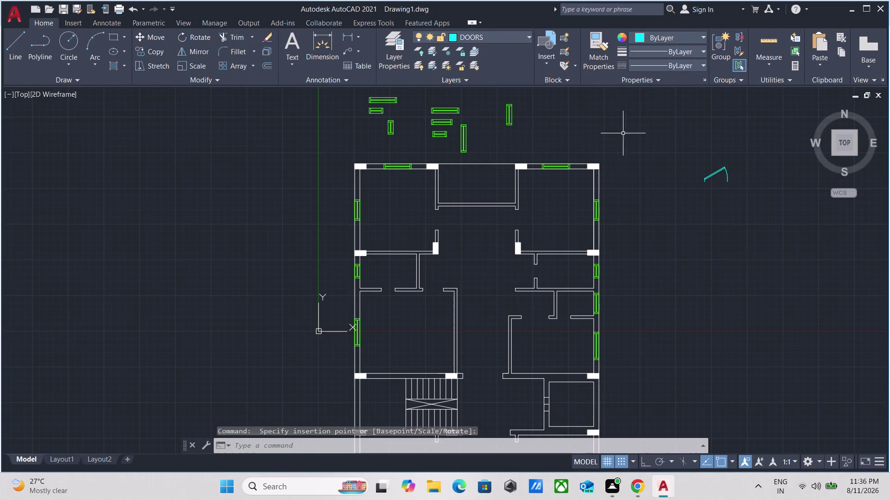
scroll(up, 3)
Swing the inserted imperial door fully open to 90°.
middle_drag(690, 132, 564, 199)
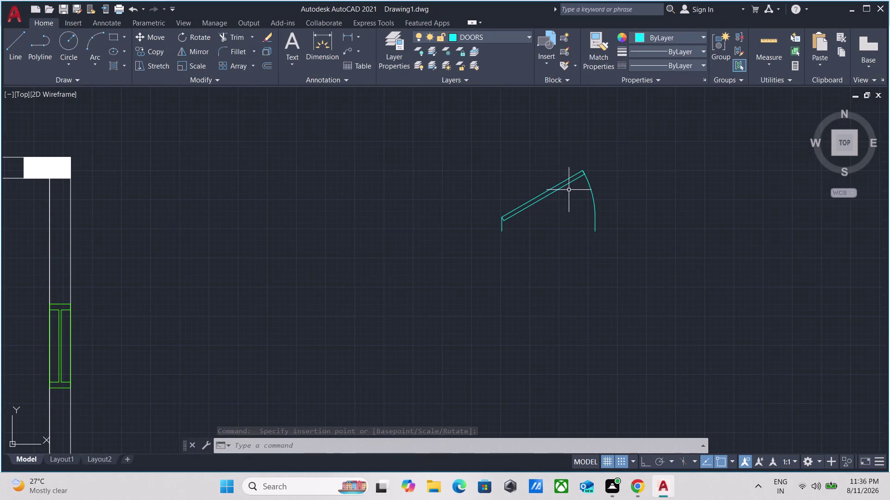
click(580, 177)
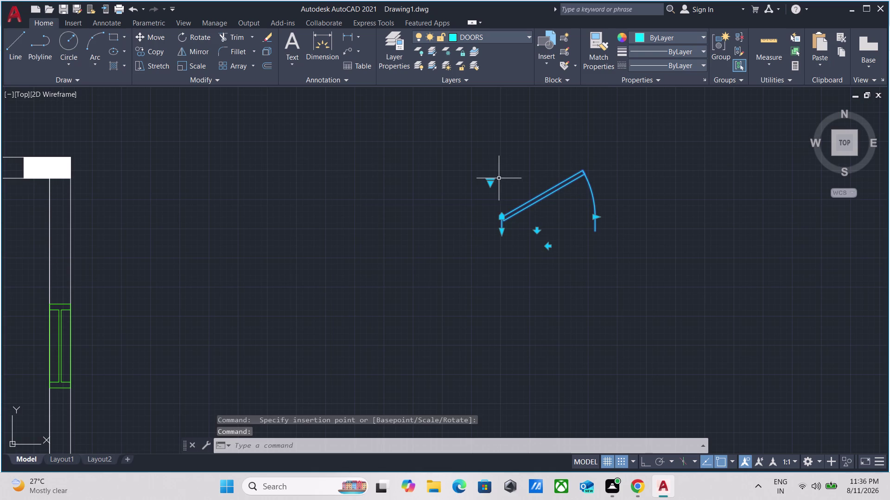
click(492, 180)
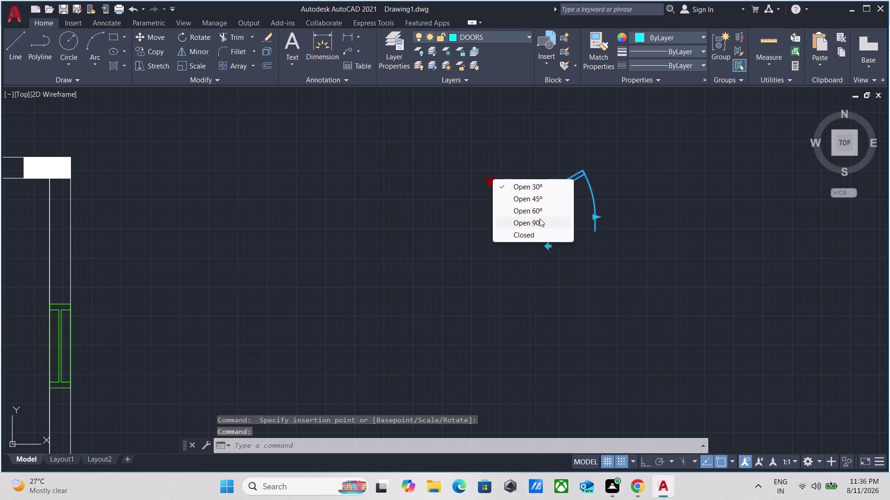
click(538, 219)
key(Escape)
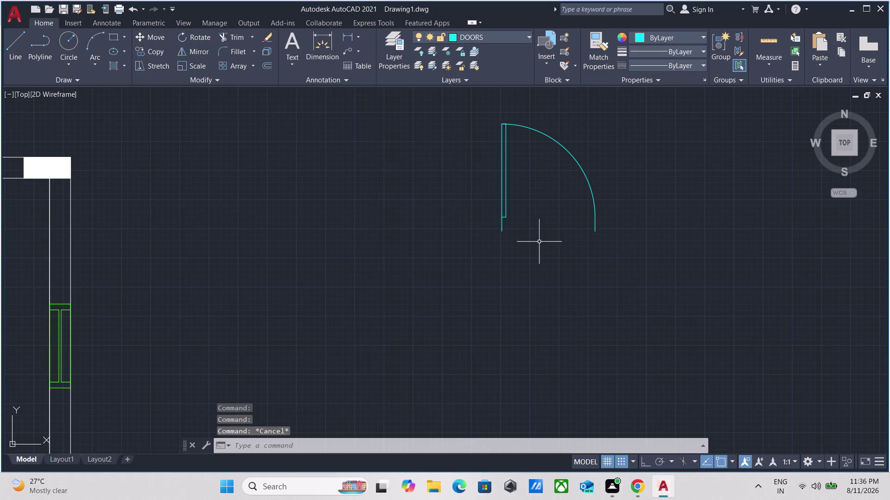
Drag the door's width grip to make it slightly narrower.
drag(511, 231, 508, 226)
click(490, 204)
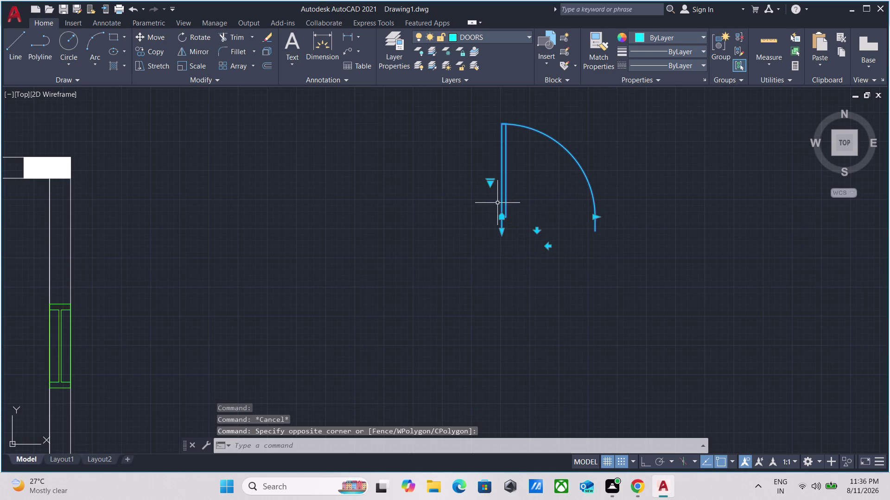
click(597, 219)
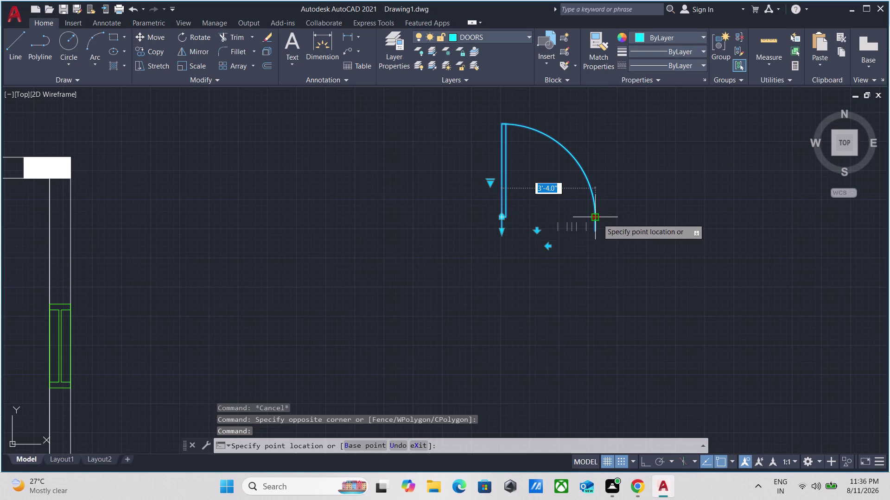
click(585, 217)
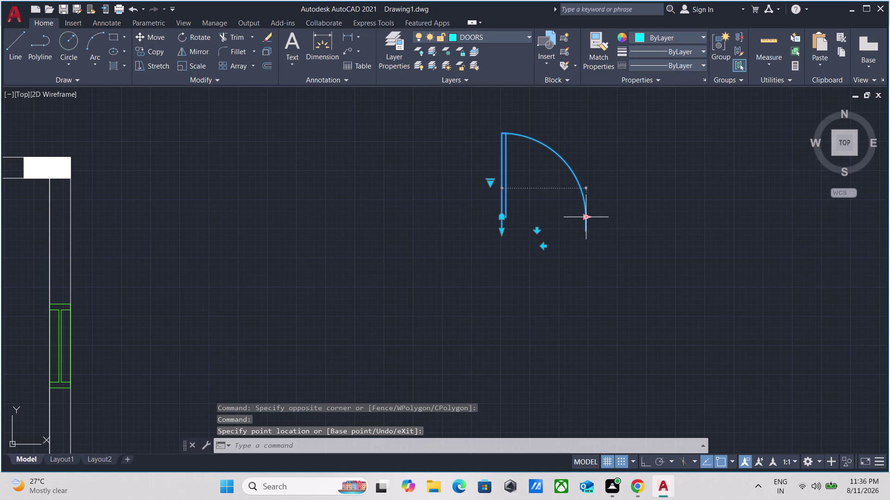
key(Escape)
Reselect the door block and start the COPY command on it.
drag(609, 252, 601, 248)
click(514, 199)
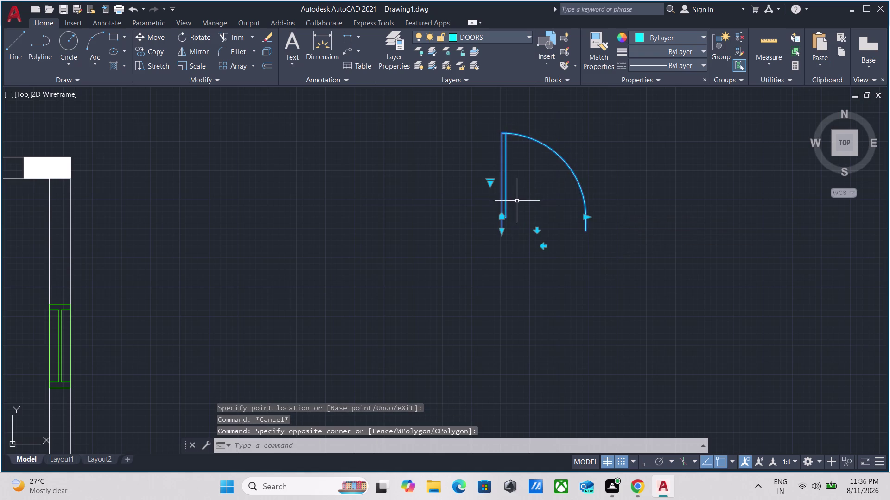
key(Escape)
drag(605, 229, 600, 227)
click(523, 195)
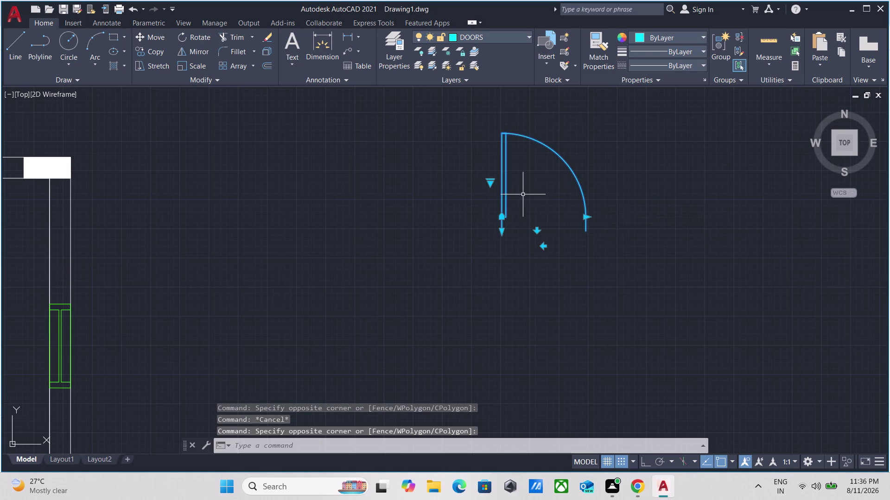
key(Escape)
drag(531, 235, 521, 230)
click(474, 210)
text(CO)
key(Return)
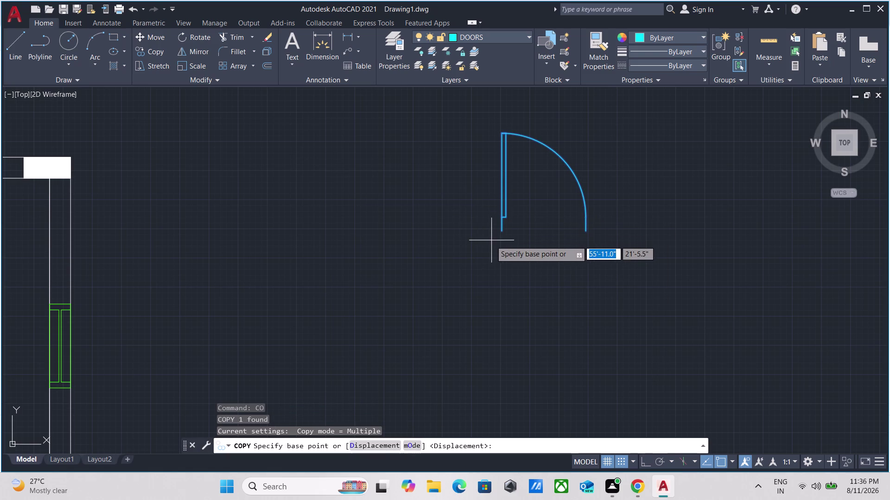
Place one copy of the door block near the plan's walls.
click(501, 231)
scroll(down, 3)
middle_drag(496, 320, 473, 270)
click(369, 290)
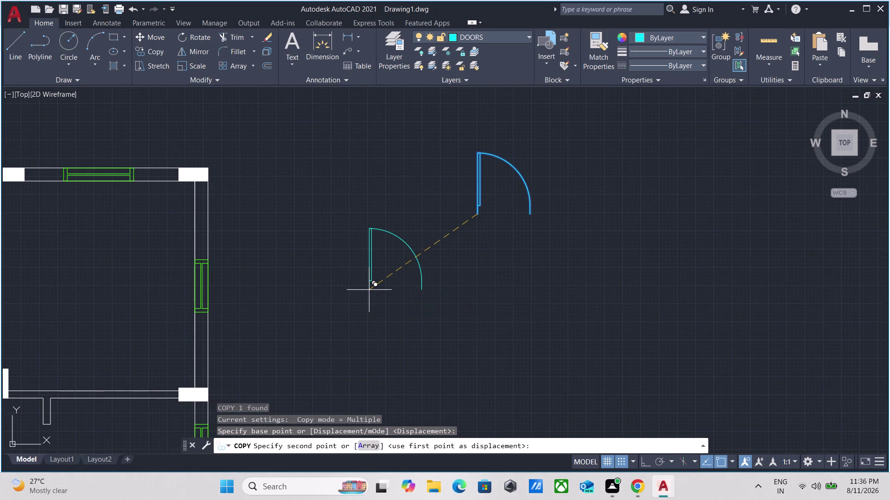
key(Escape)
Reselect the larger door swing, cancel a stray command, and pan to the rooms.
scroll(up, 3)
drag(539, 319, 535, 314)
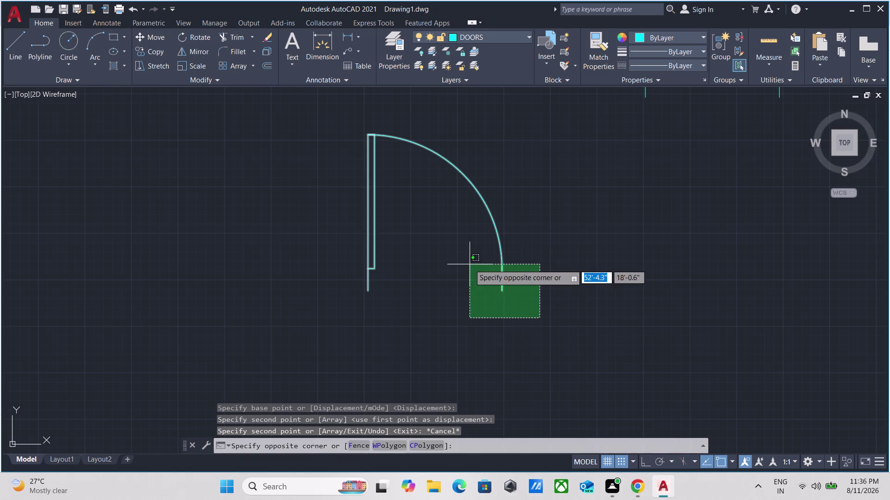
key(Escape)
drag(511, 313, 507, 304)
click(495, 274)
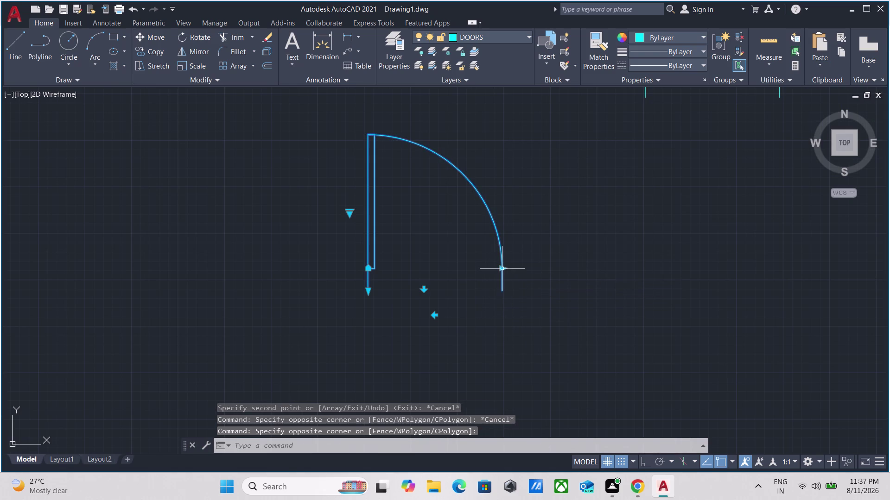
click(502, 271)
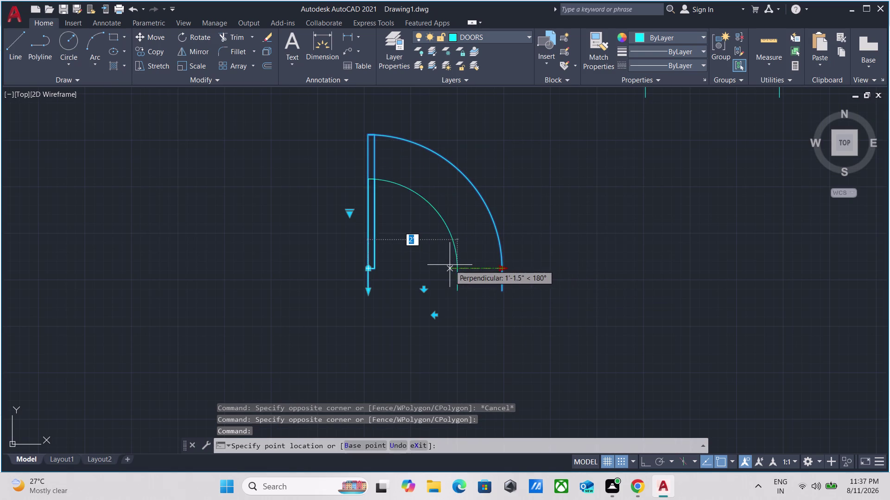
click(449, 264)
scroll(down, 3)
key(Escape)
middle_drag(471, 245, 465, 277)
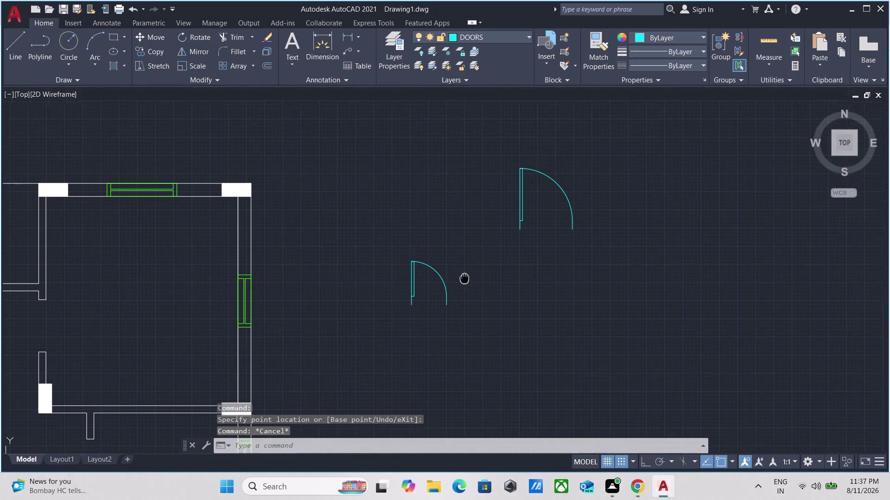
middle_drag(464, 277, 464, 279)
scroll(down, 3)
middle_drag(526, 266, 579, 281)
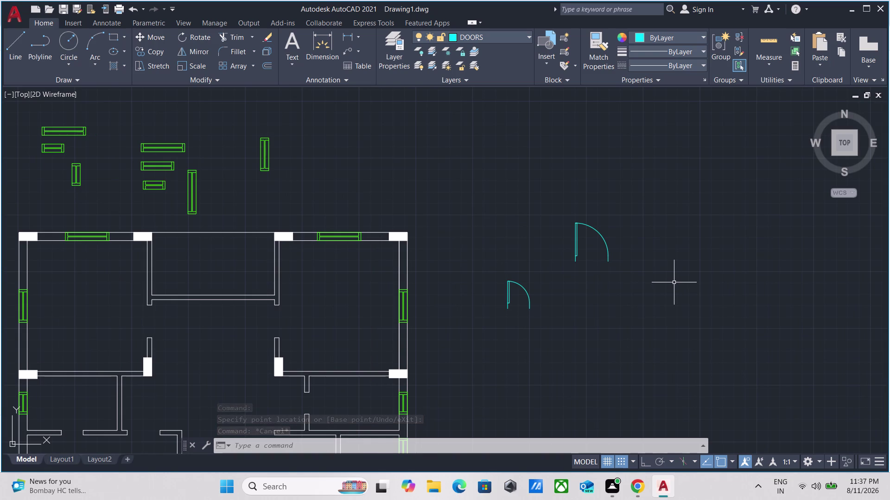
scroll(up, 3)
Copy the larger door swing from its hinge into both the left and right rooms.
click(533, 250)
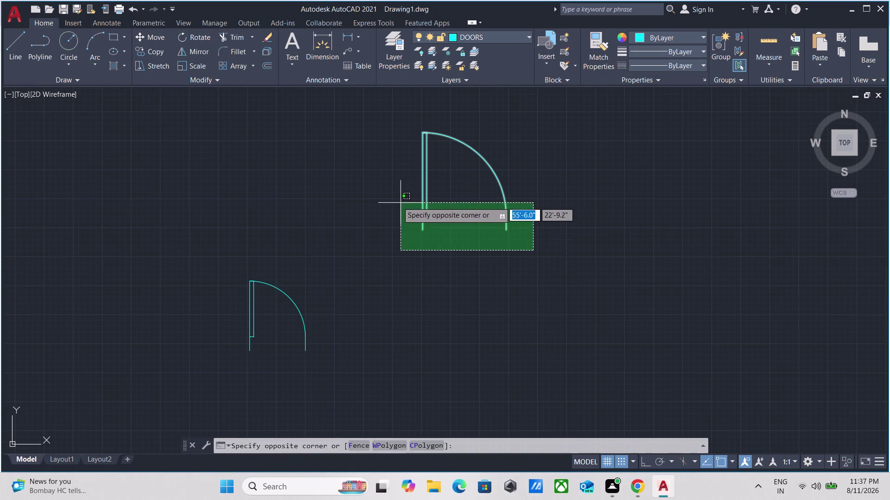
click(395, 201)
text(CO)
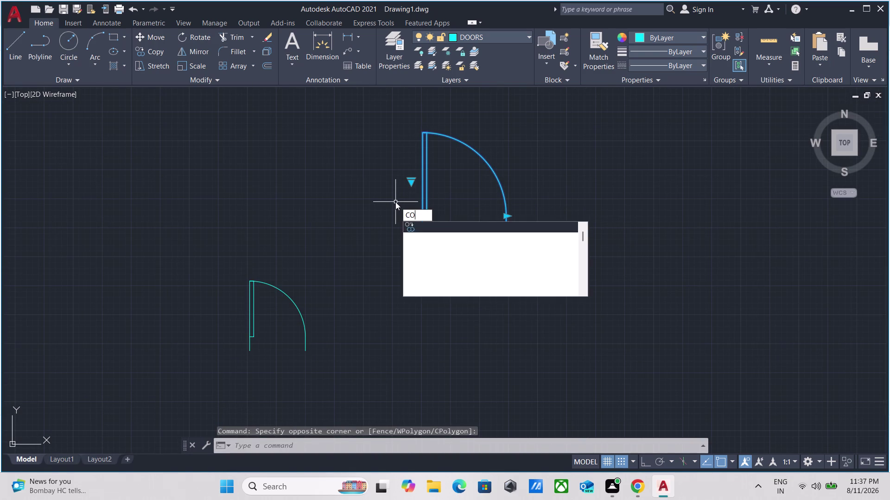
key(Return)
click(421, 227)
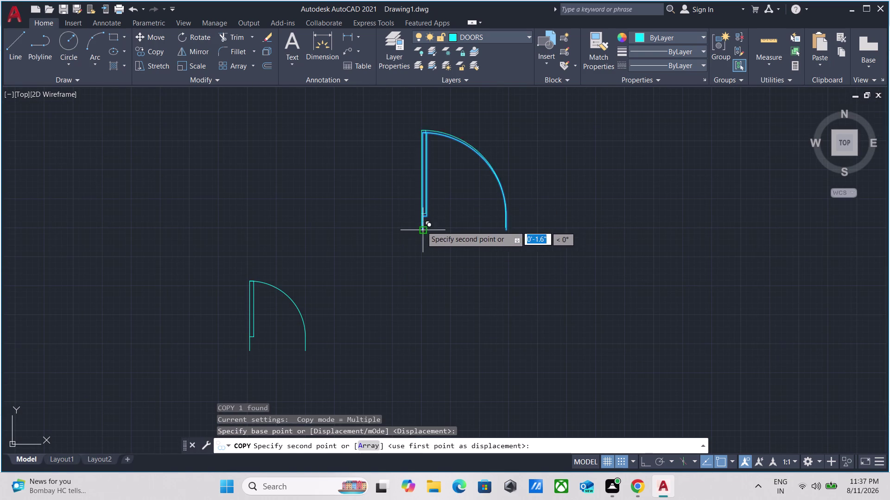
scroll(down, 3)
middle_drag(279, 205, 437, 194)
middle_drag(163, 258, 165, 258)
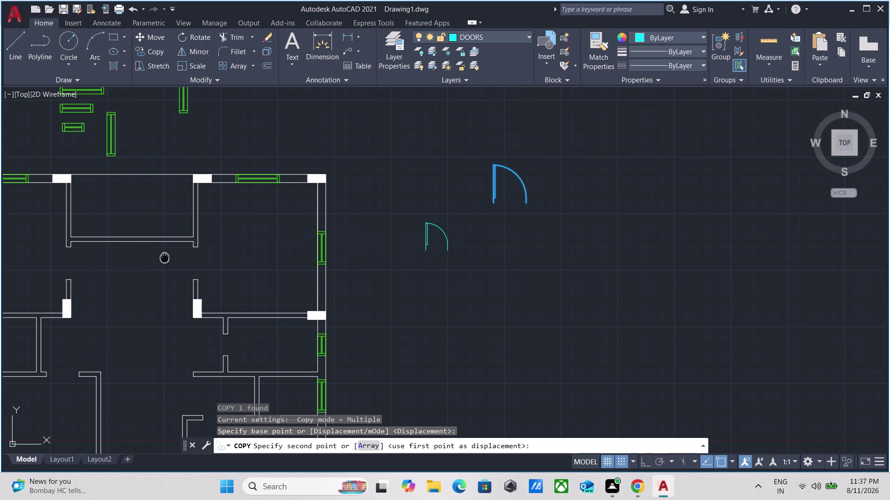
middle_drag(164, 258, 298, 247)
scroll(up, 3)
click(123, 250)
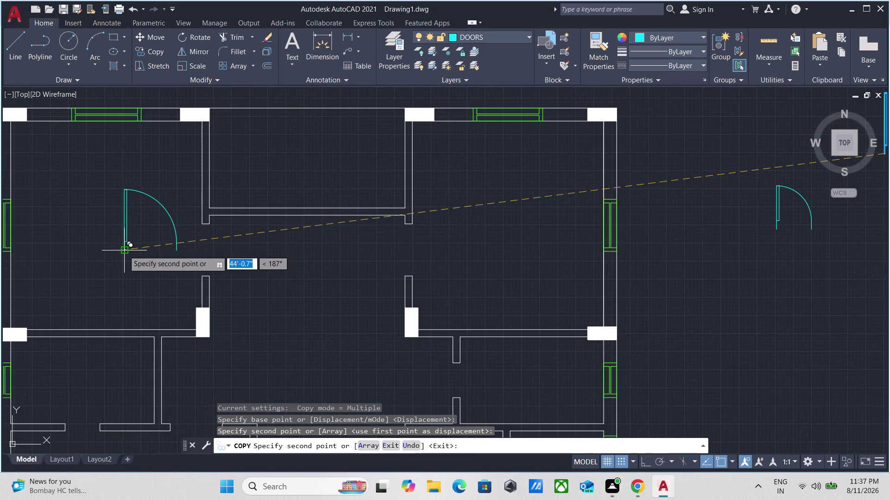
click(487, 243)
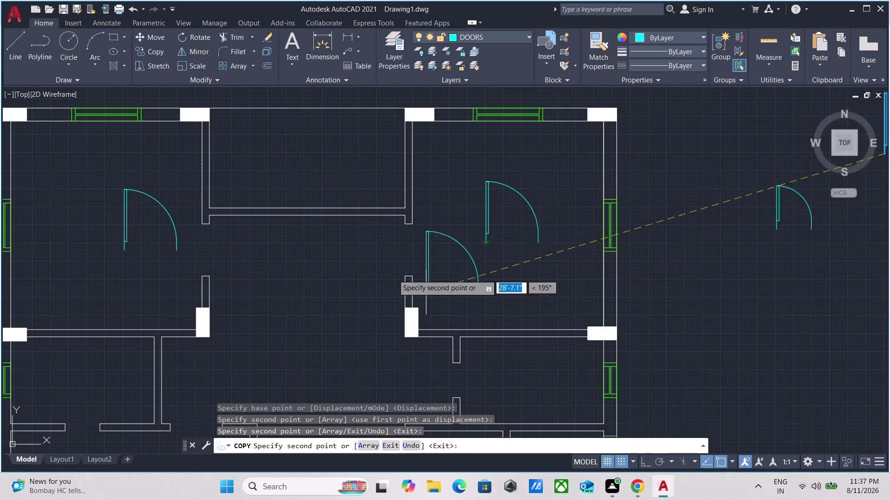
key(Escape)
scroll(up, 3)
click(211, 245)
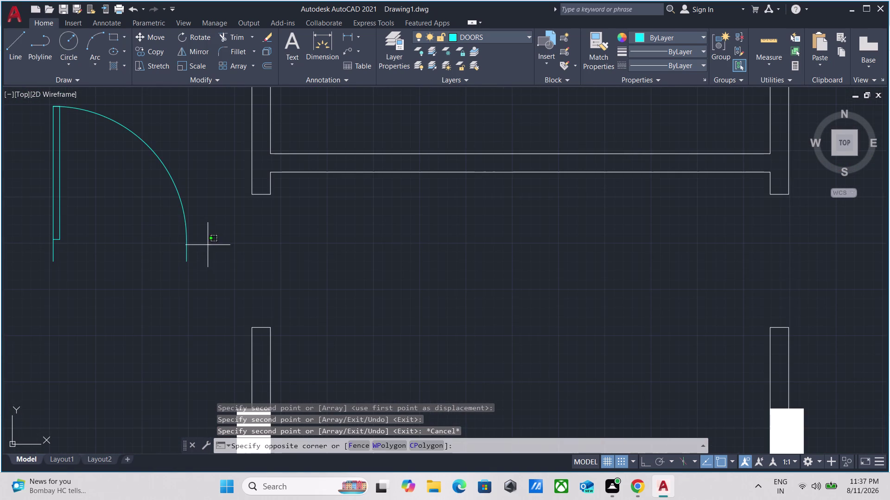
Rotate the door swing 270 degrees about its hinge, with Ortho on, so it lies horizontally.
click(157, 246)
text(R)
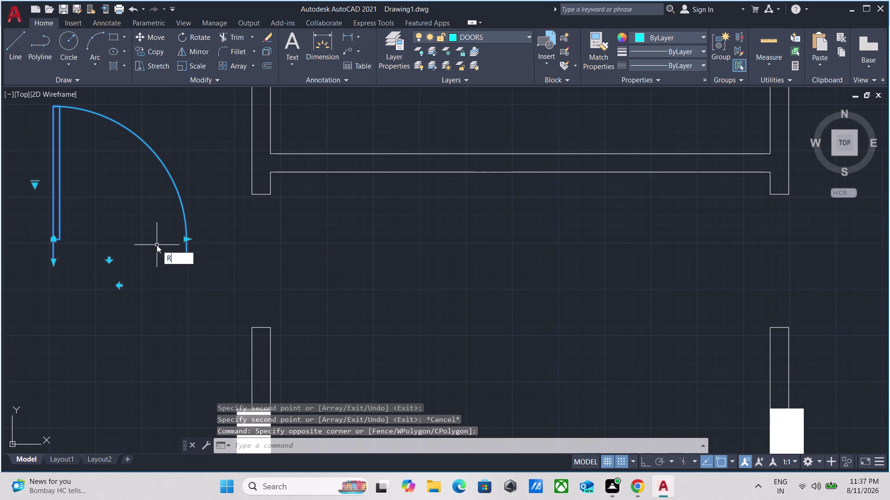
text(O)
key(Return)
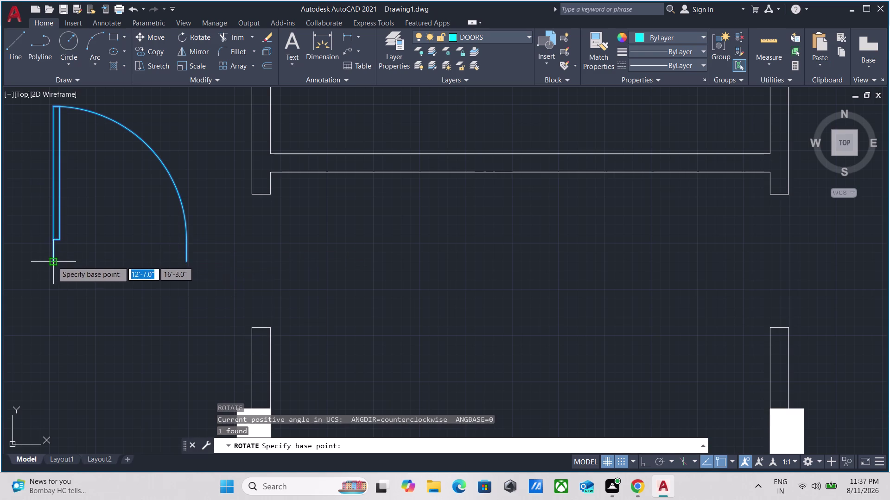
click(52, 262)
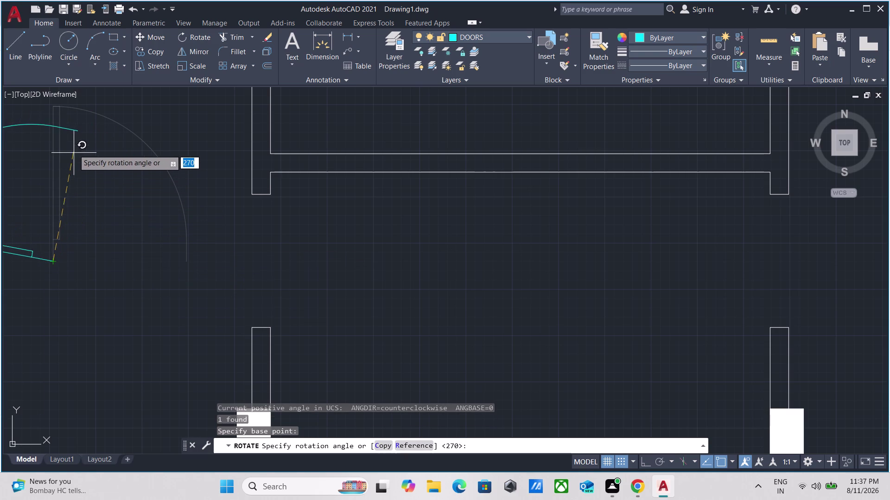
key(F8)
middle_drag(46, 143, 381, 209)
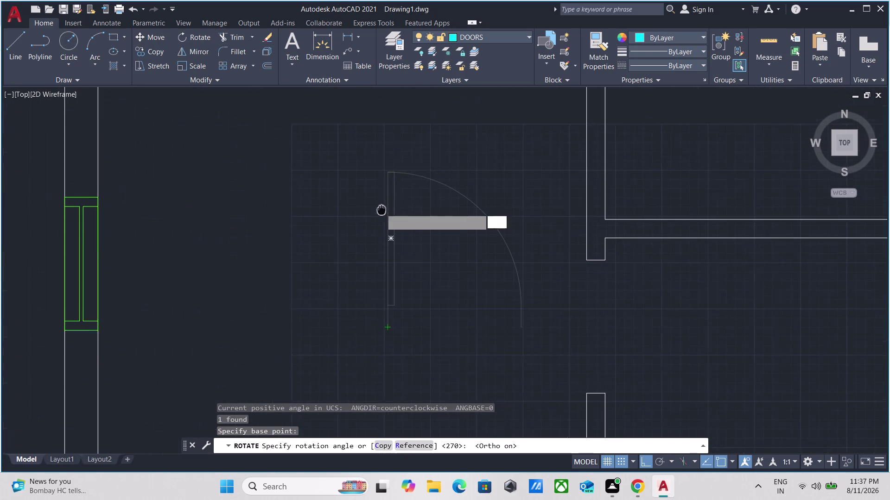
click(363, 148)
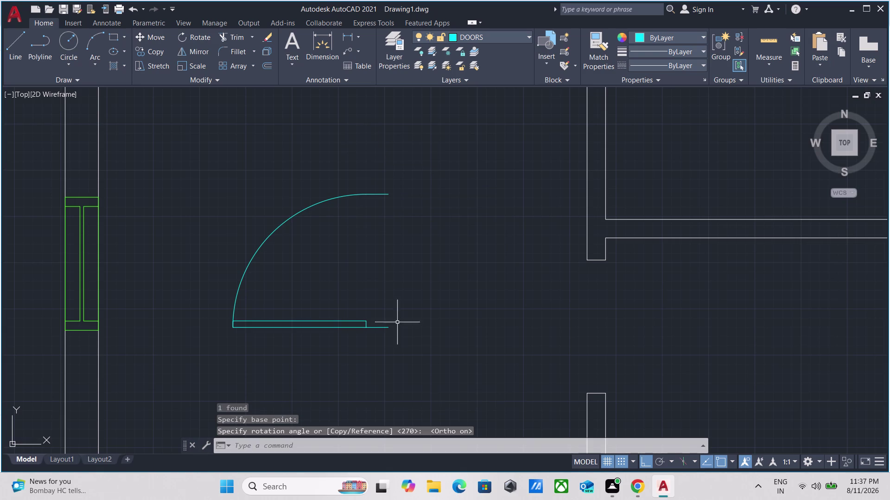
Copy the rotated door swing to another opening in the left room.
drag(416, 383, 407, 366)
click(344, 304)
text(C)
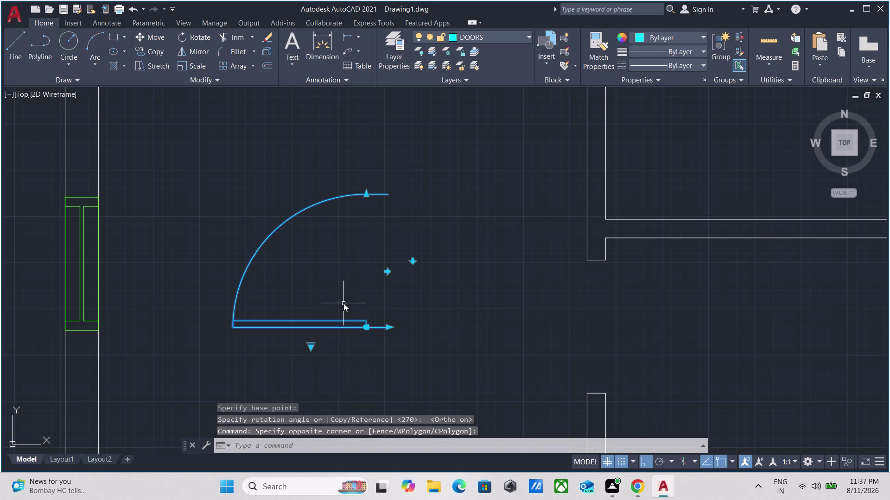
text(O)
key(Return)
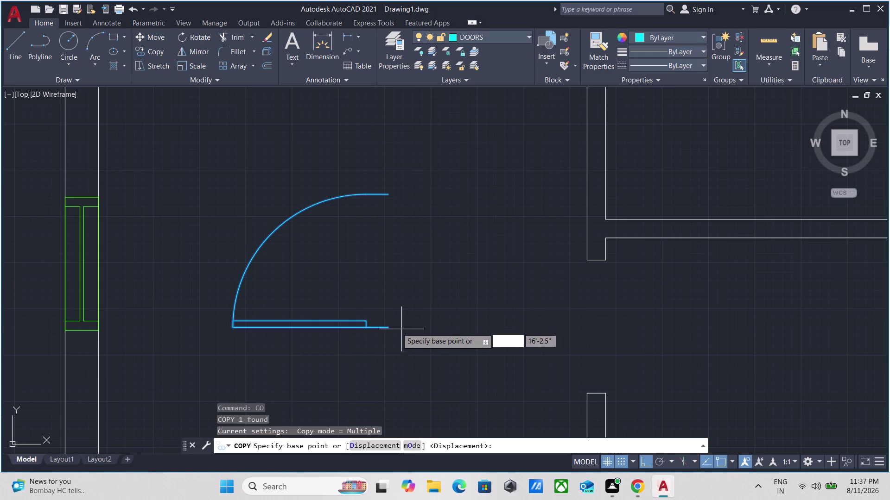
click(385, 326)
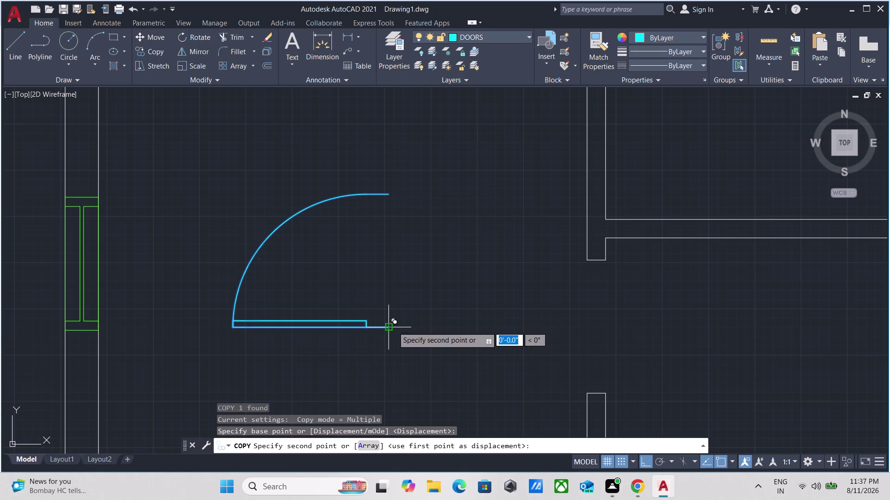
click(604, 394)
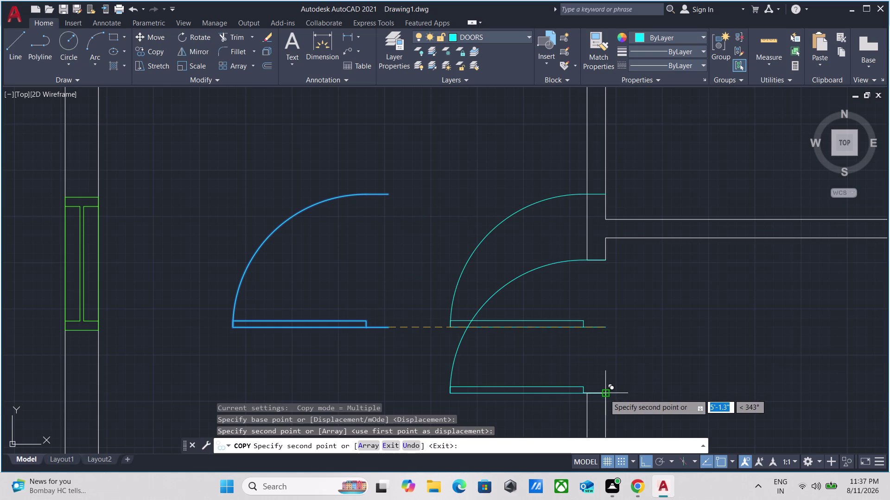
scroll(down, 3)
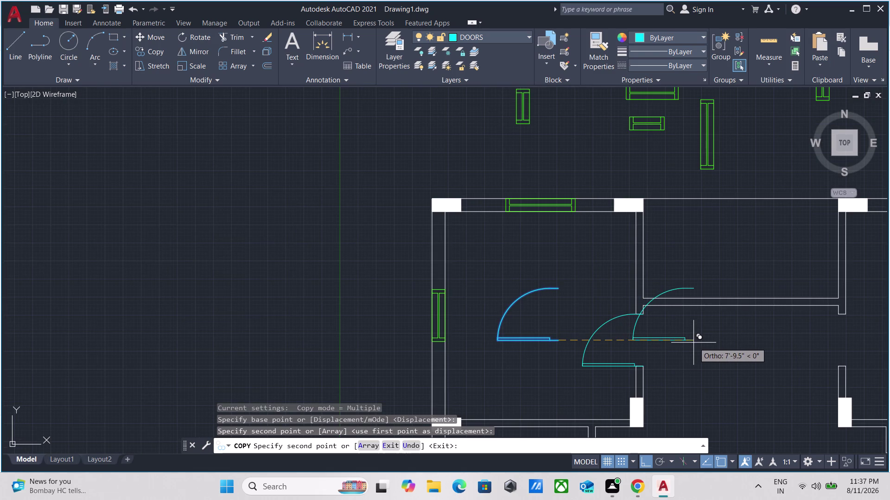
key(Escape)
Pan across the whole plan and begin selecting the right room's door.
scroll(down, 3)
middle_drag(705, 341, 405, 285)
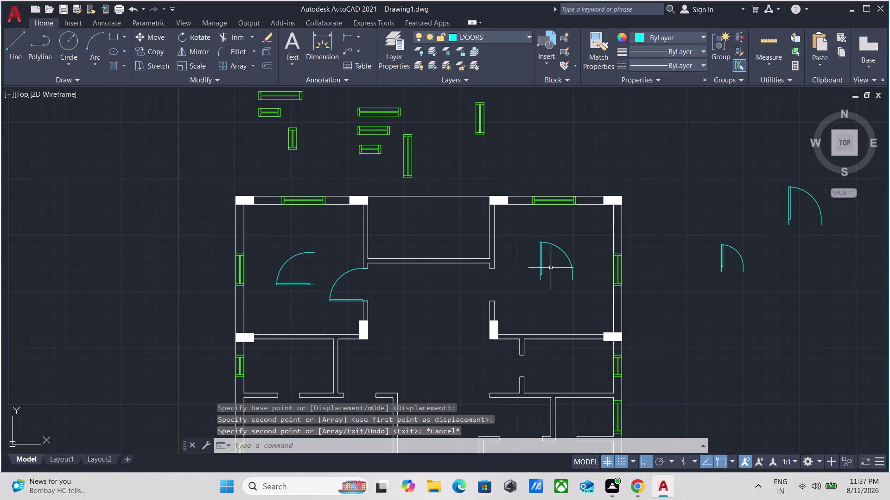
scroll(up, 3)
drag(645, 265, 633, 266)
click(594, 279)
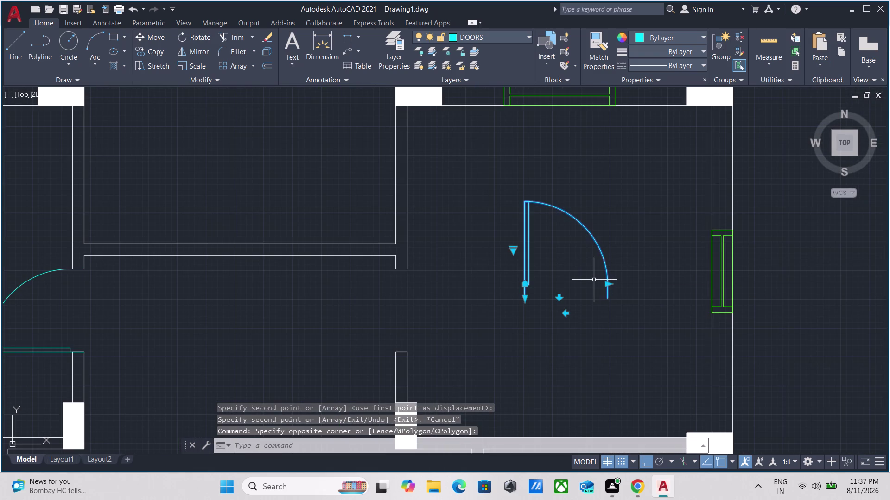
Rotate the right room's door swing about its hinge to lie horizontally.
text(RO)
key(Return)
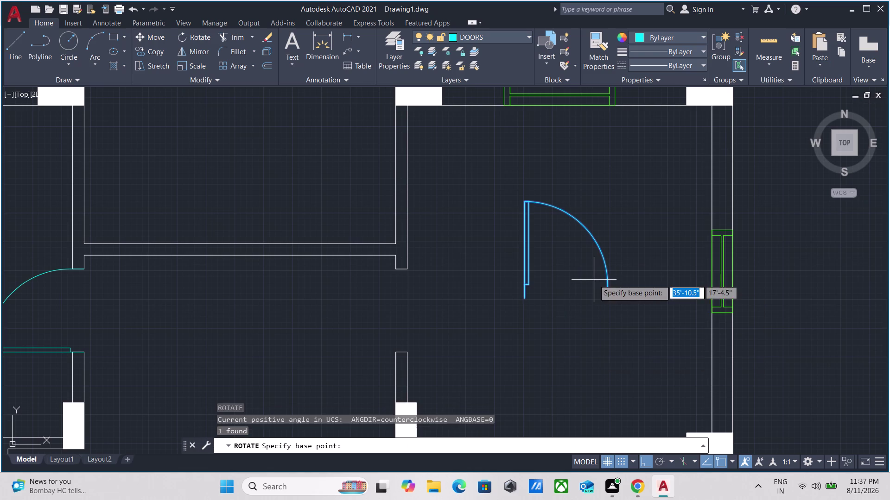
click(525, 297)
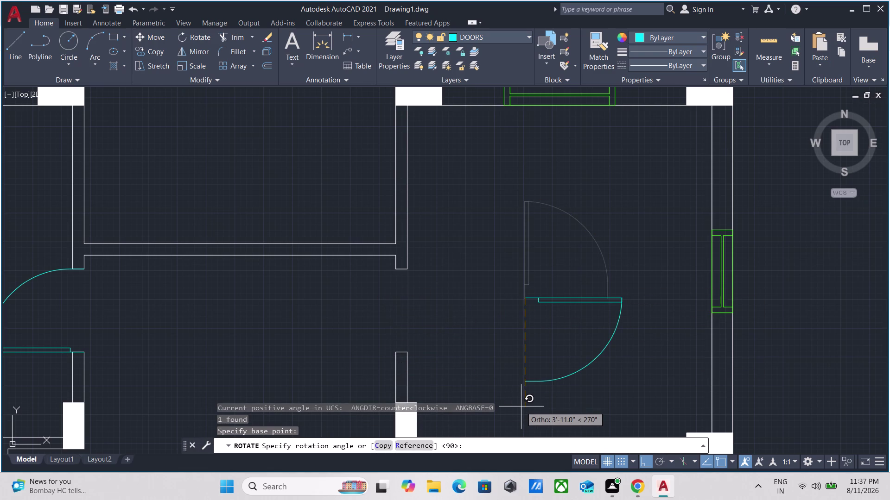
click(490, 182)
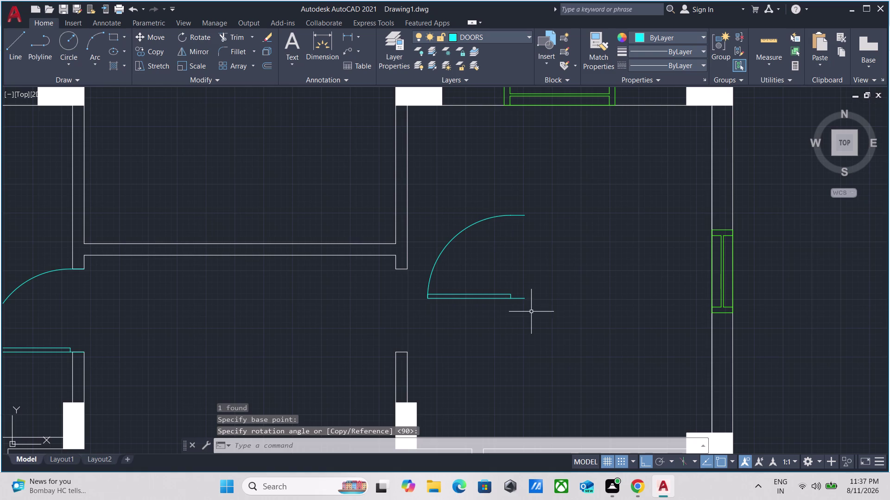
Mirror the rotated door swing to flip it, erasing the original.
drag(533, 314, 523, 295)
click(503, 269)
text(M)
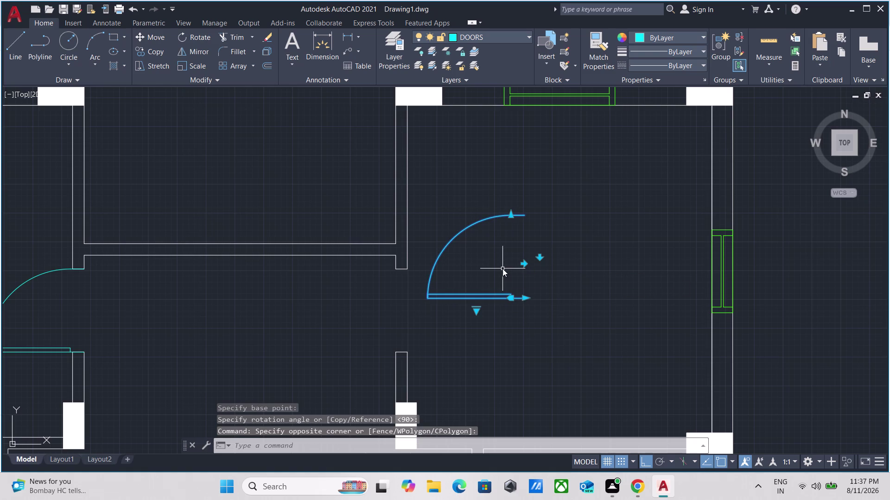
text(I)
key(Return)
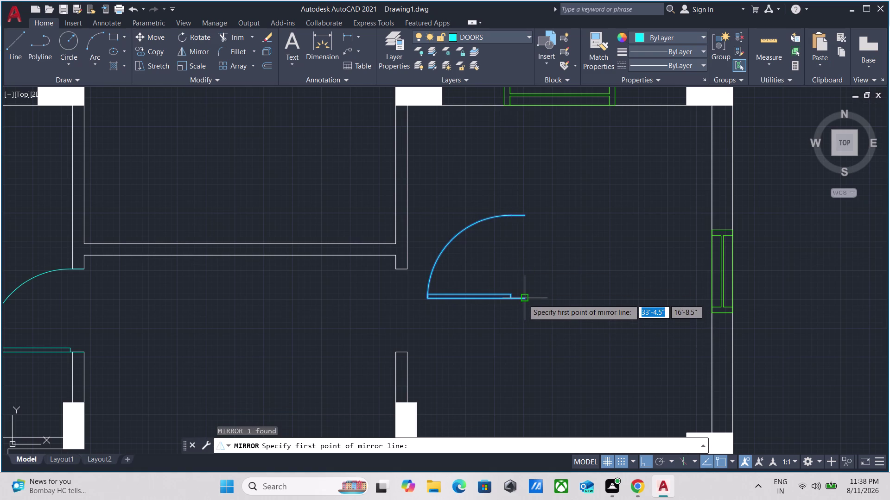
click(523, 299)
click(383, 313)
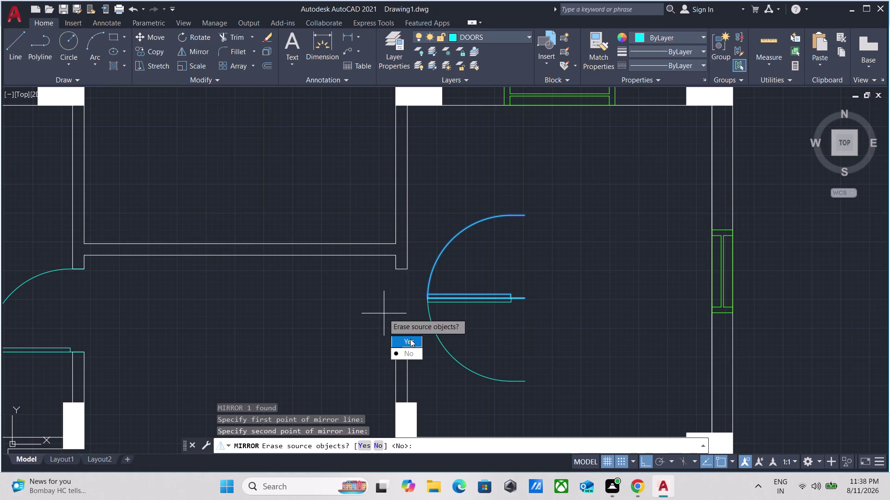
drag(411, 341, 383, 314)
drag(498, 324, 491, 317)
click(432, 269)
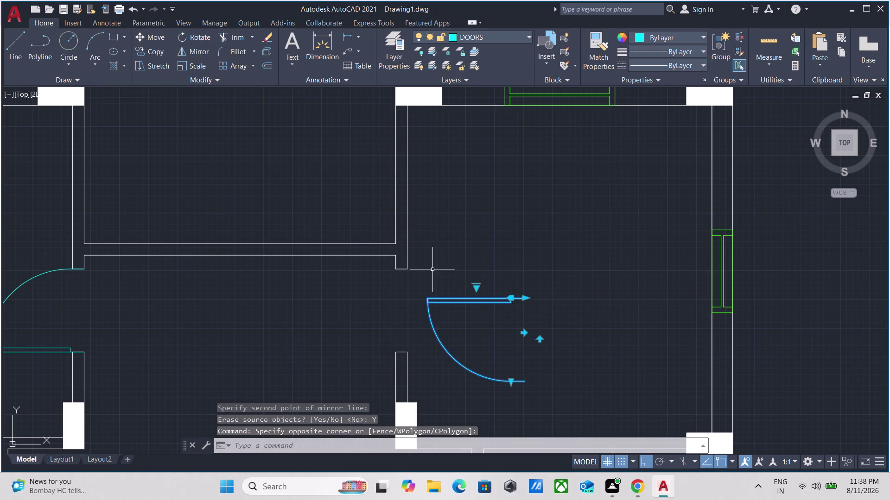
Cancel the pending command and begin selecting the misplaced door swing.
scroll(down, 3)
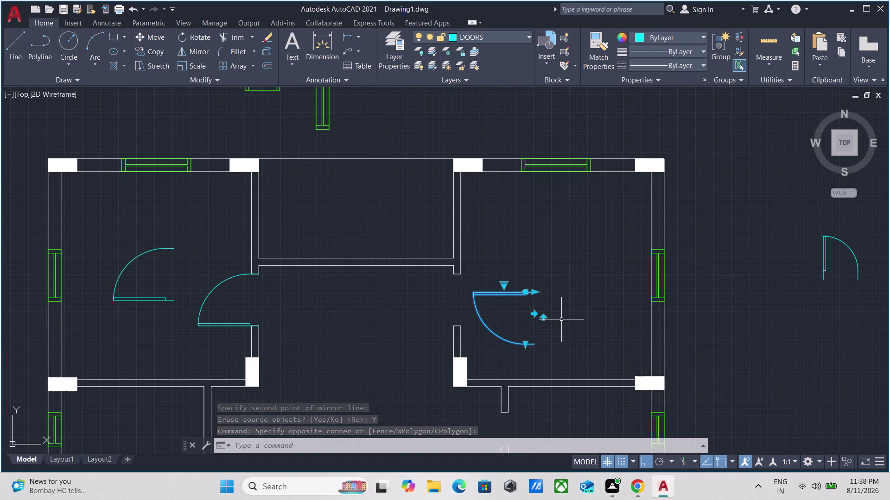
key(m)
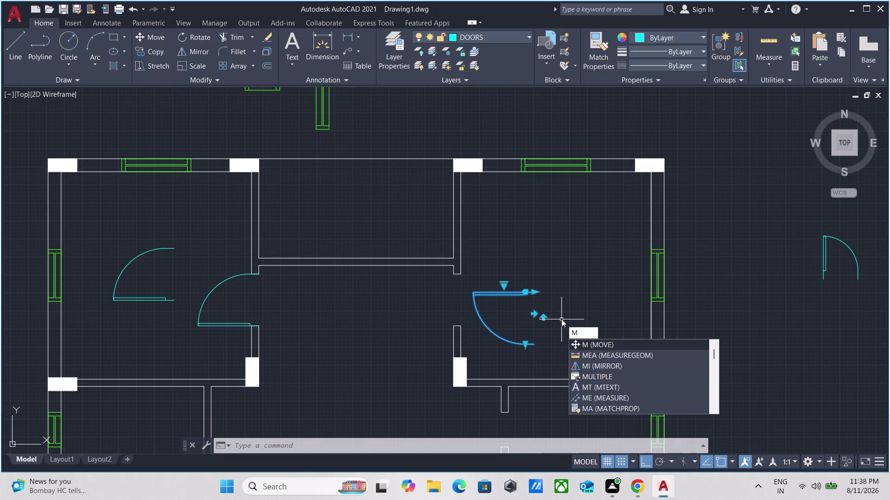
key(Escape)
drag(566, 317, 545, 305)
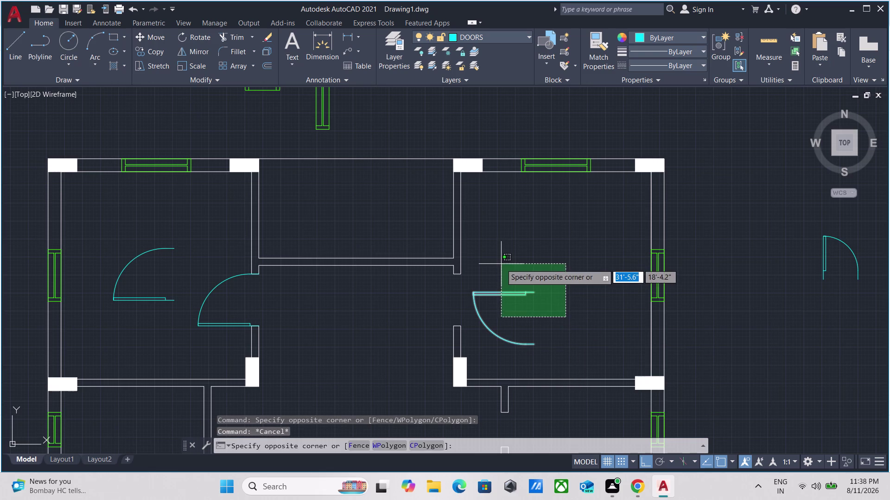
Delete the misplaced door swing using the right-click menu.
click(502, 263)
right_click(501, 264)
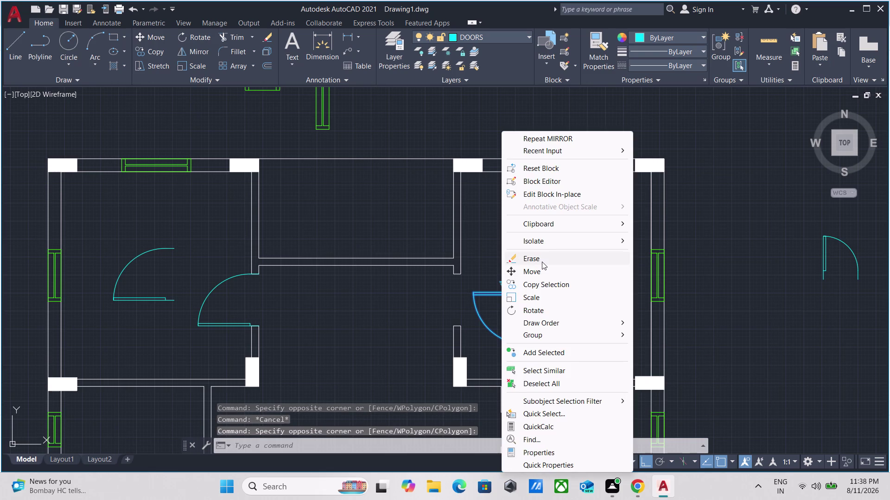
click(542, 259)
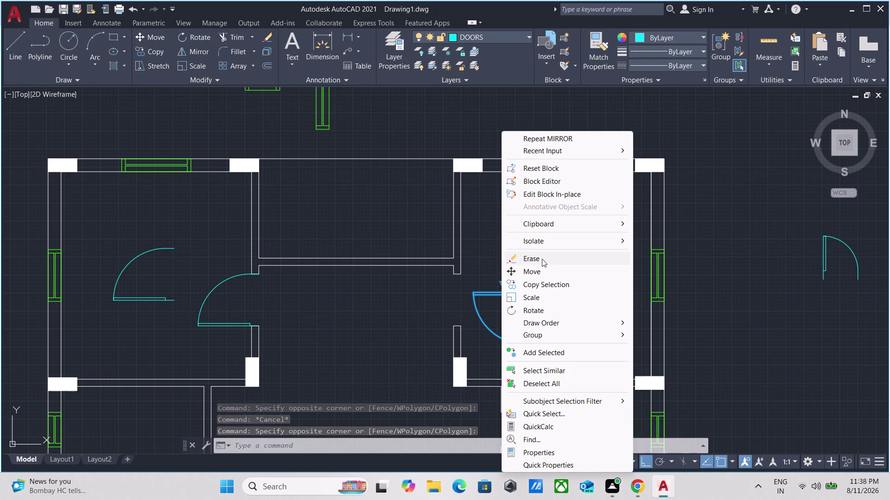
scroll(up, 3)
Copy the middle door swing to the right corridor opening's corner.
click(295, 288)
click(220, 202)
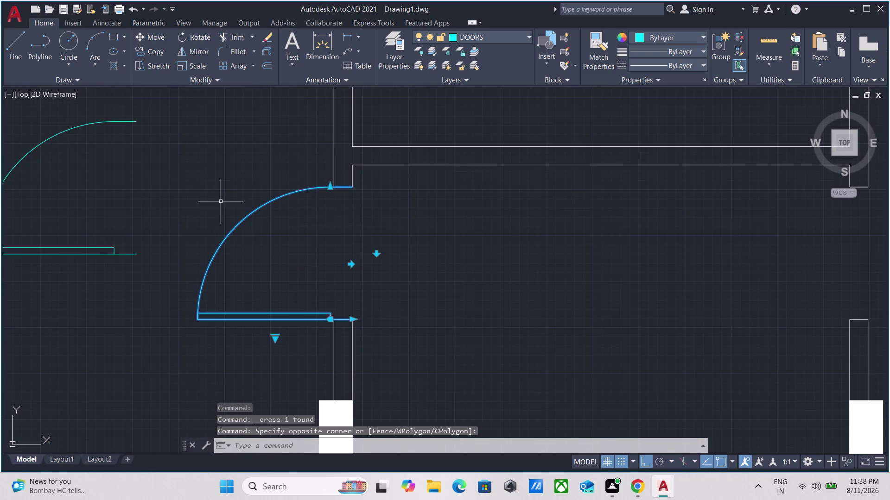
text(C)
text(O)
key(Return)
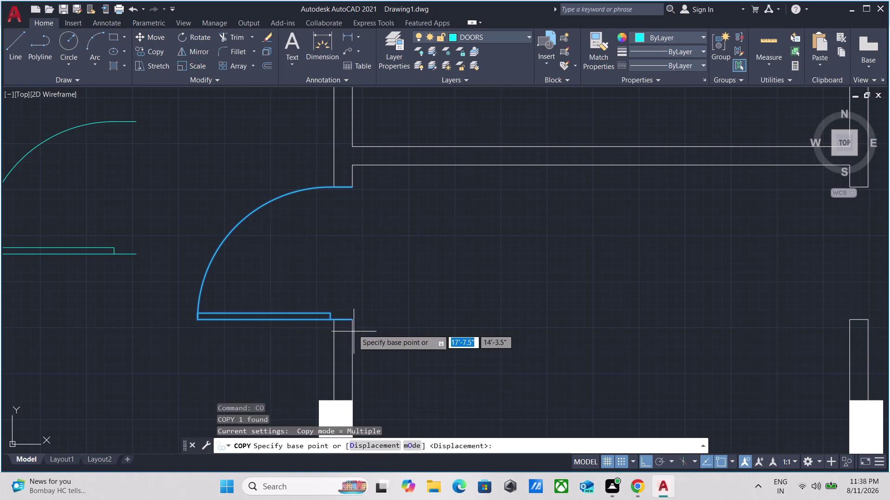
click(351, 321)
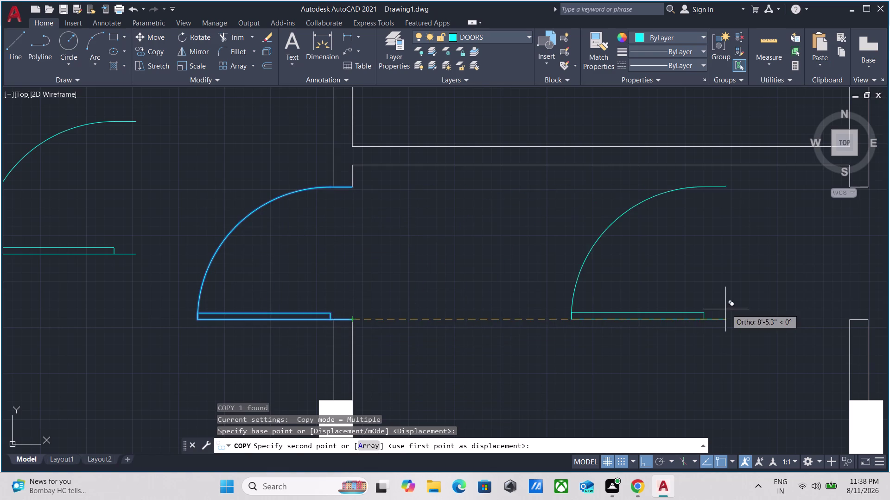
scroll(down, 3)
middle_drag(725, 308, 558, 303)
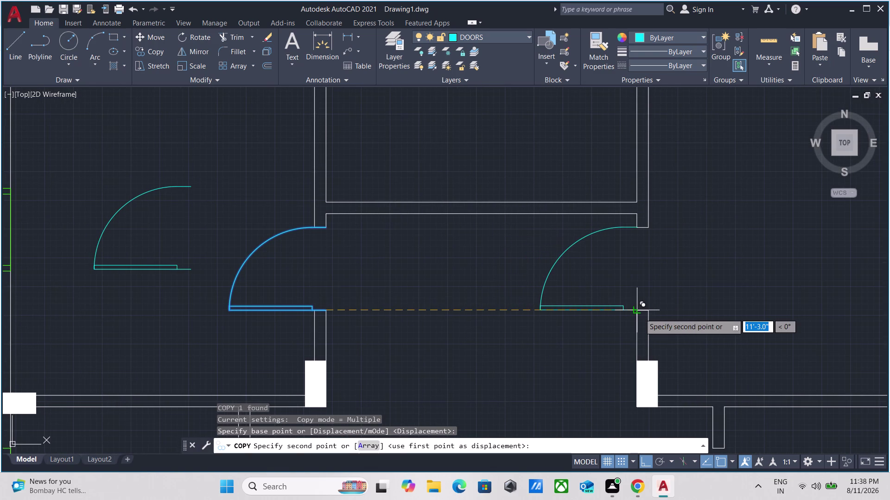
scroll(up, 3)
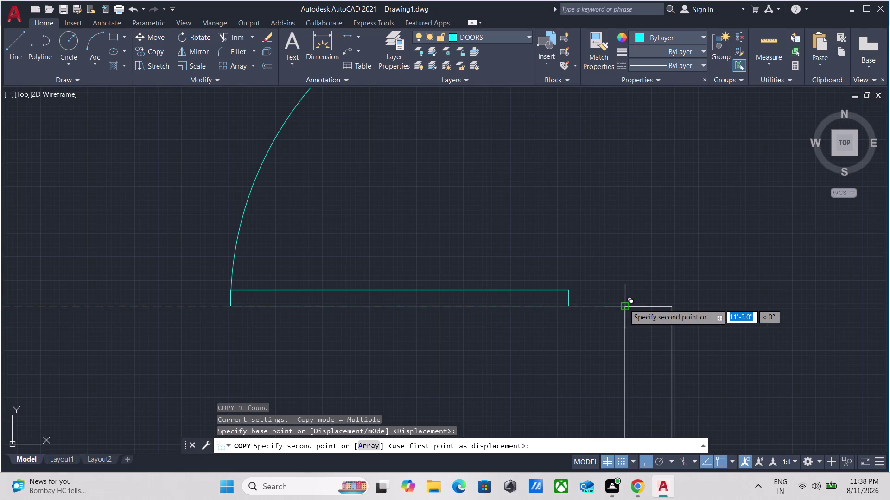
click(623, 303)
key(Escape)
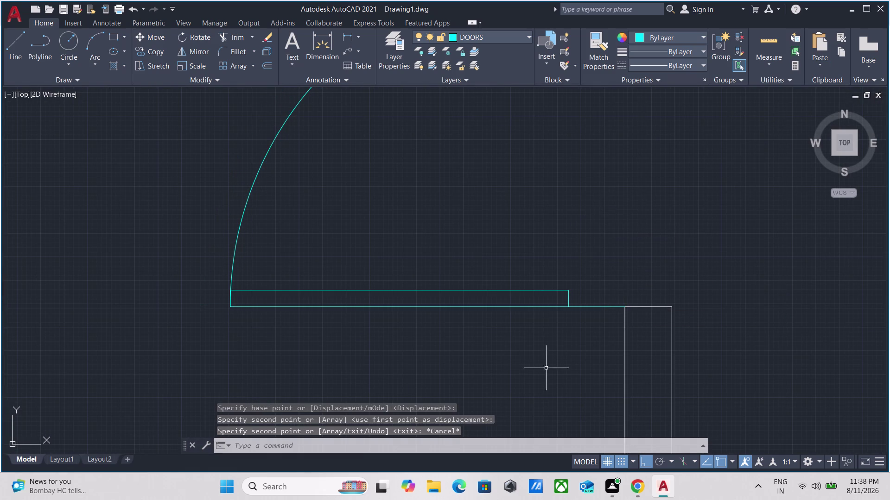
Mirror the copied door swing about a vertical jamb line, erasing the source.
drag(545, 379, 527, 347)
click(471, 256)
text(M)
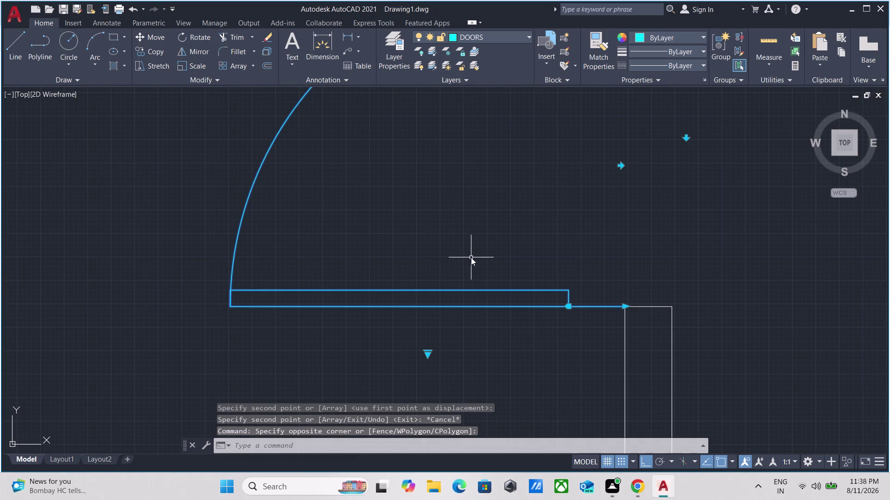
text(I)
key(Return)
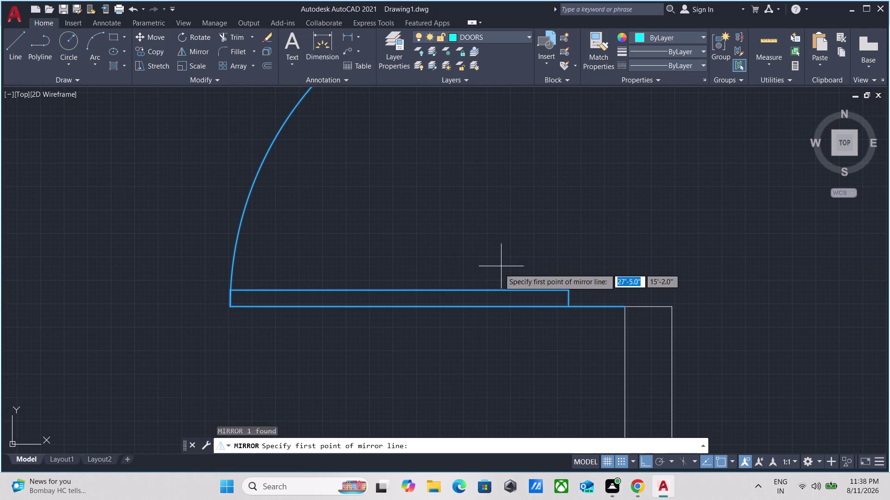
click(624, 308)
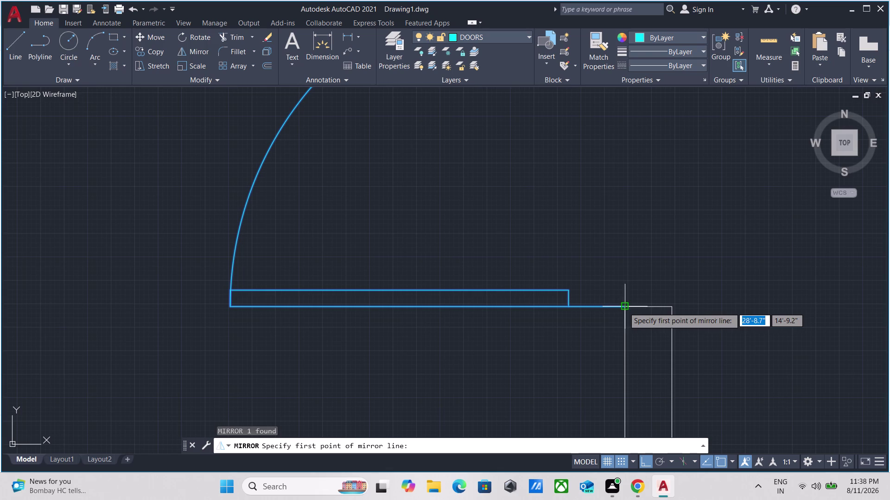
scroll(down, 3)
middle_drag(620, 380, 572, 300)
scroll(up, 3)
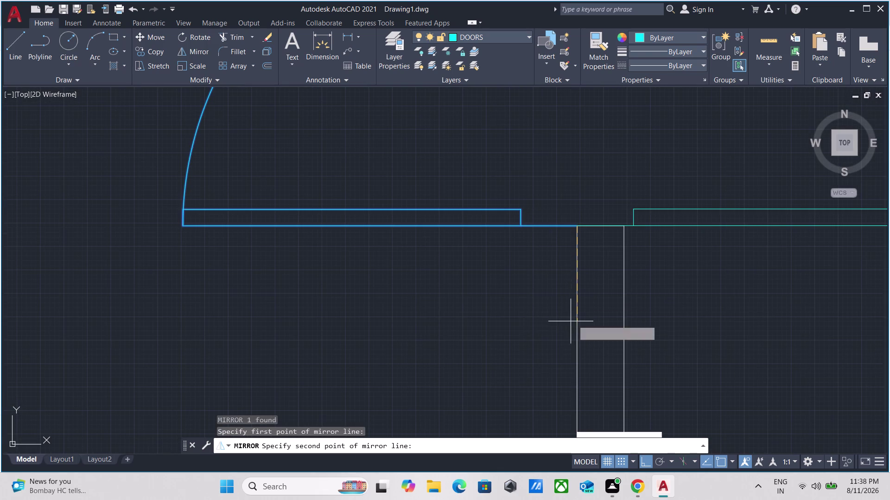
click(573, 331)
drag(601, 355, 573, 331)
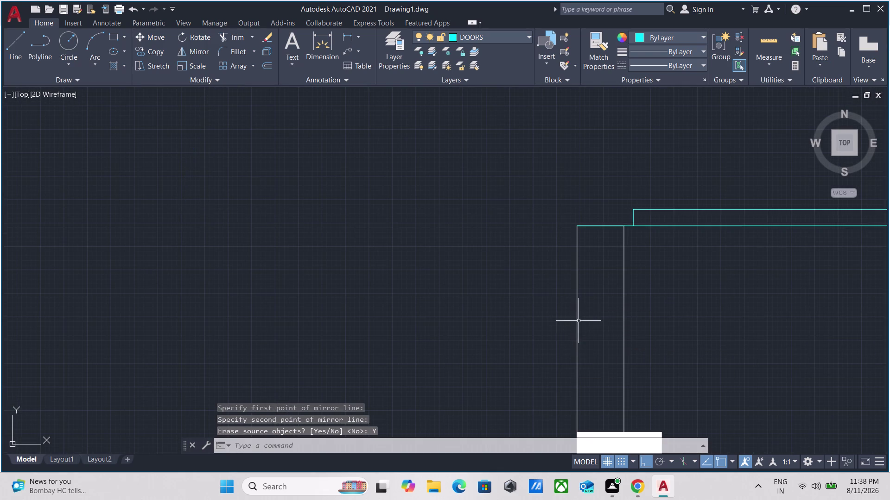
scroll(down, 3)
middle_drag(601, 302, 543, 311)
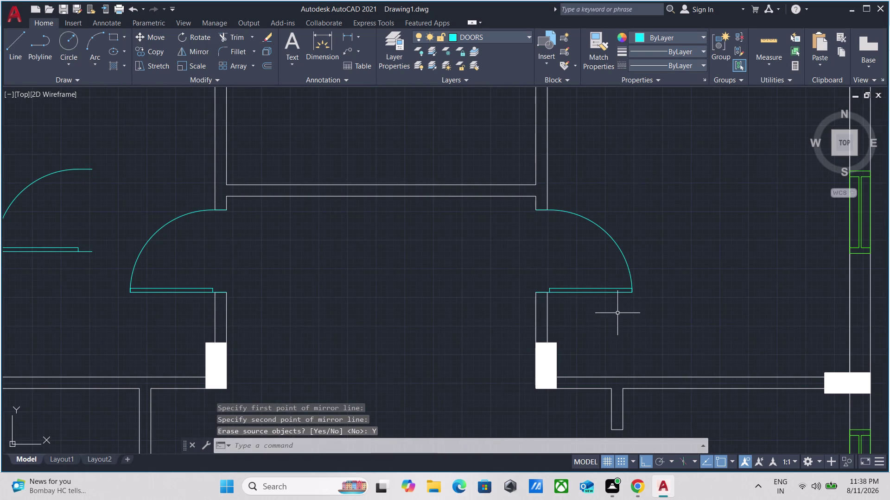
middle_drag(618, 314, 606, 250)
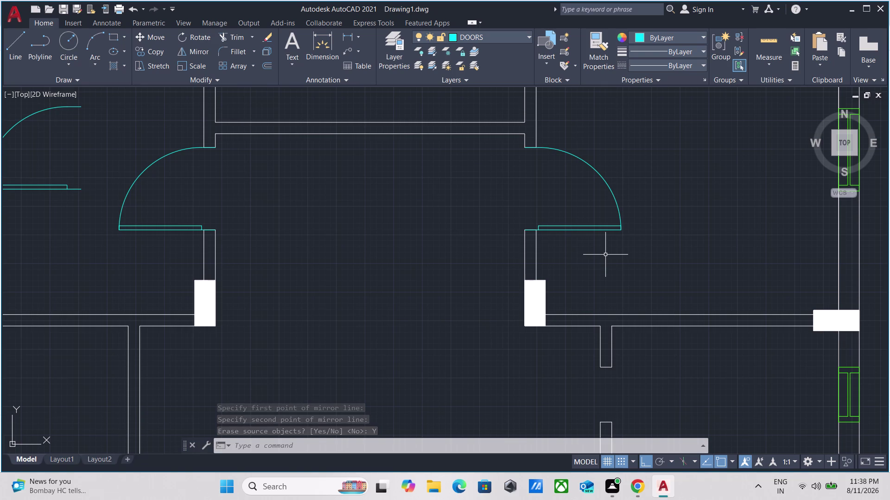